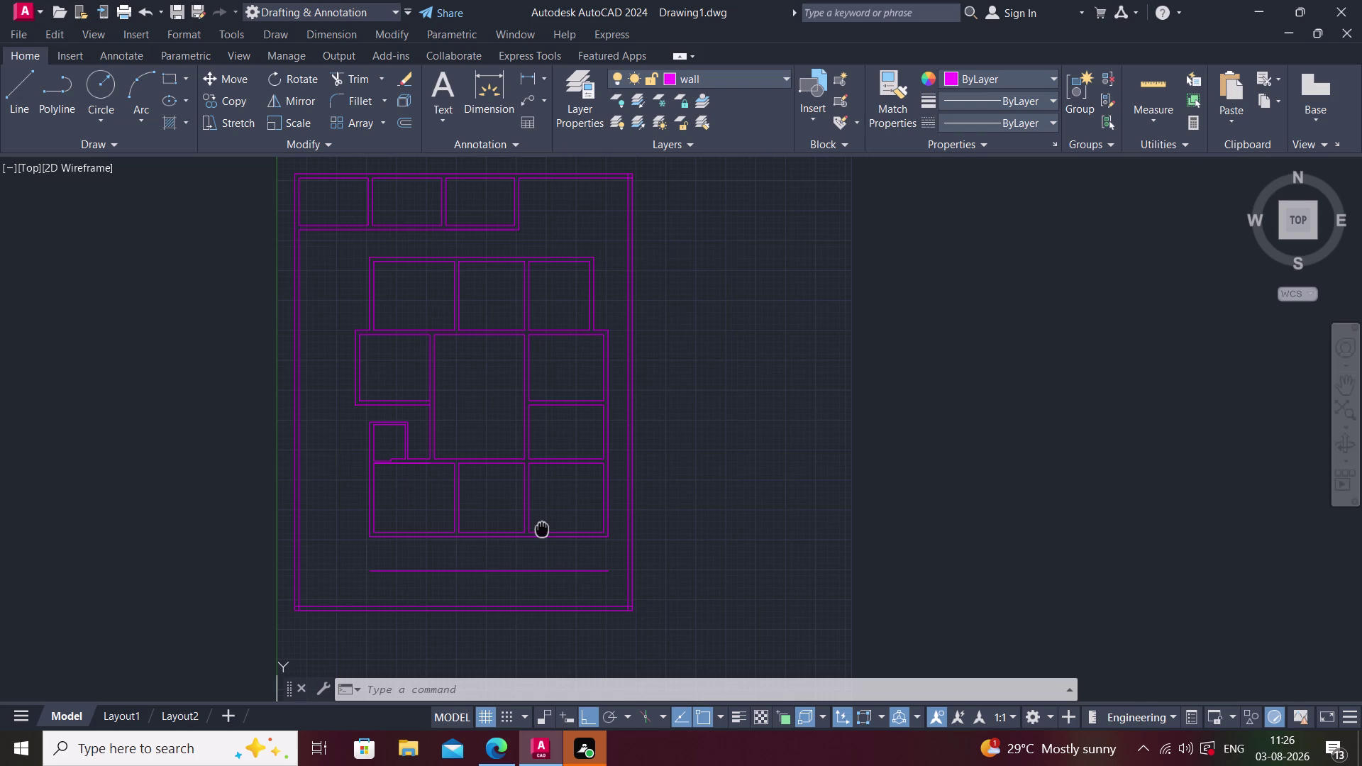
Pan and zoom across the floor plan to inspect the top rooms' walls.
middle_drag(474, 411, 493, 452)
scroll(down, 3)
scroll(up, 3)
scroll(up, 3)
middle_drag(500, 417, 461, 426)
middle_drag(468, 438, 442, 471)
middle_drag(373, 441, 416, 496)
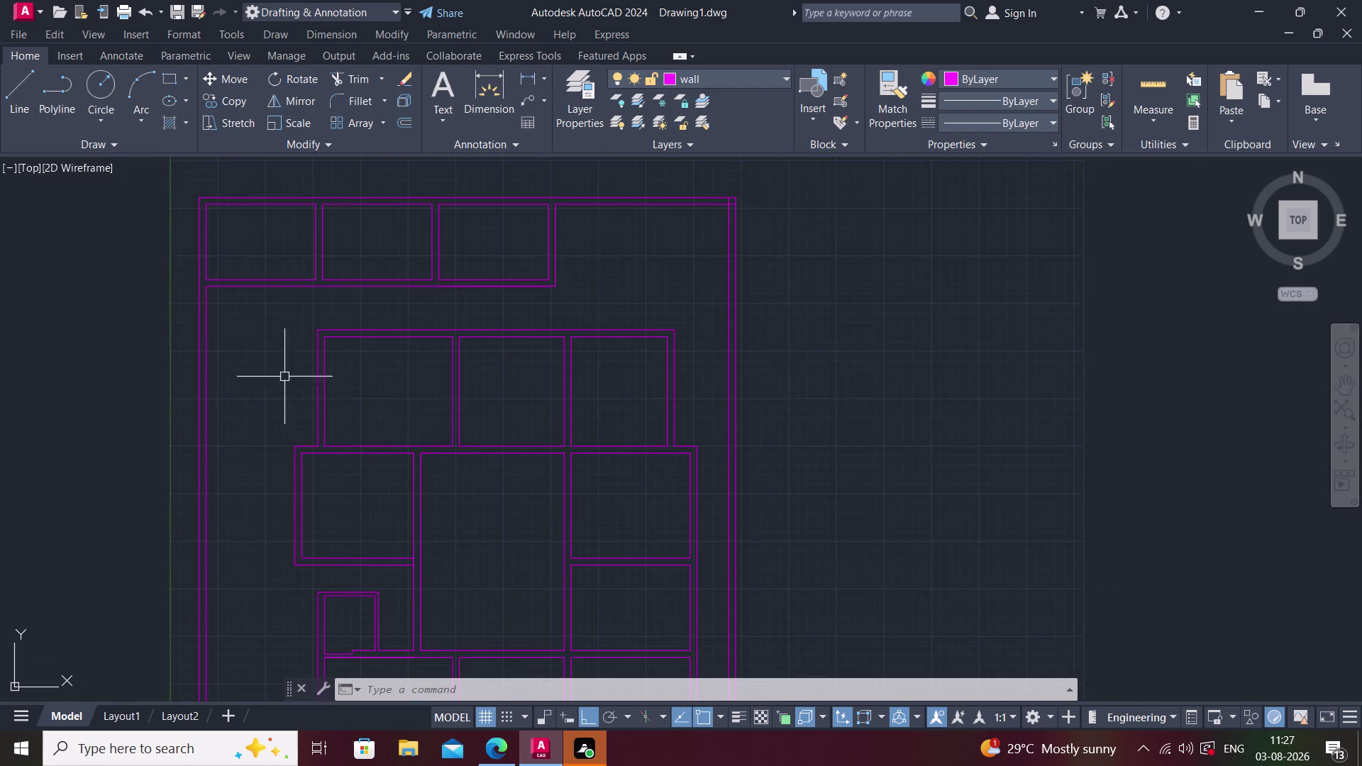
scroll(up, 3)
middle_drag(349, 317, 329, 440)
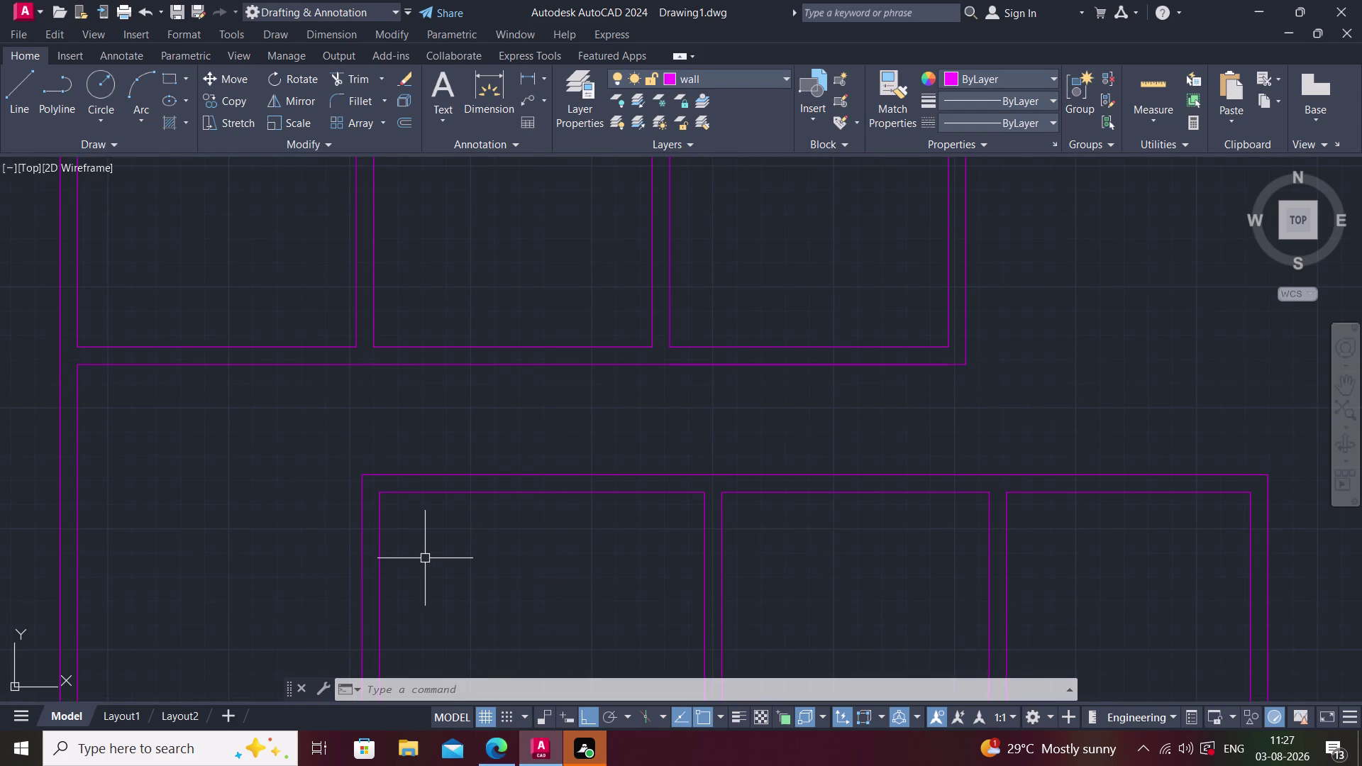
middle_drag(492, 514, 454, 553)
scroll(down, 3)
middle_drag(477, 526, 449, 480)
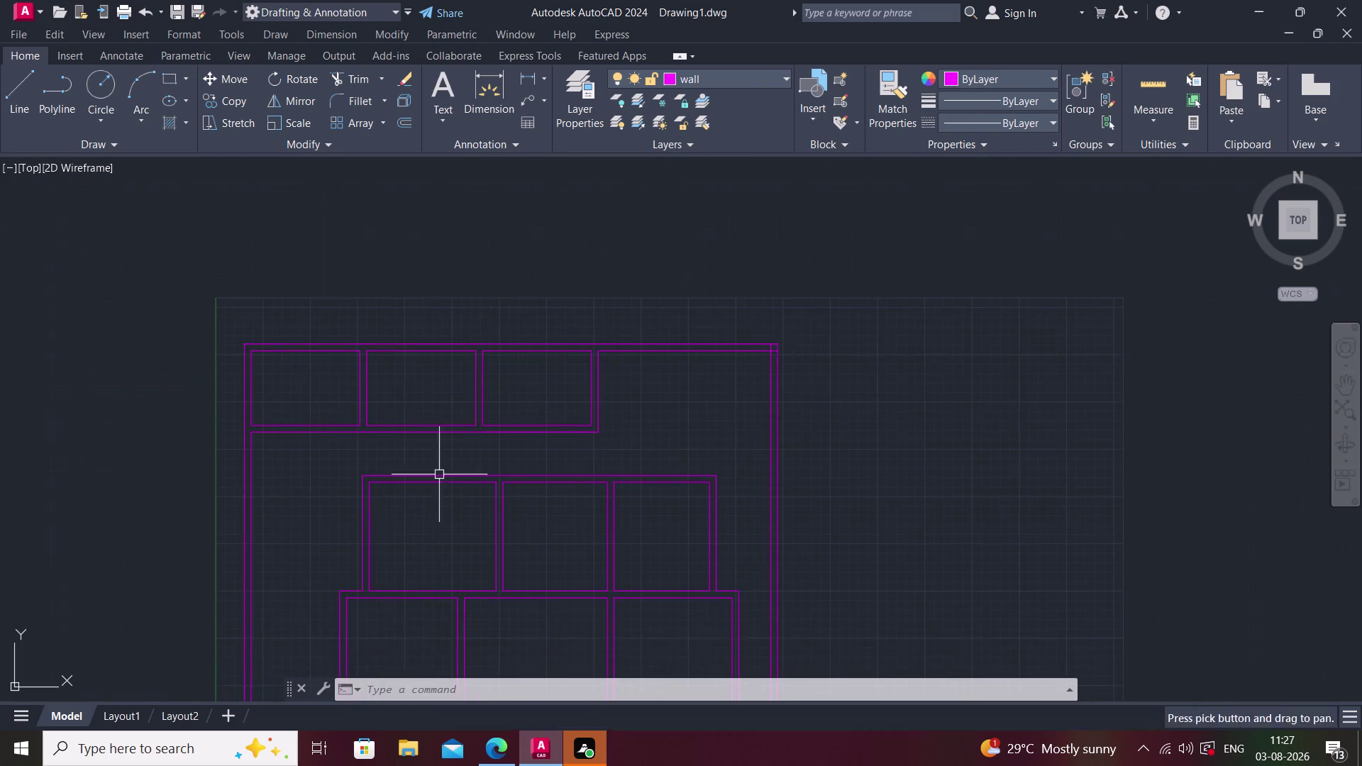
middle_drag(348, 540, 342, 489)
middle_drag(444, 521, 426, 497)
middle_drag(512, 573, 486, 496)
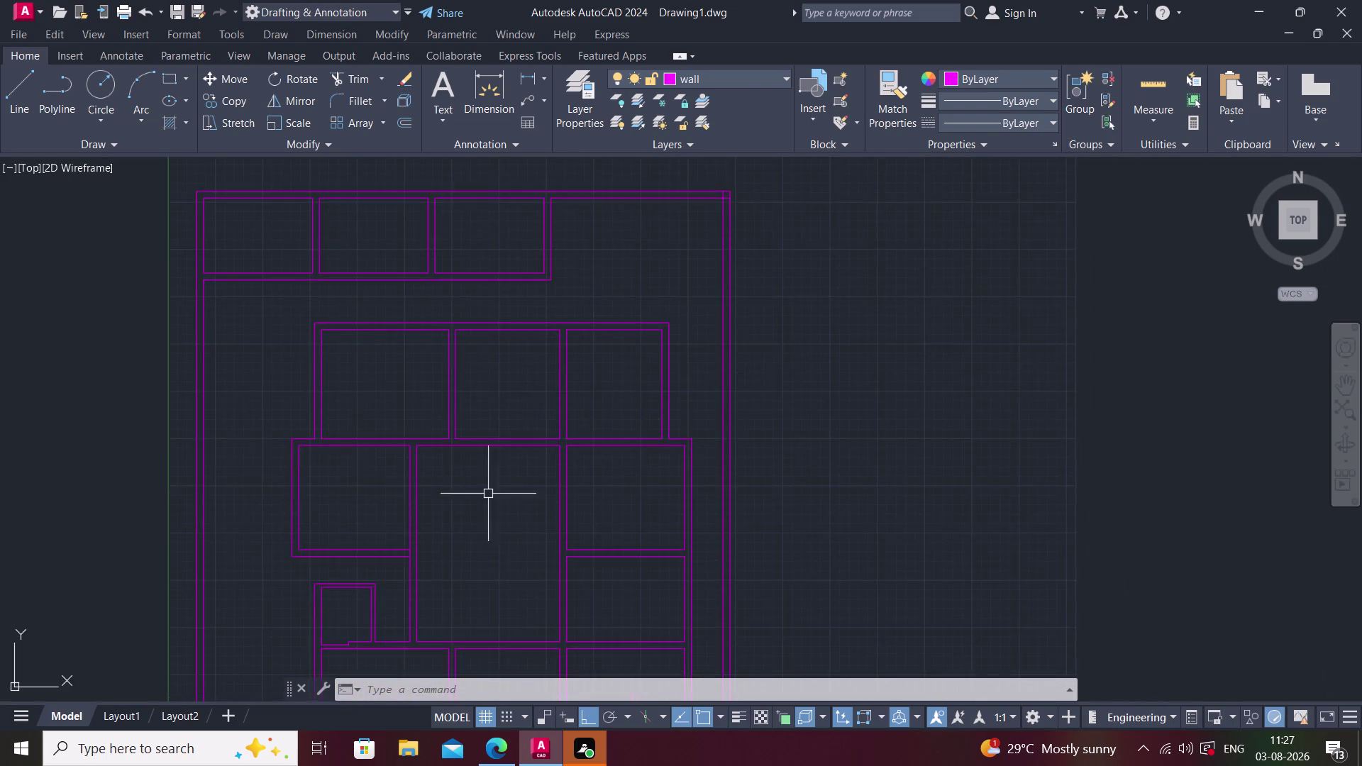
middle_drag(746, 352, 662, 472)
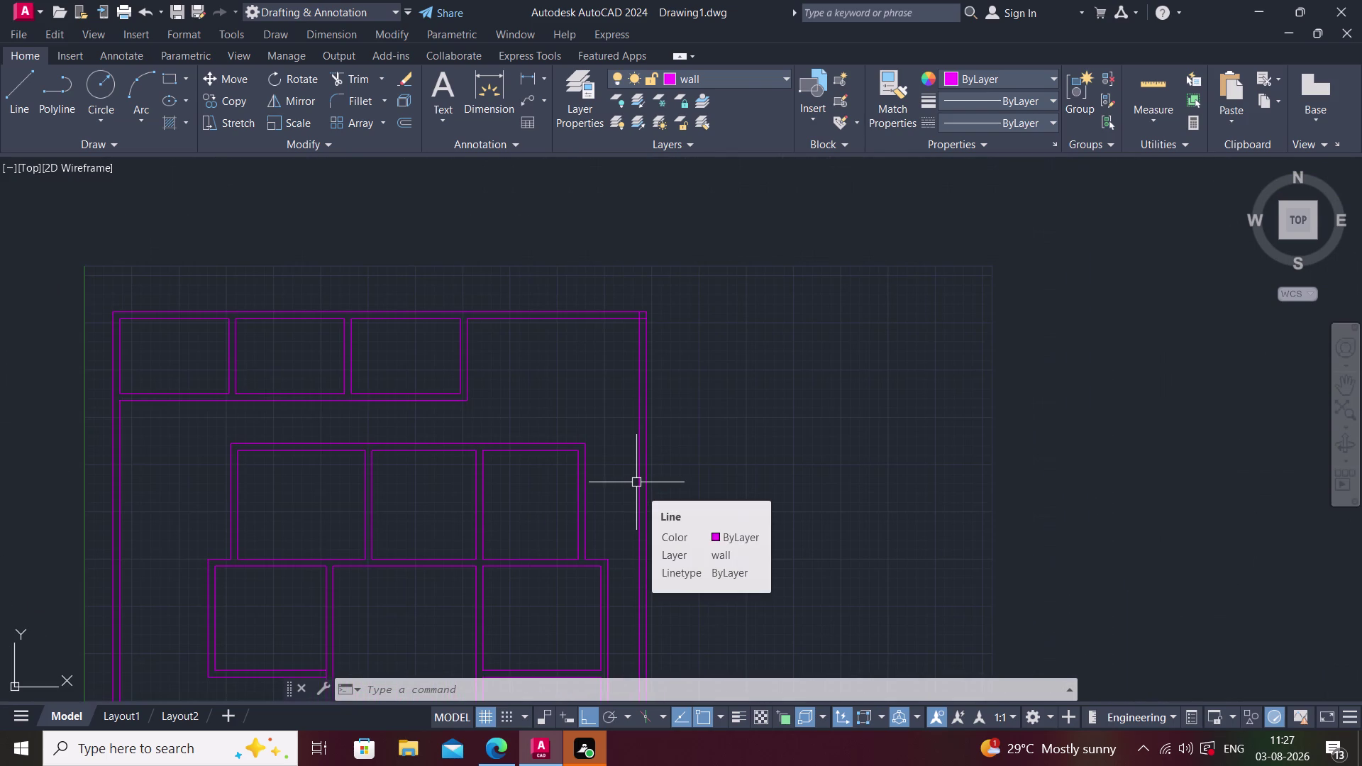
middle_drag(600, 419, 717, 403)
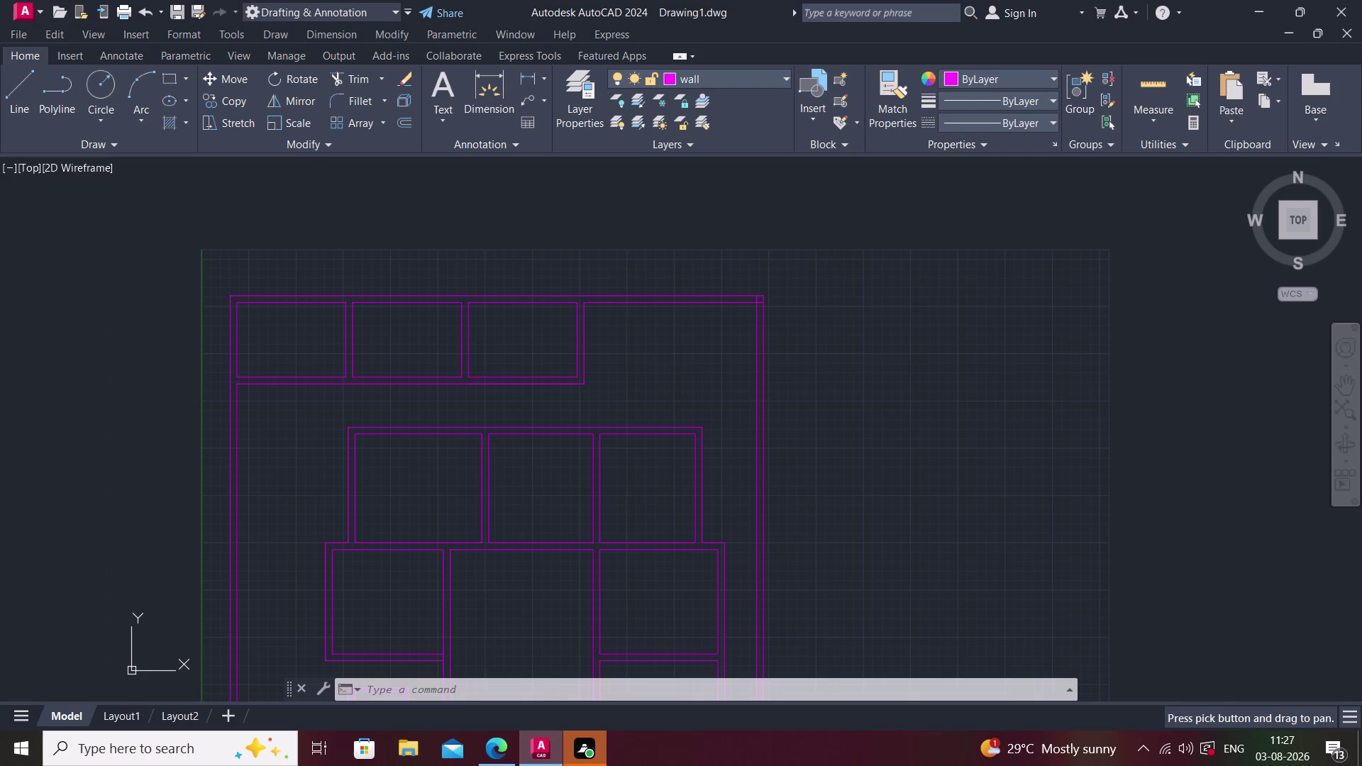
Trim the overhanging lines at the outer wall's inner top-right corner.
key(r)
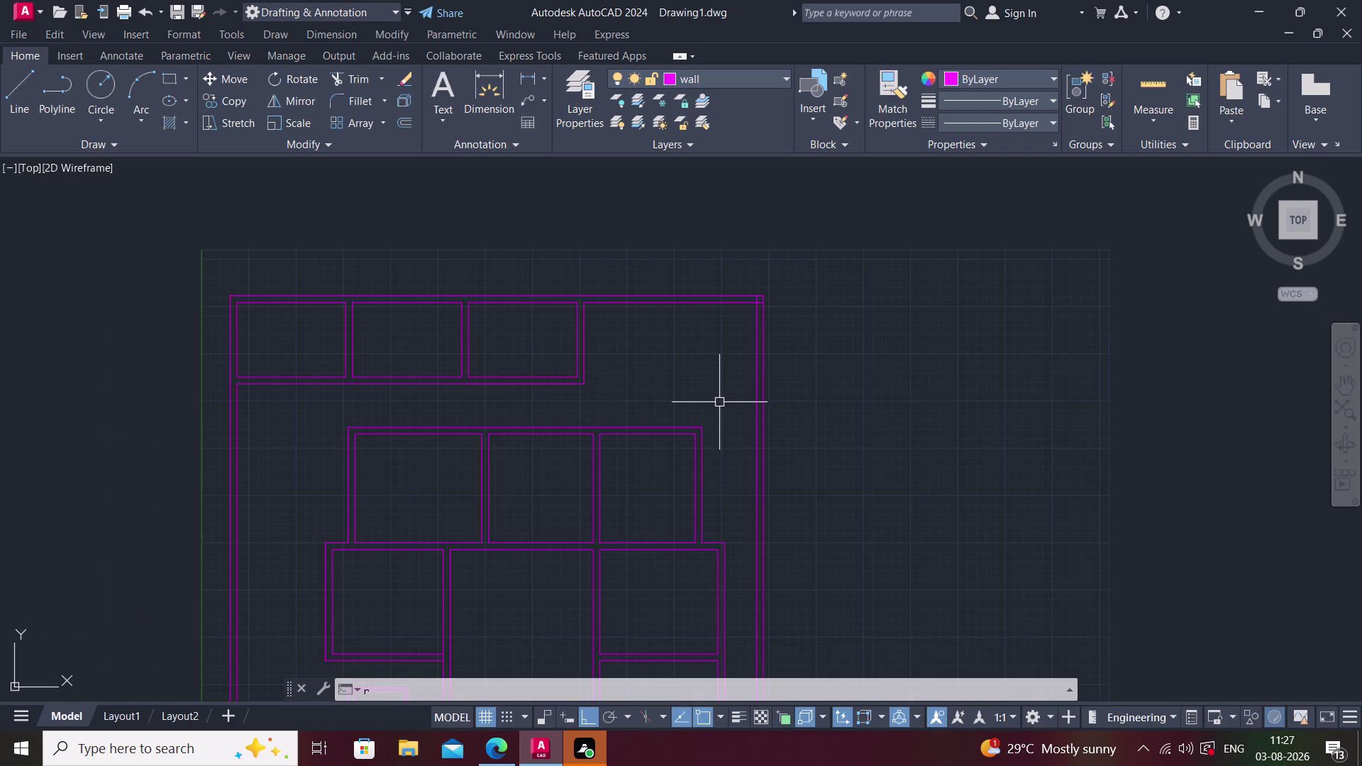
key(Escape)
text(tr)
key(space)
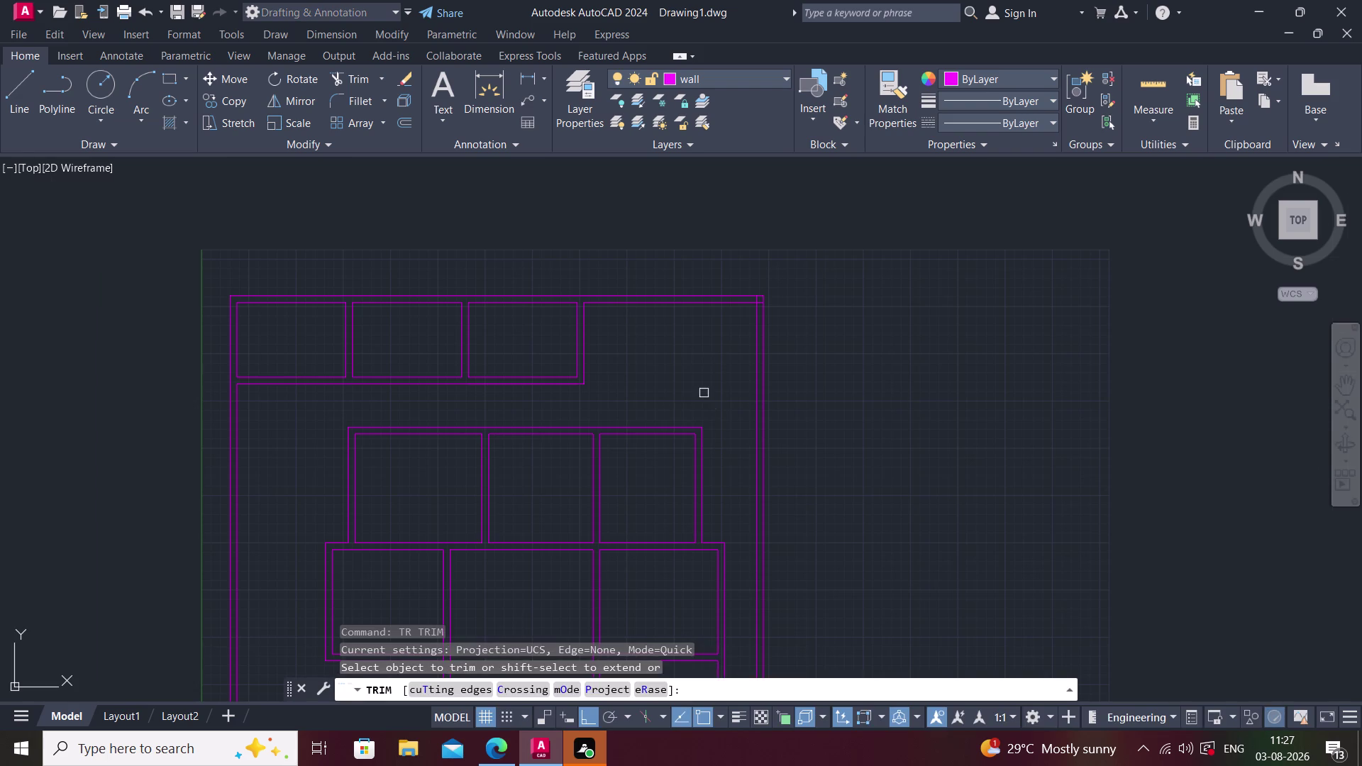
scroll(up, 3)
middle_drag(850, 237, 746, 419)
scroll(up, 3)
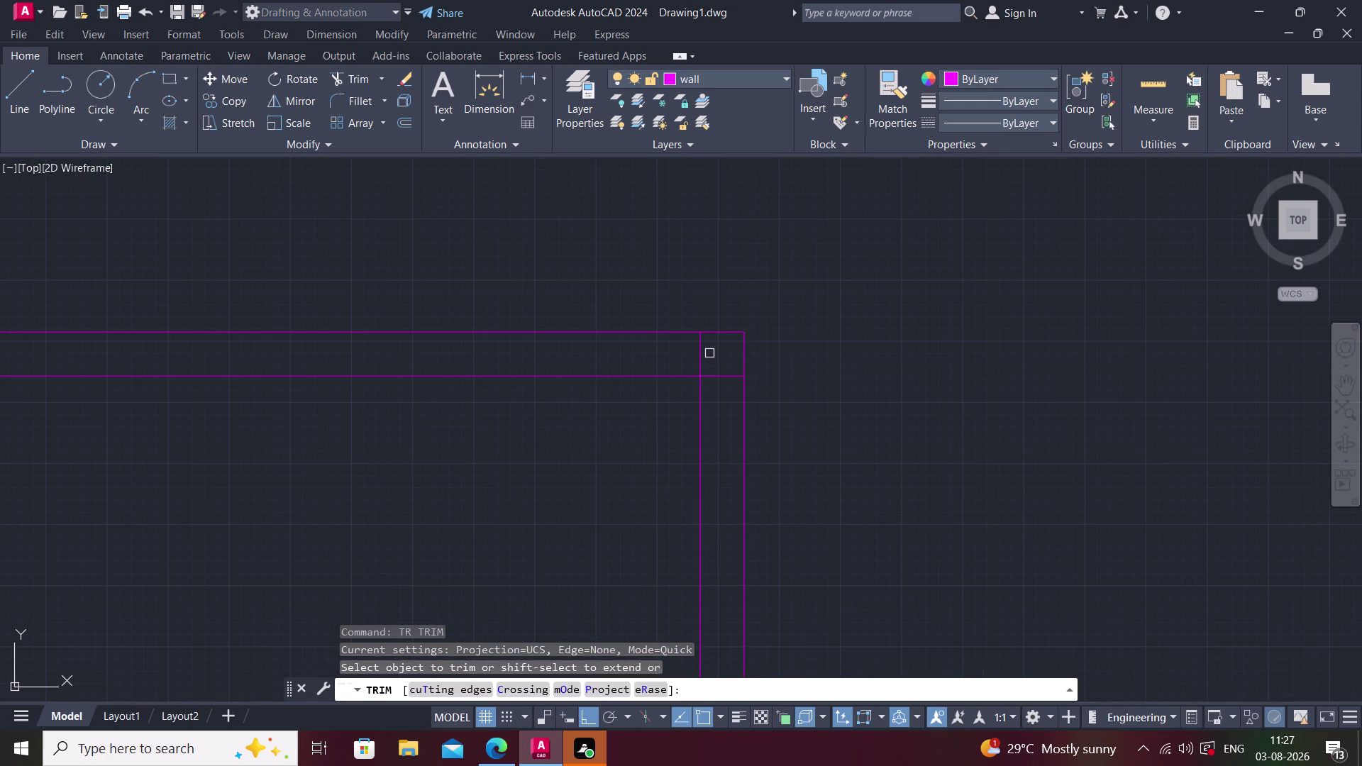
click(698, 350)
click(722, 383)
click(725, 366)
key(Escape)
middle_click(724, 366)
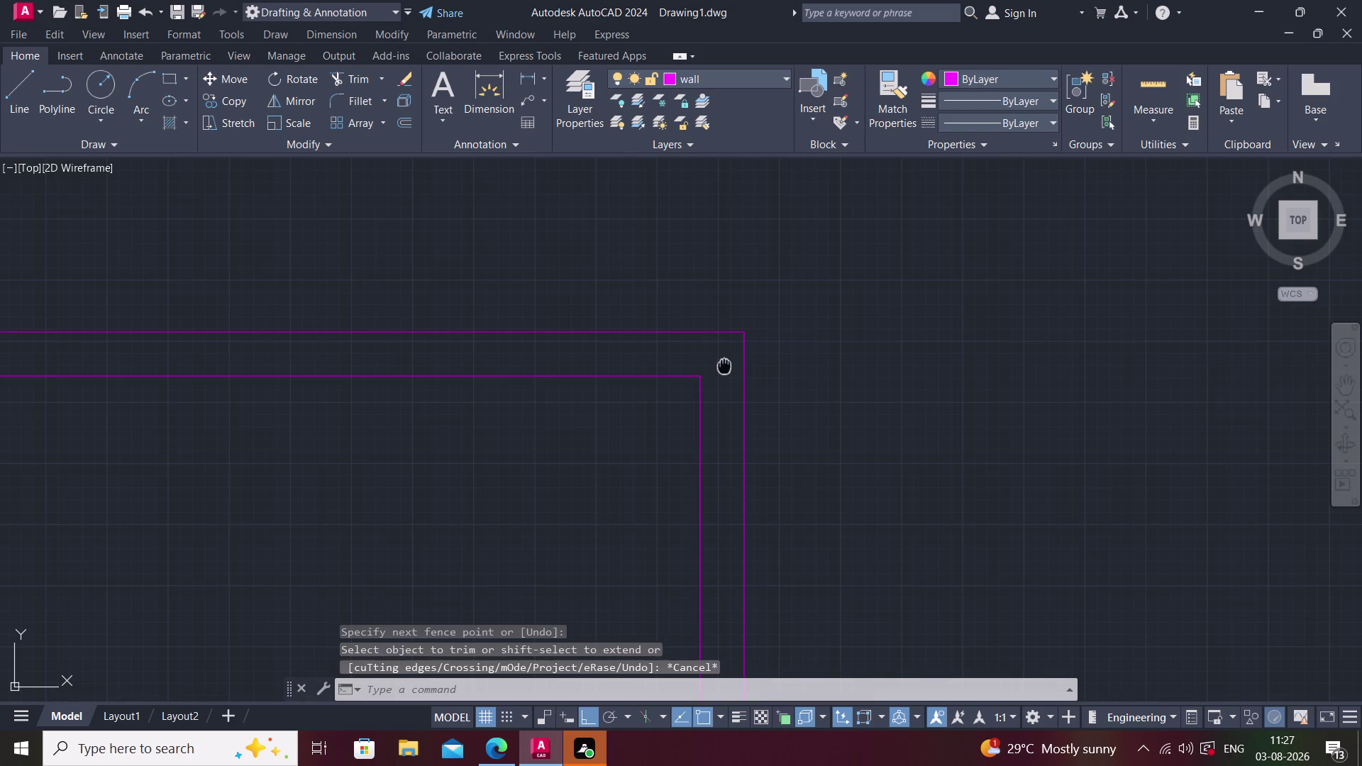
scroll(down, 3)
scroll(down, 3)
middle_drag(702, 393, 723, 382)
middle_drag(665, 408, 688, 334)
middle_drag(608, 432, 619, 420)
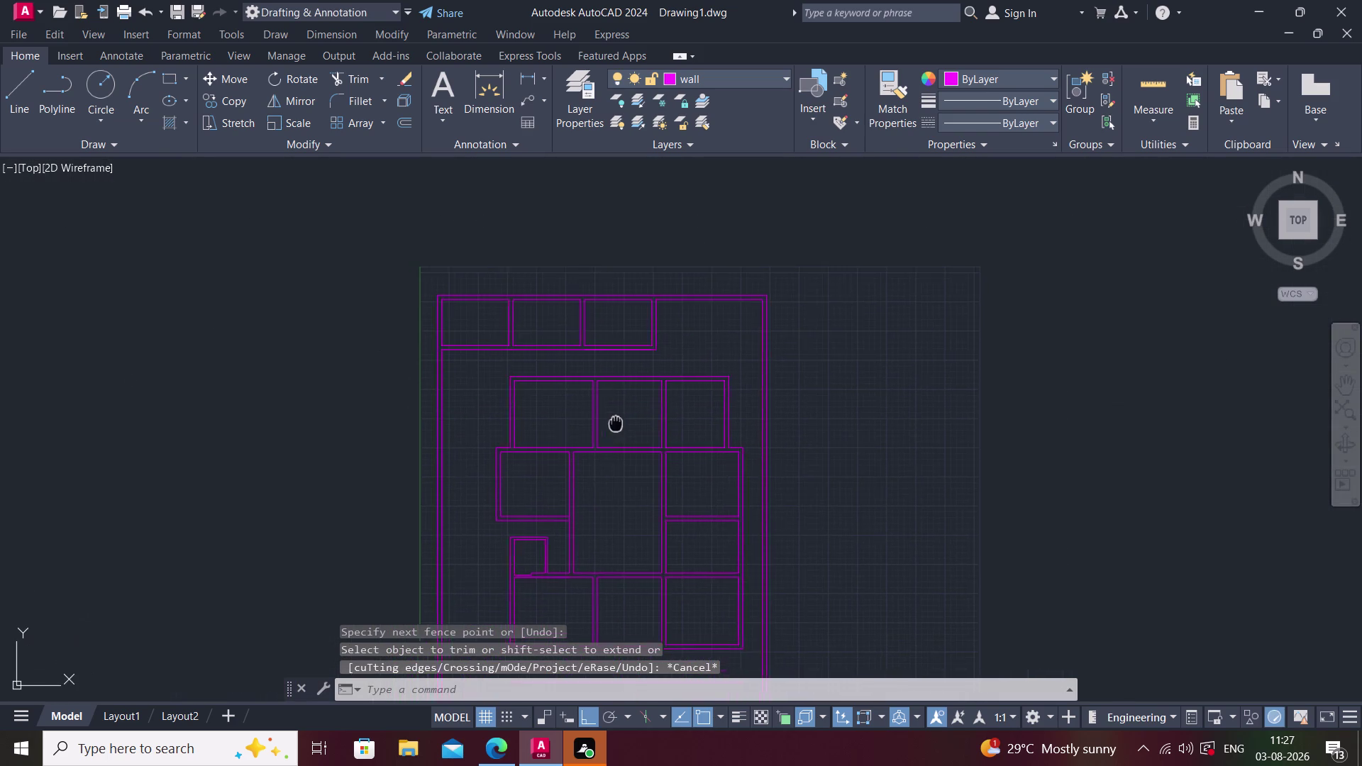
middle_drag(619, 419, 626, 410)
key(Escape)
Drop an unfinished line and make window the current layer.
middle_drag(893, 380, 812, 381)
scroll(down, 3)
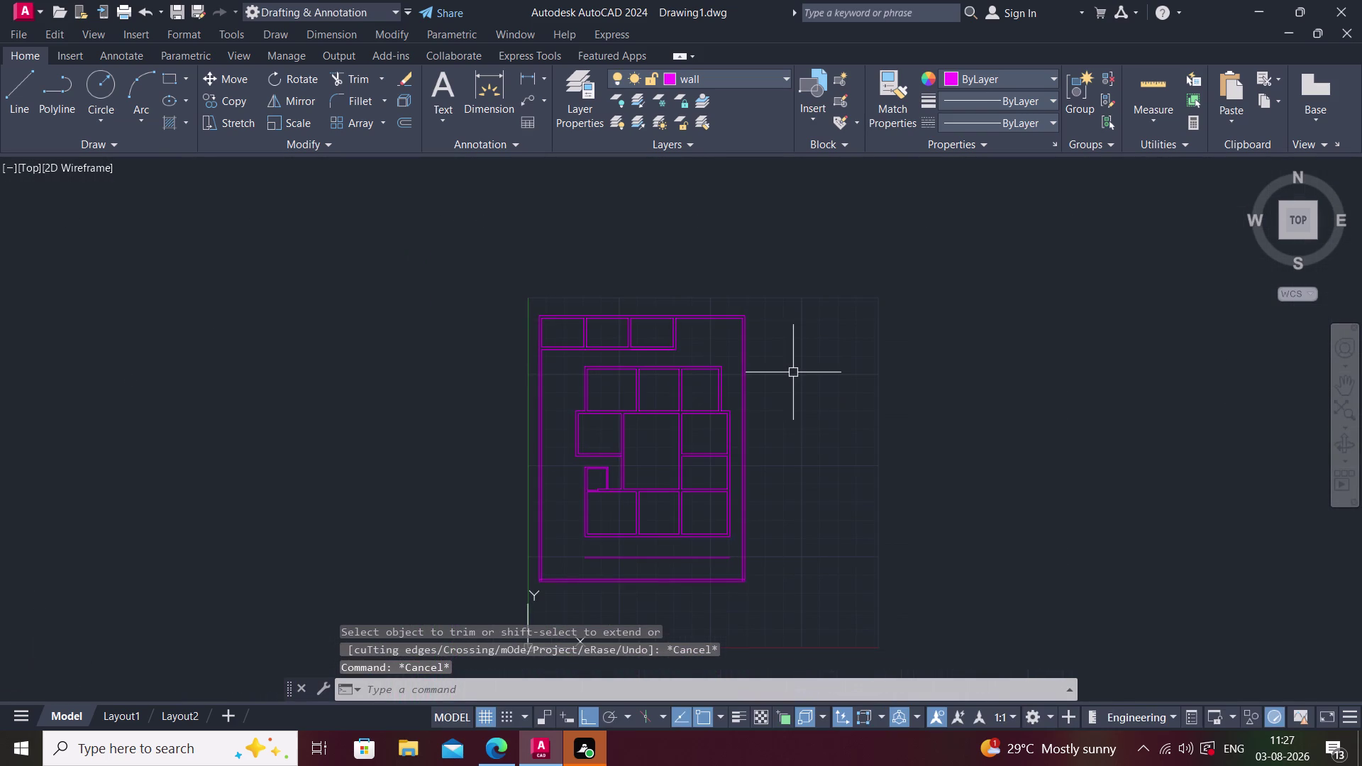
text(l)
key(space)
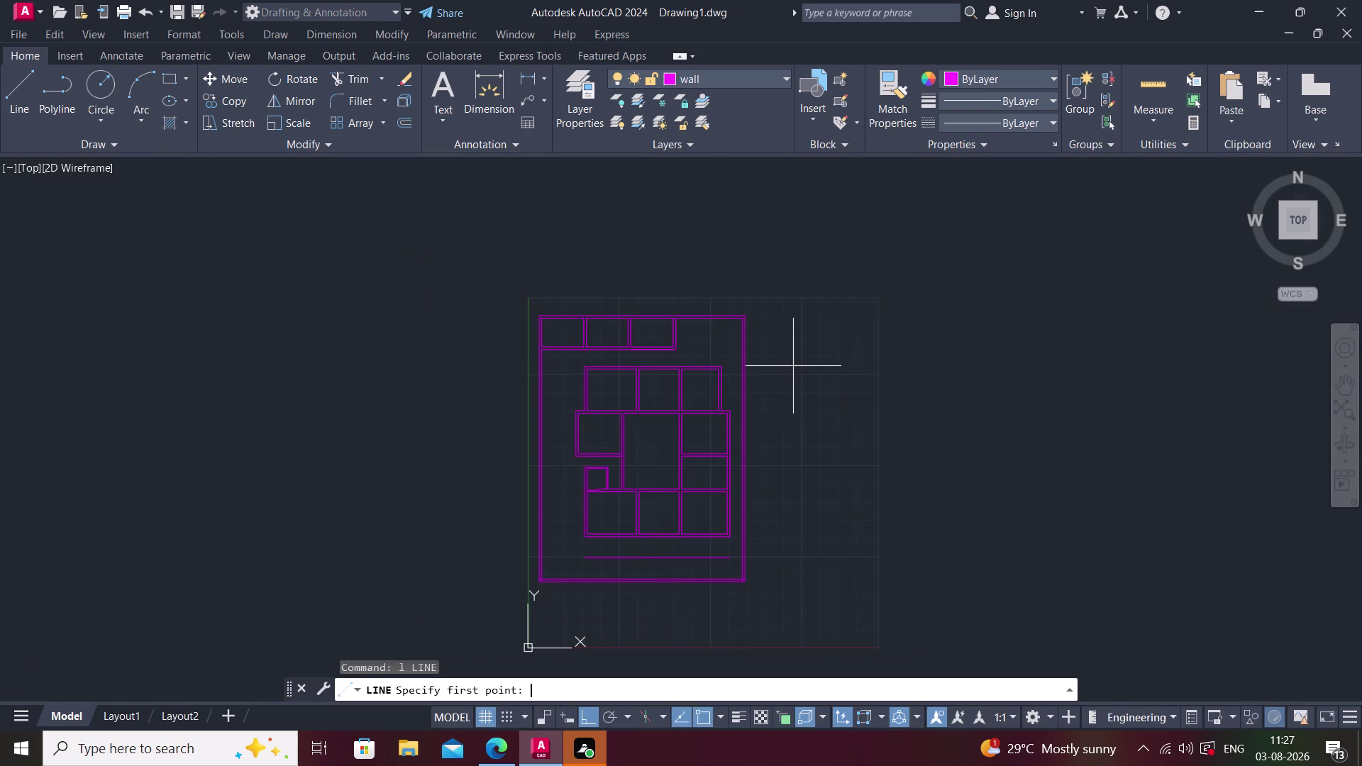
scroll(up, 3)
click(811, 308)
middle_drag(982, 325, 941, 332)
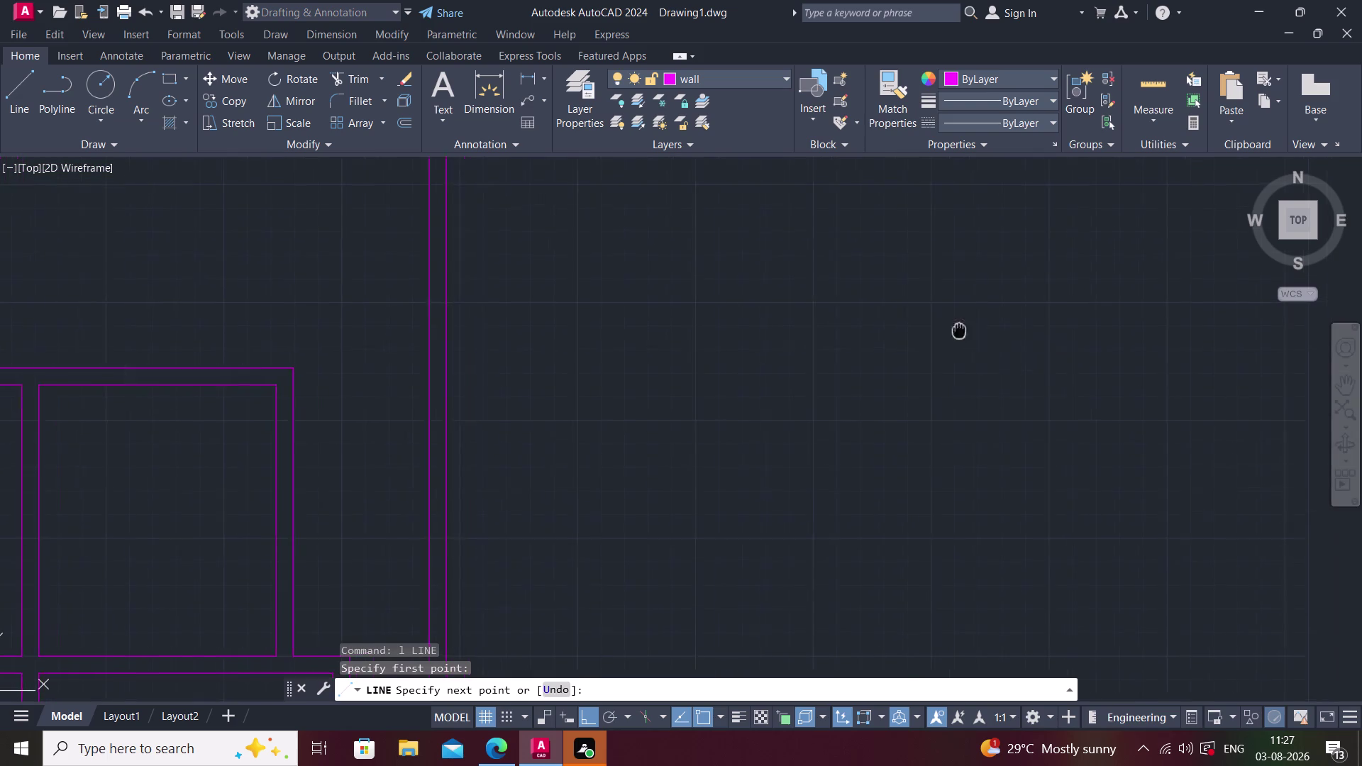
middle_drag(942, 332, 828, 346)
key(Escape)
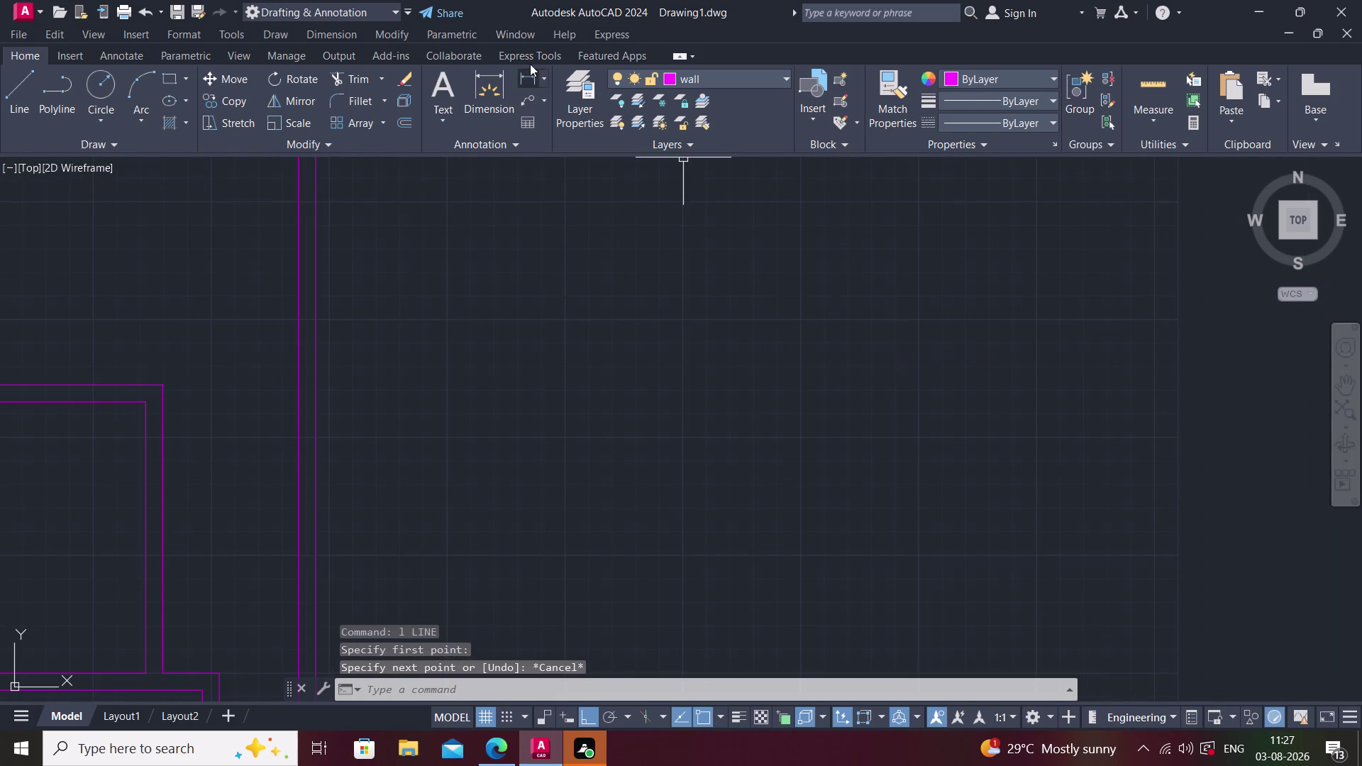
click(771, 71)
click(700, 288)
click(678, 283)
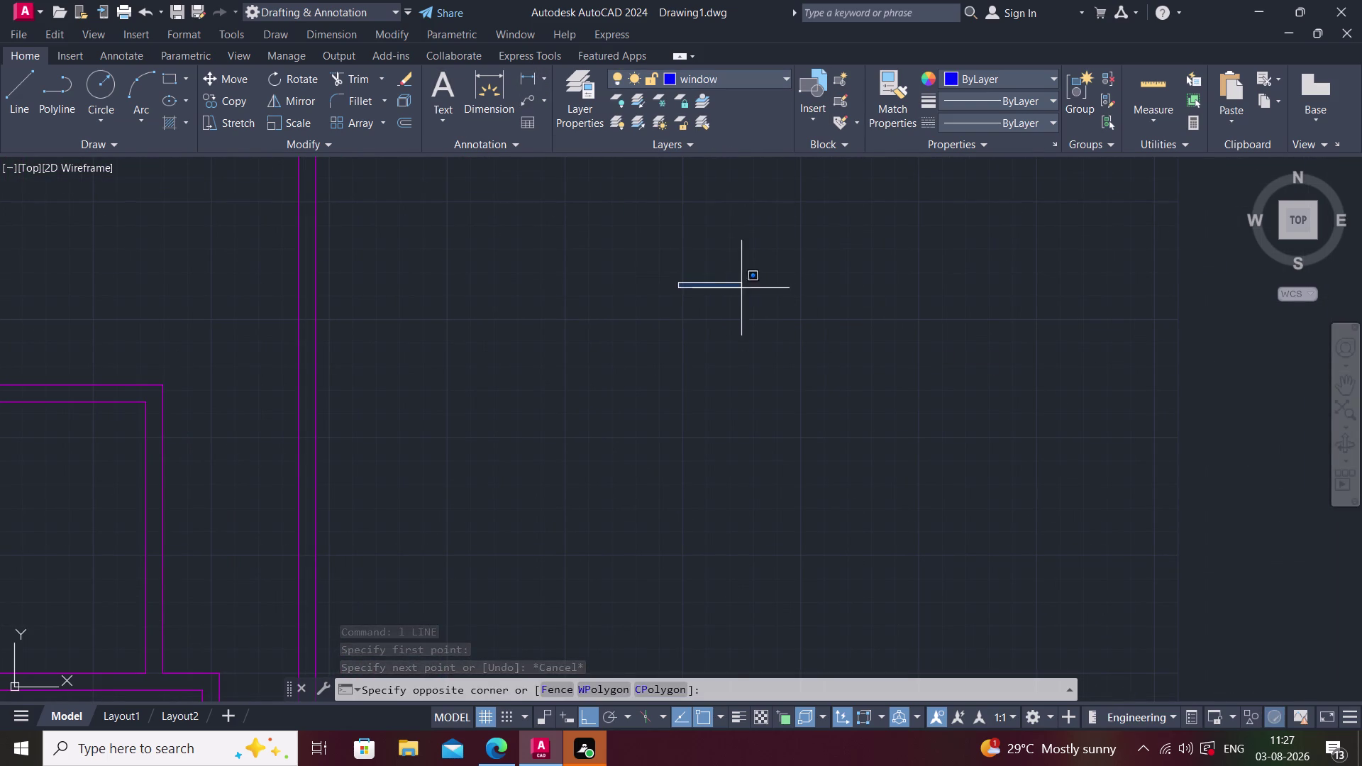
click(819, 286)
key(Escape)
Draw a 2'6" line on the window layer.
text(l)
key(space)
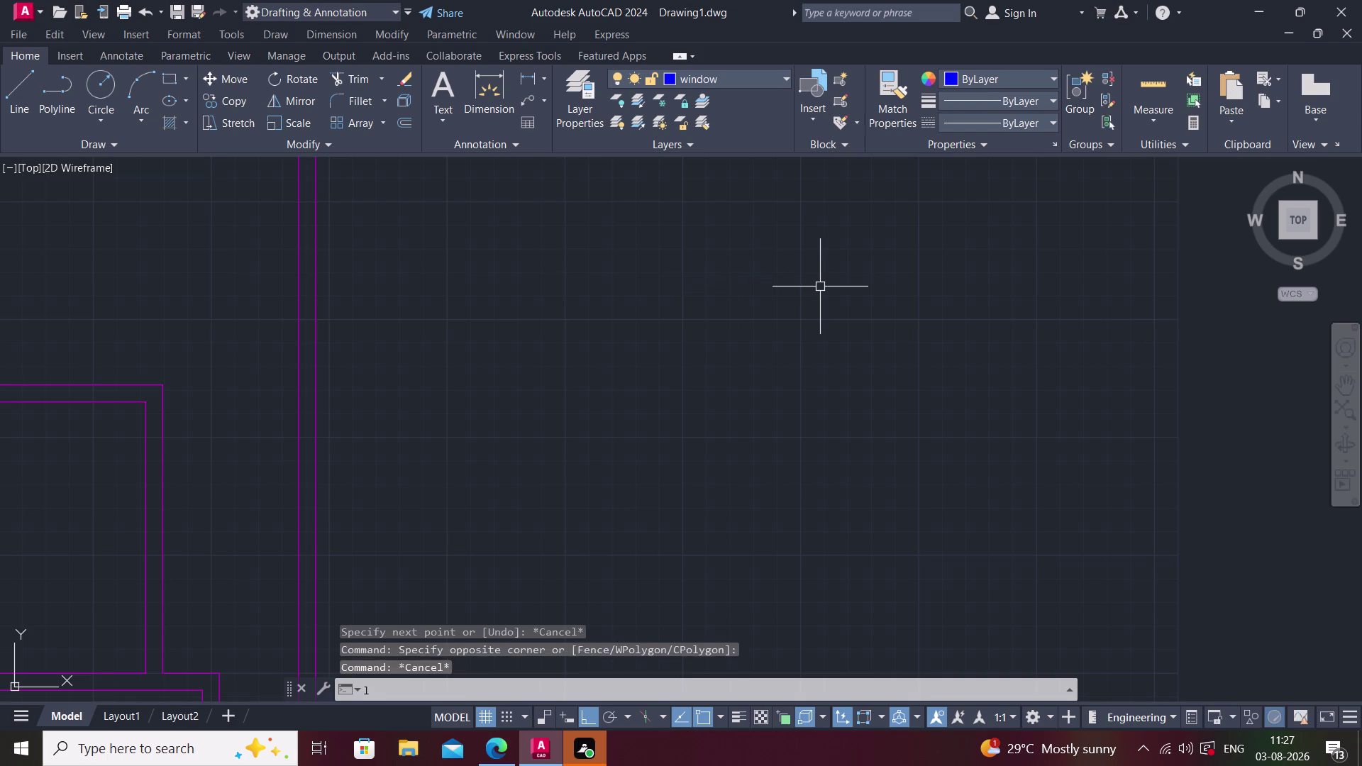
click(726, 267)
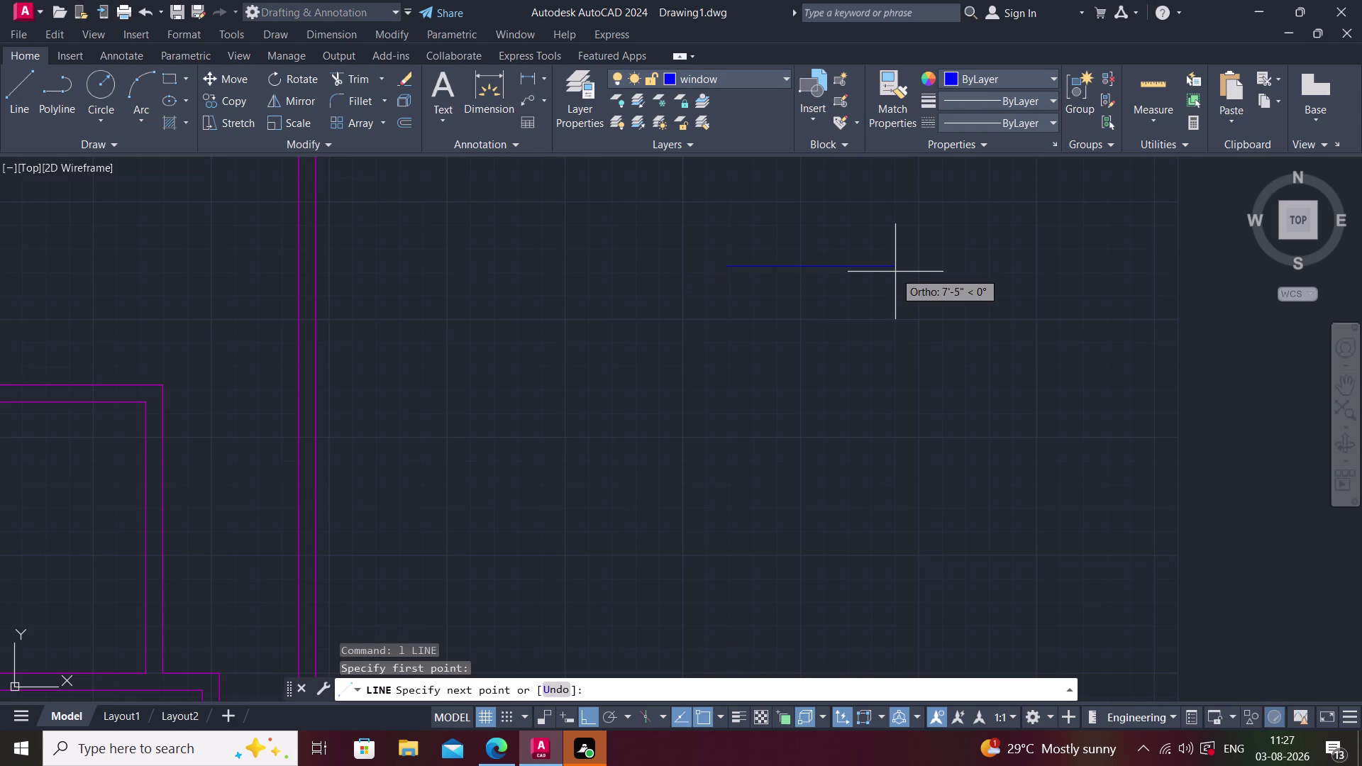
text(2'6")
key(Return)
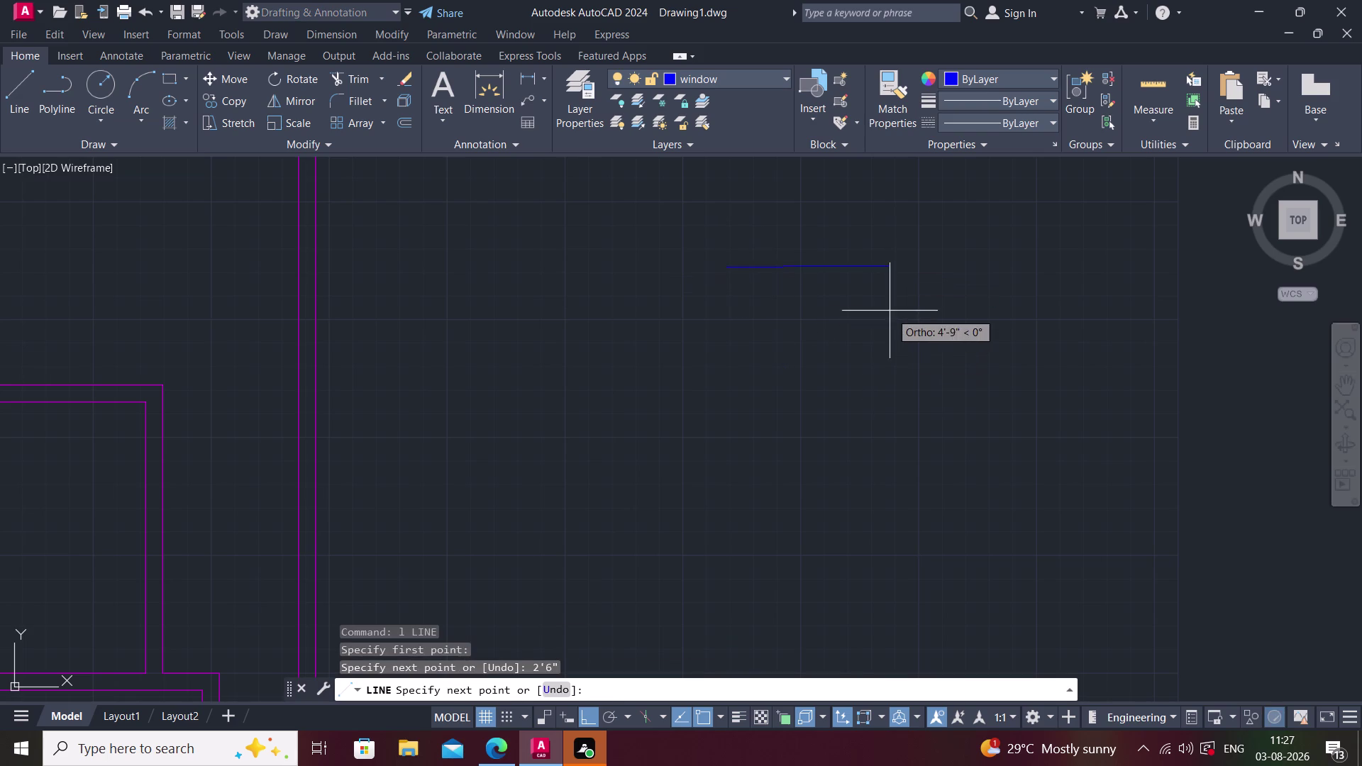
key(Escape)
middle_drag(792, 326, 771, 356)
scroll(up, 3)
click(727, 77)
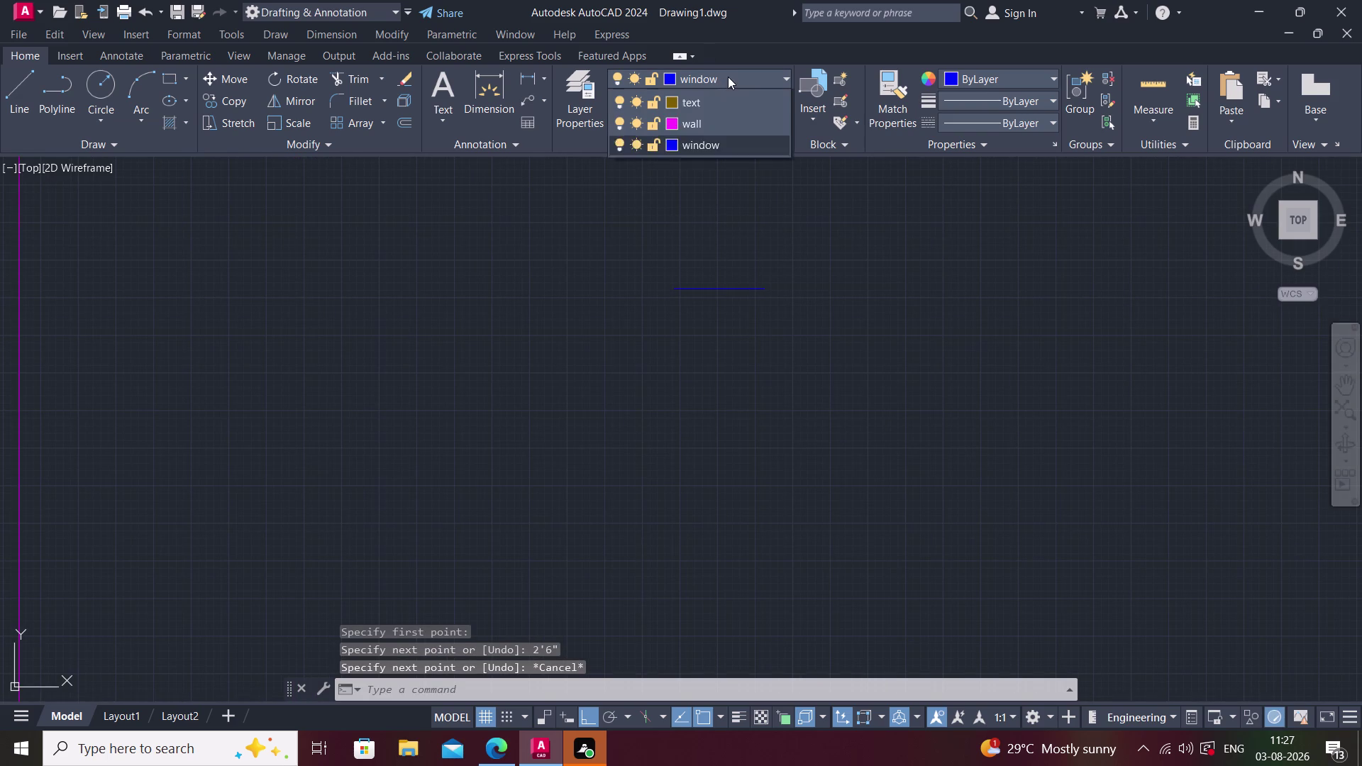
Recolour the window layer from blue to cyan, ACI colour 130.
click(670, 292)
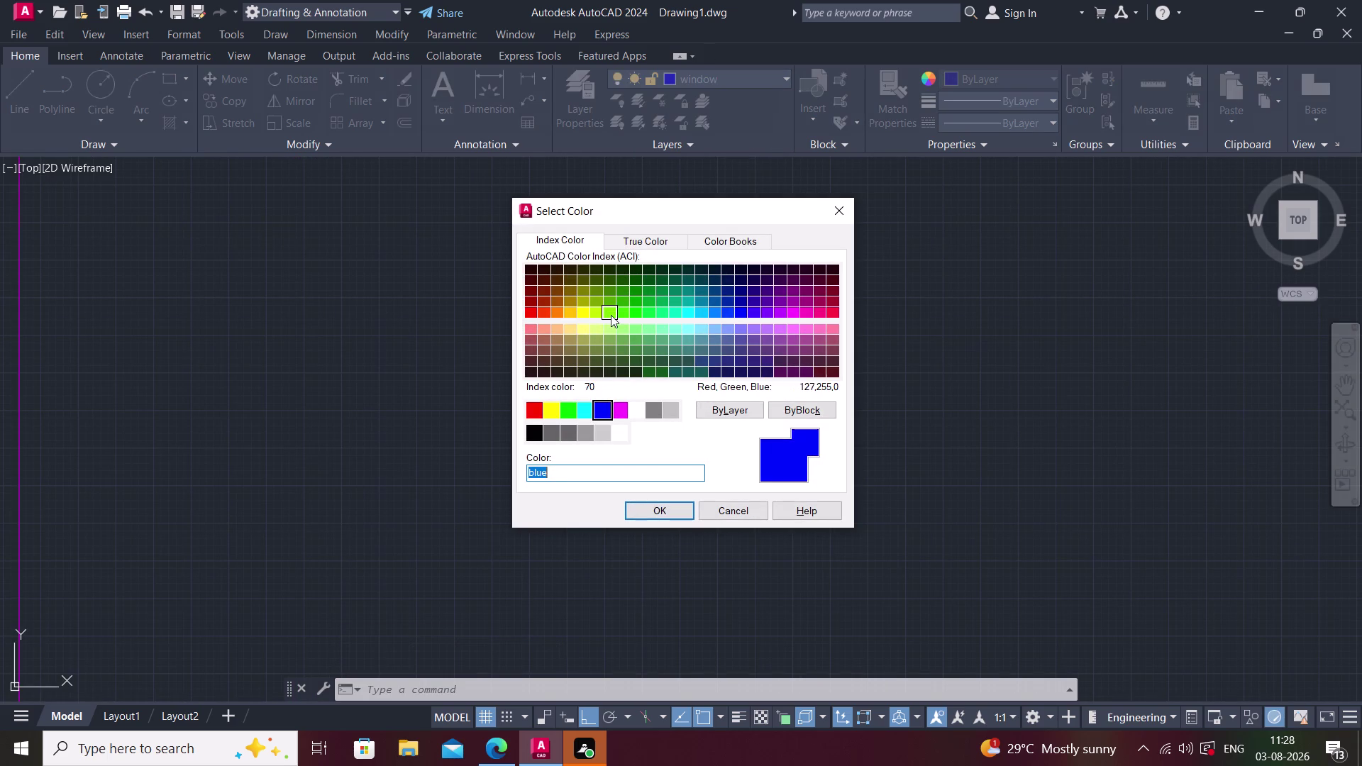
click(673, 309)
click(650, 309)
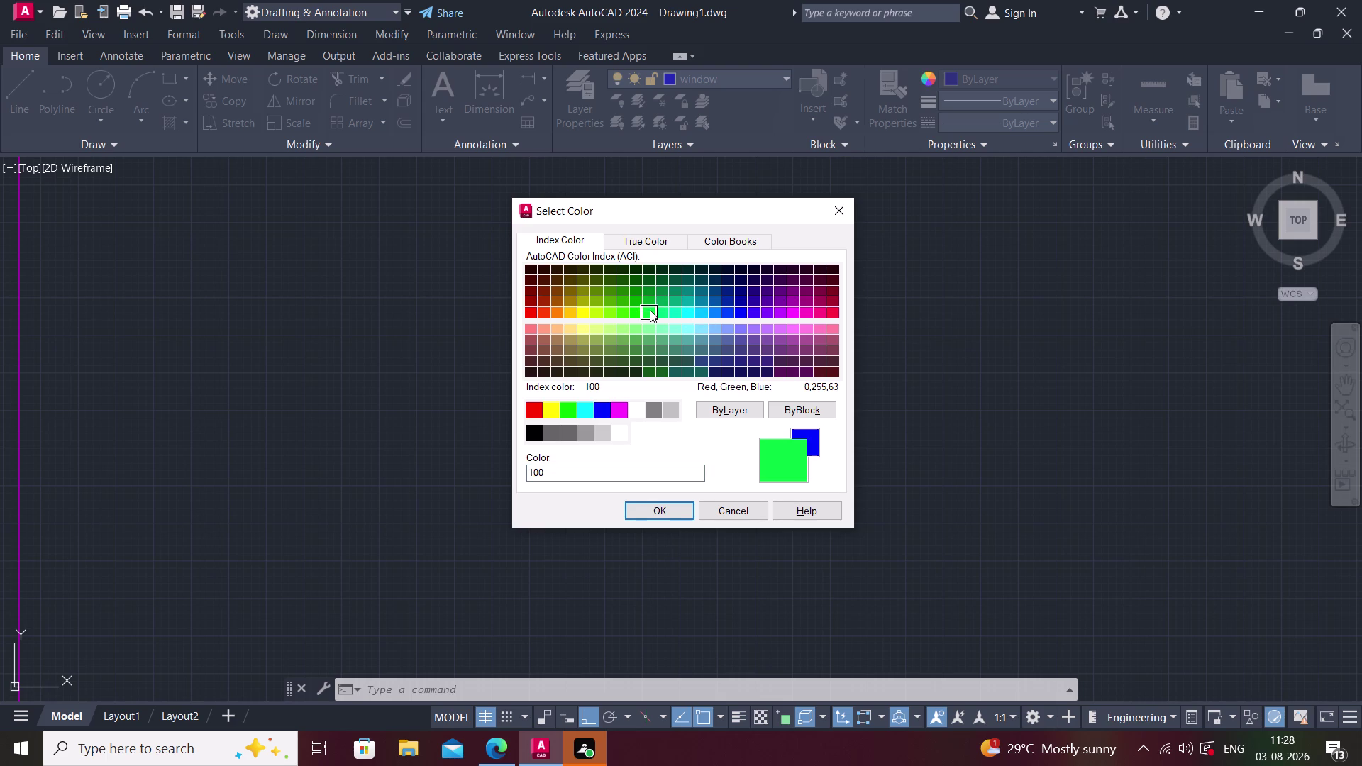
click(672, 316)
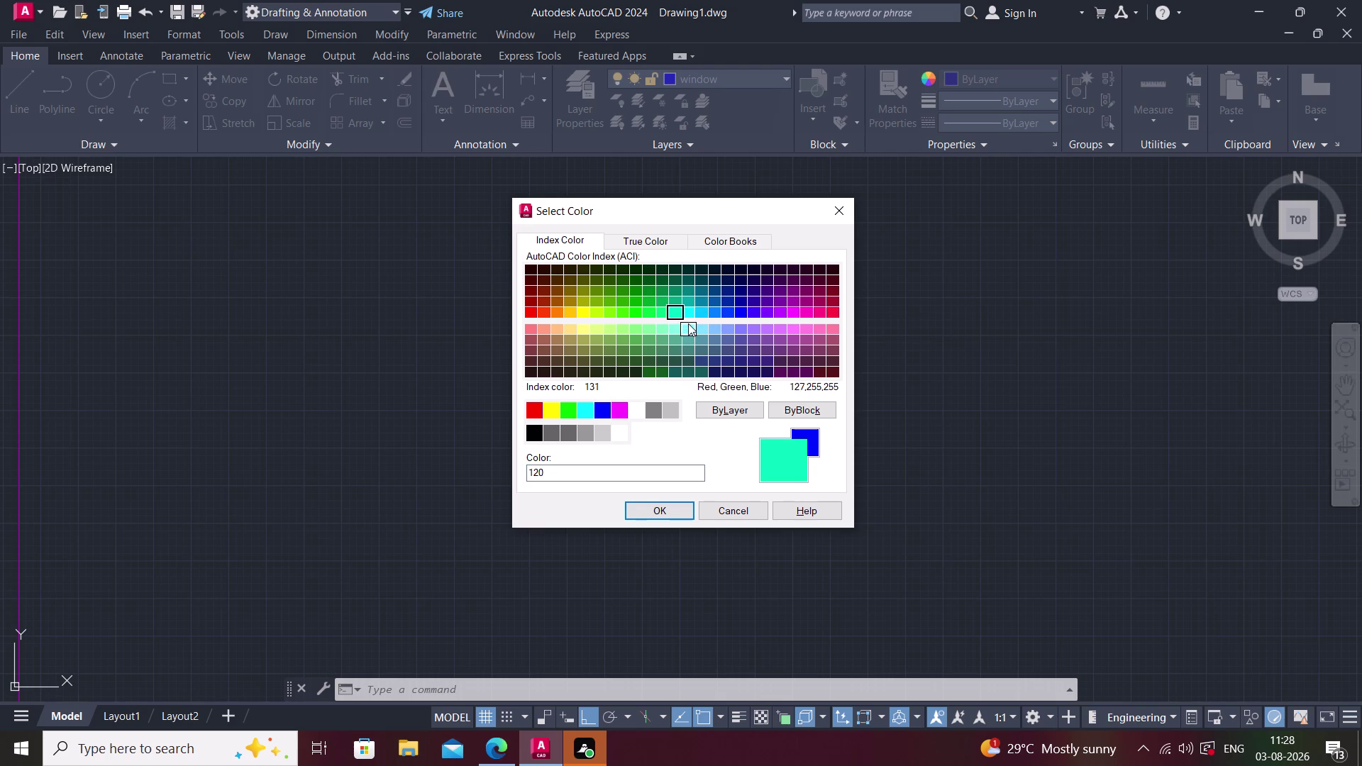
click(688, 315)
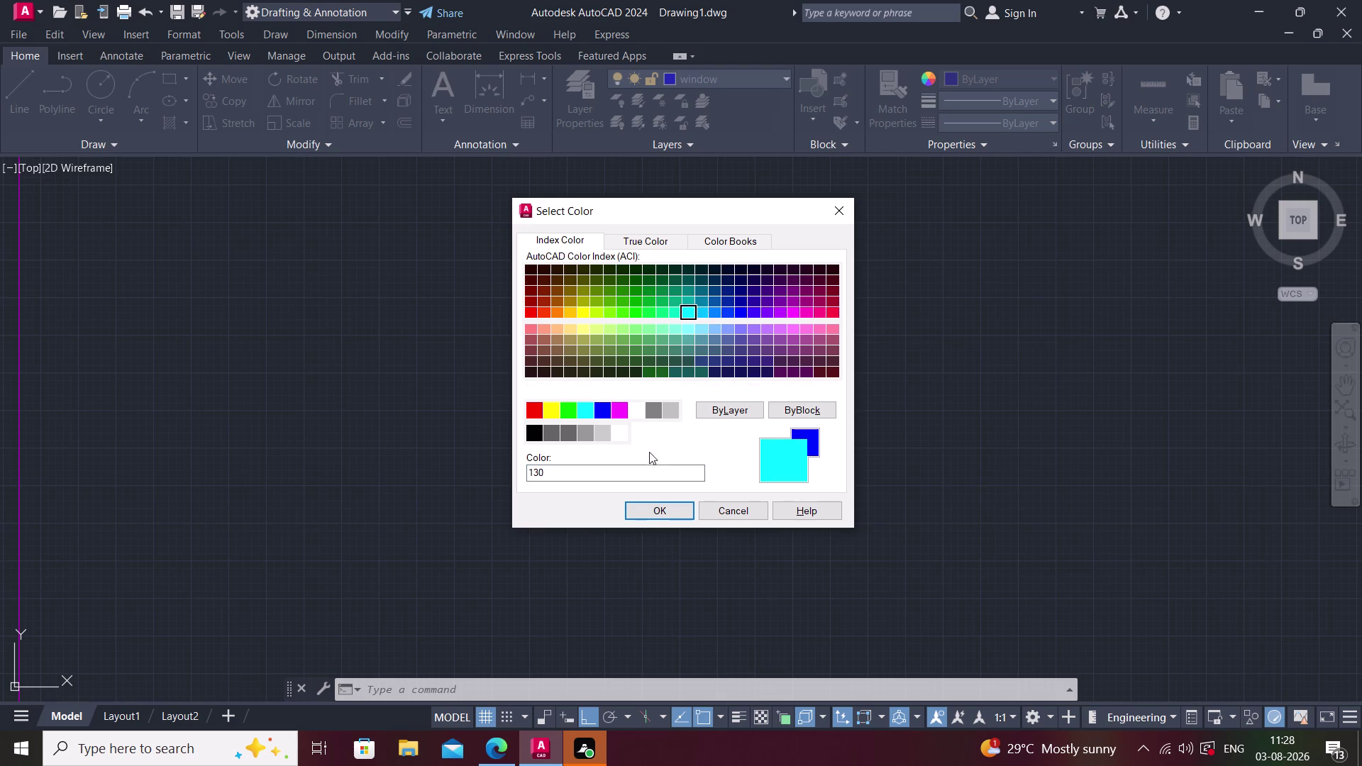
click(658, 522)
click(657, 514)
middle_drag(696, 453, 671, 476)
text(l)
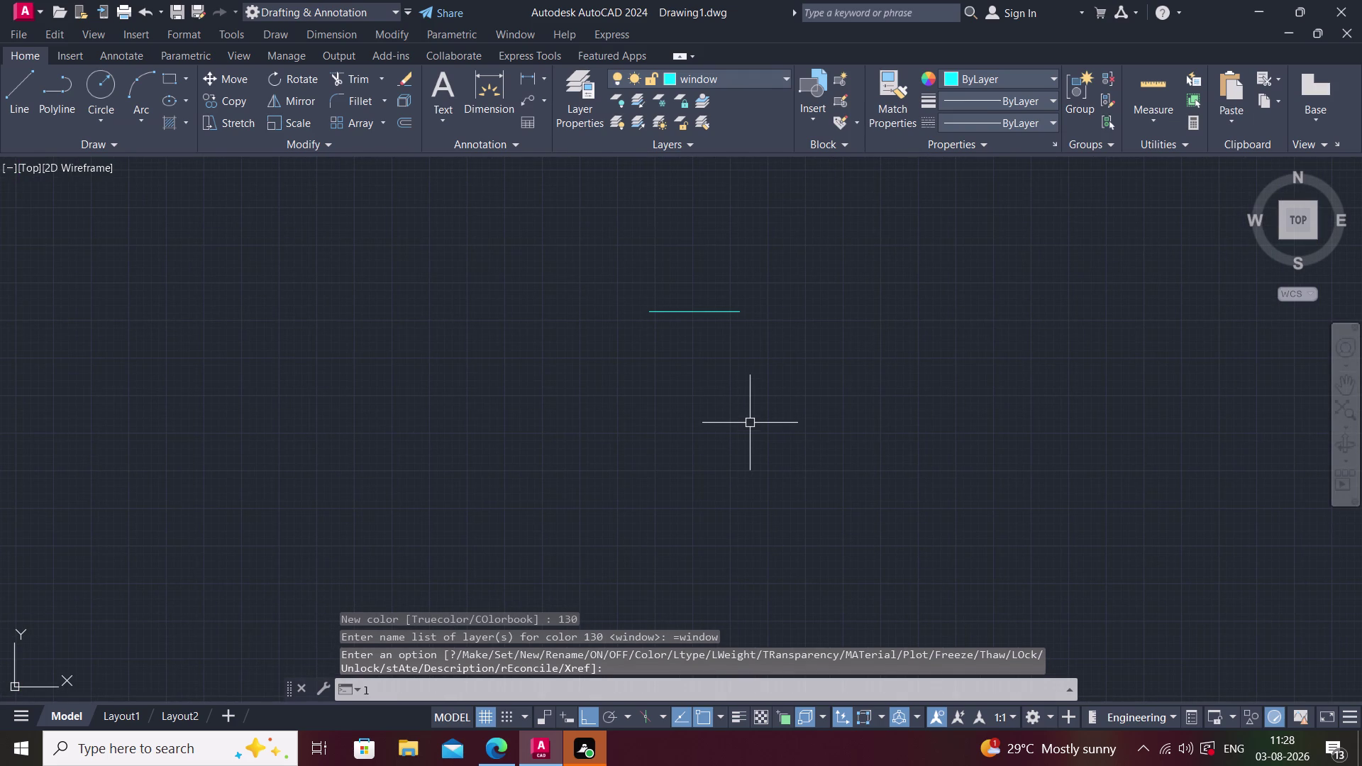
key(space)
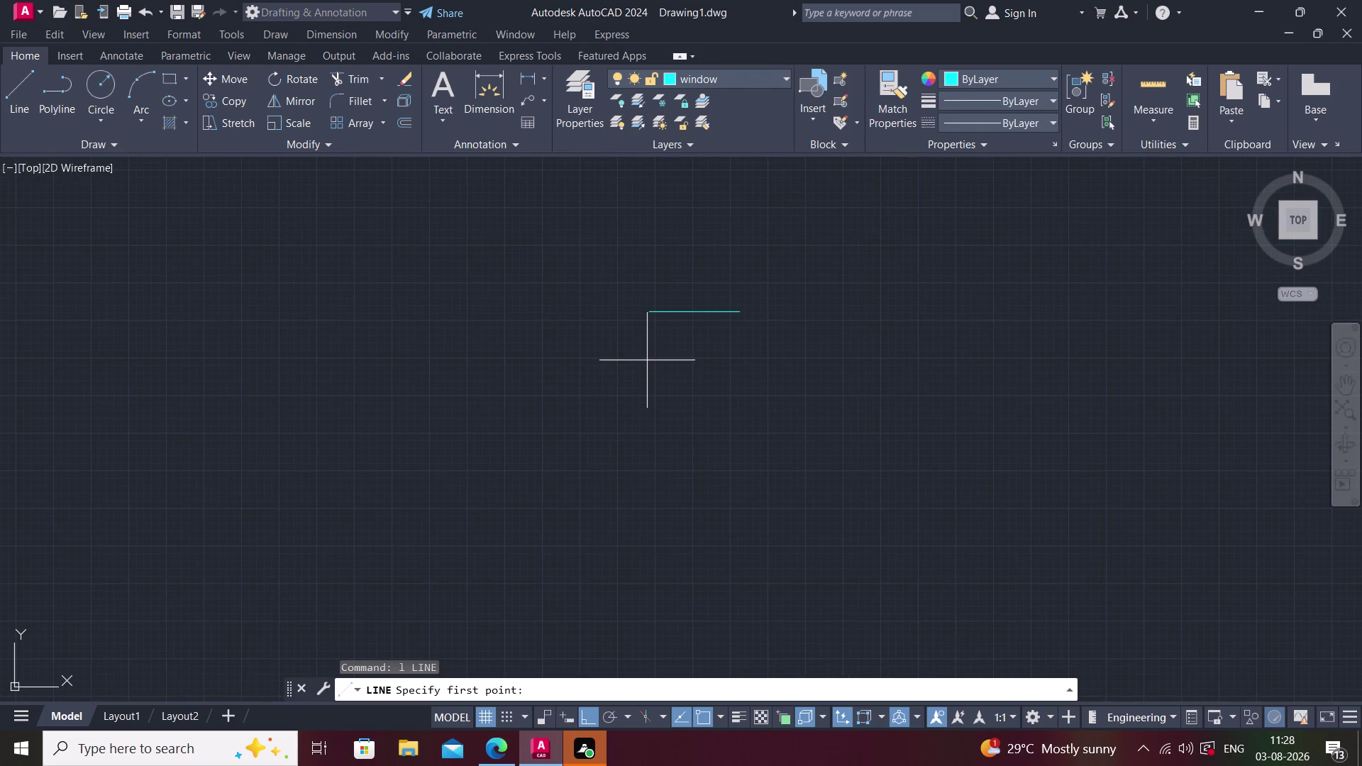
Draw two more window lines, 3' and 3'6" long.
click(647, 373)
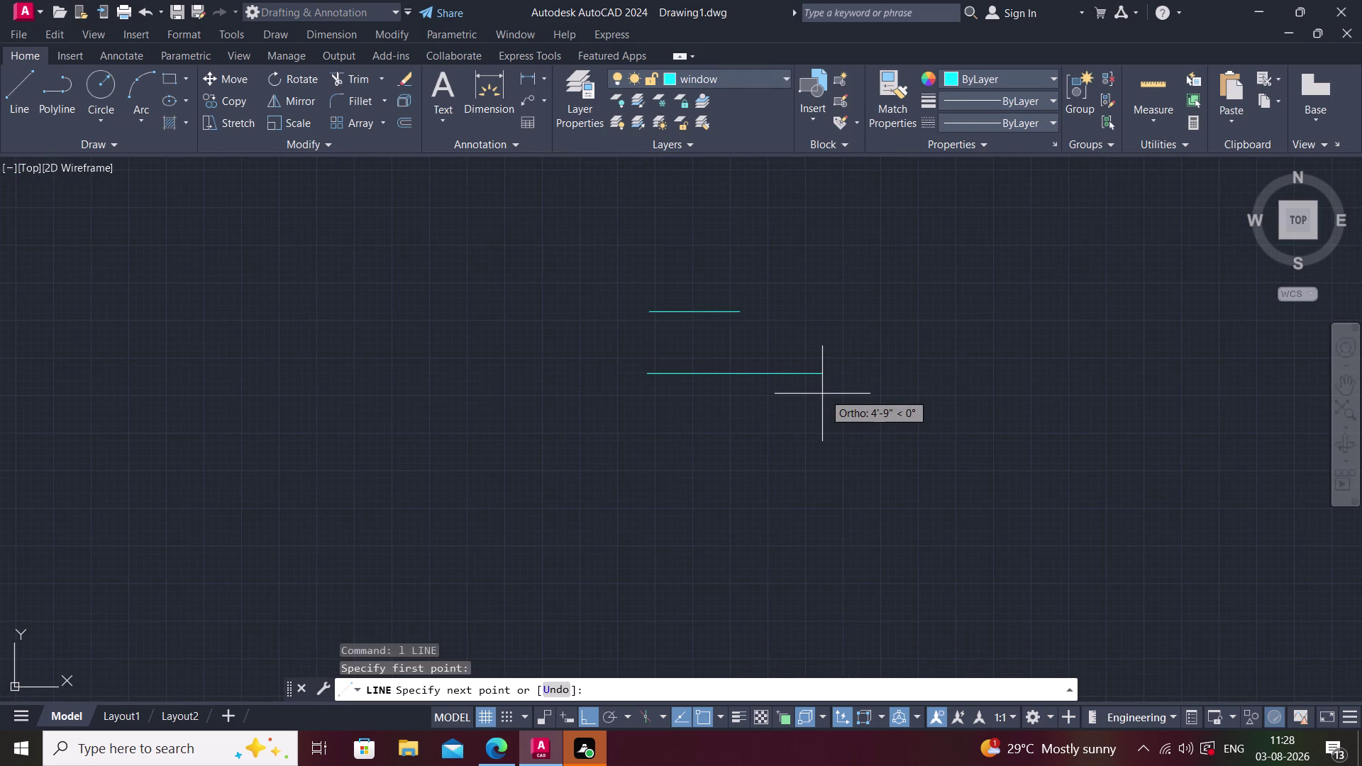
text(3')
key(Return)
key(space)
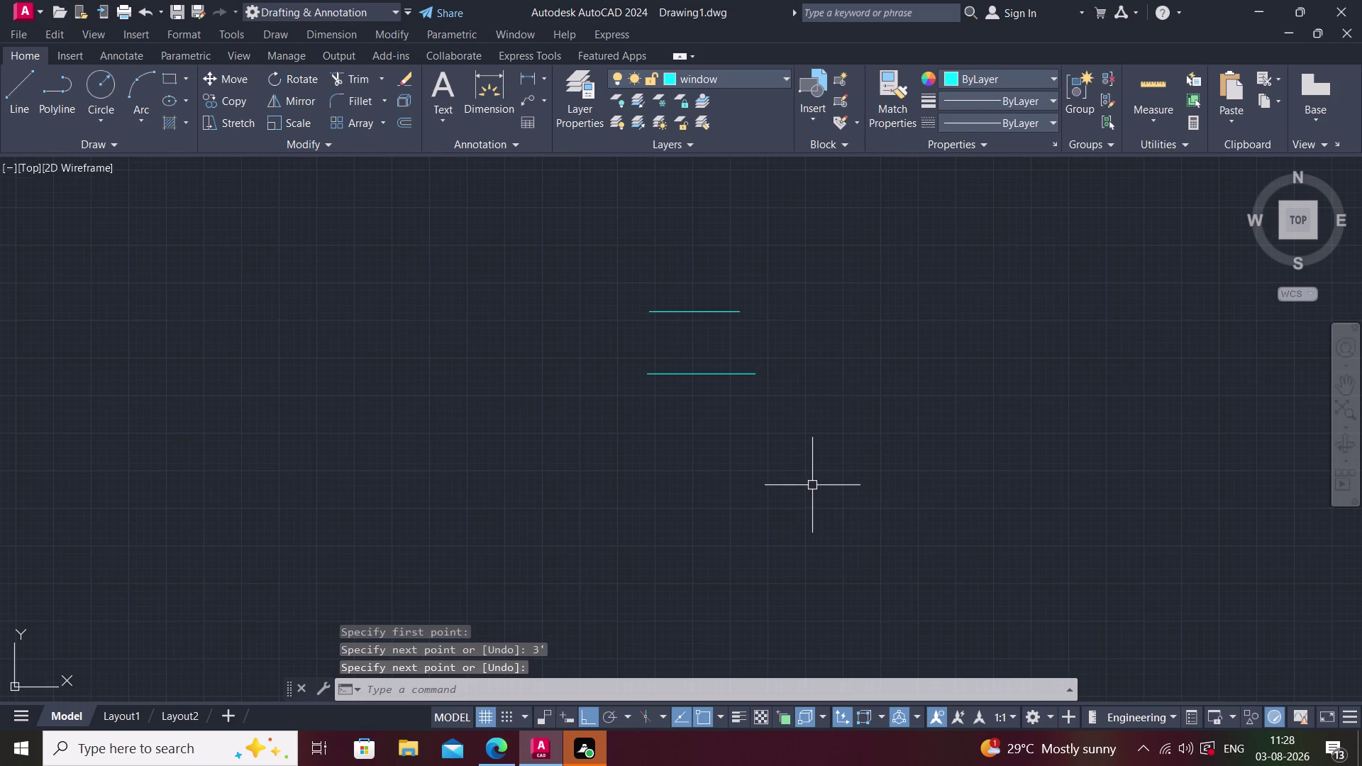
text(l)
key(space)
click(653, 421)
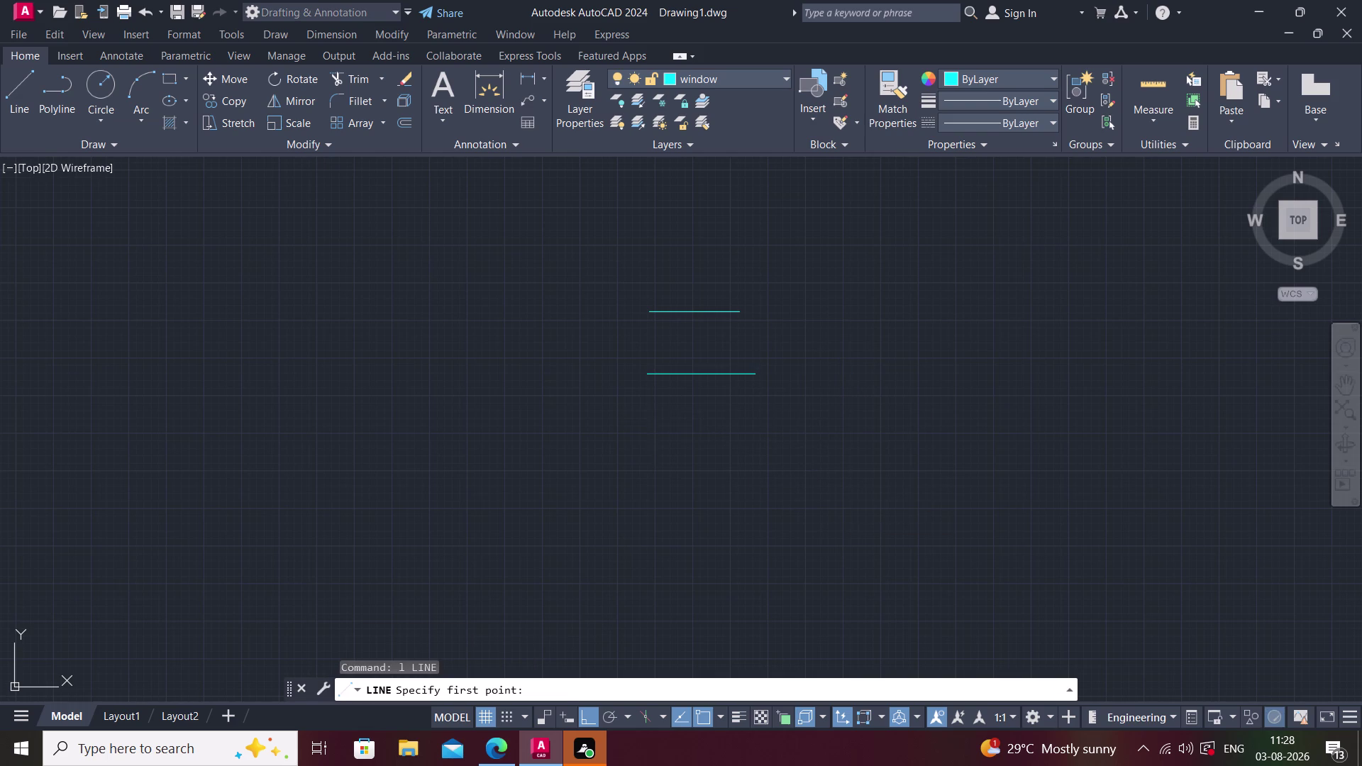
text(3'6)
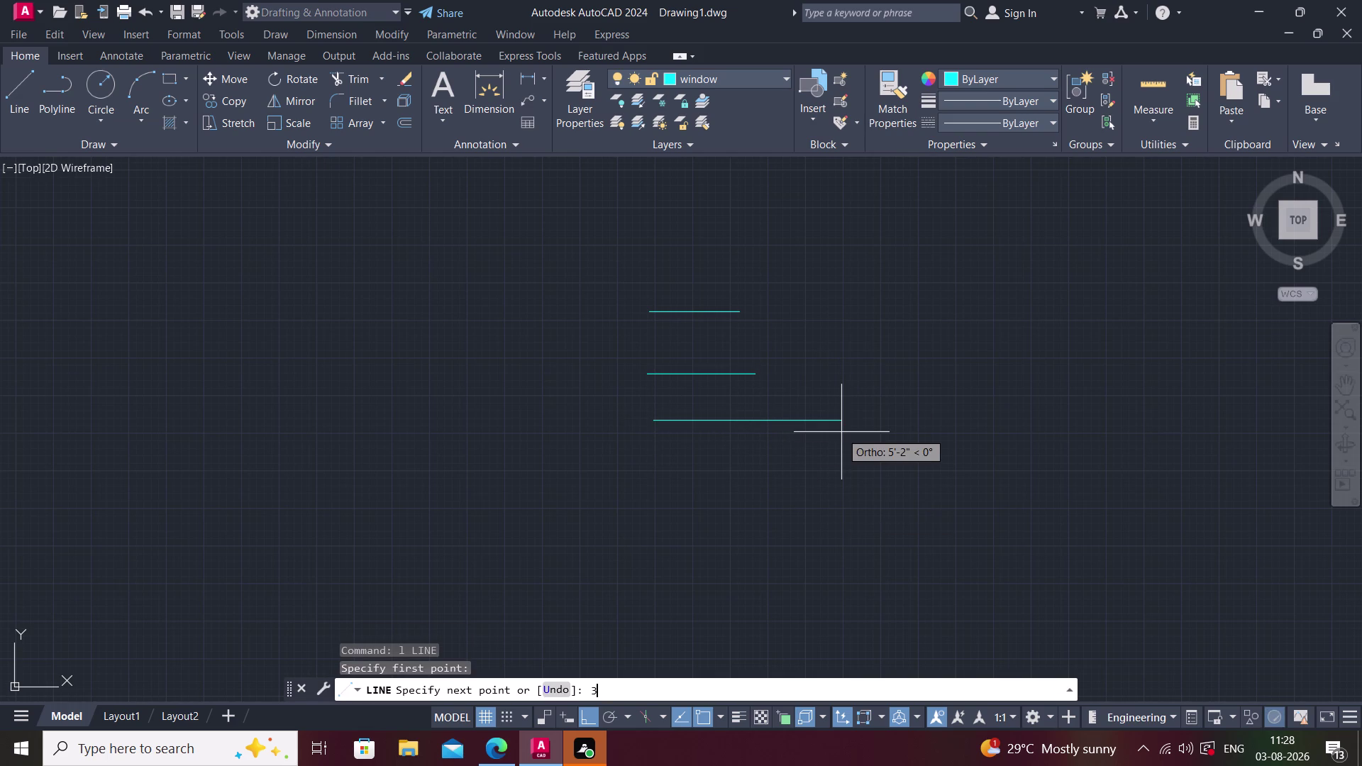
text(")
key(Return)
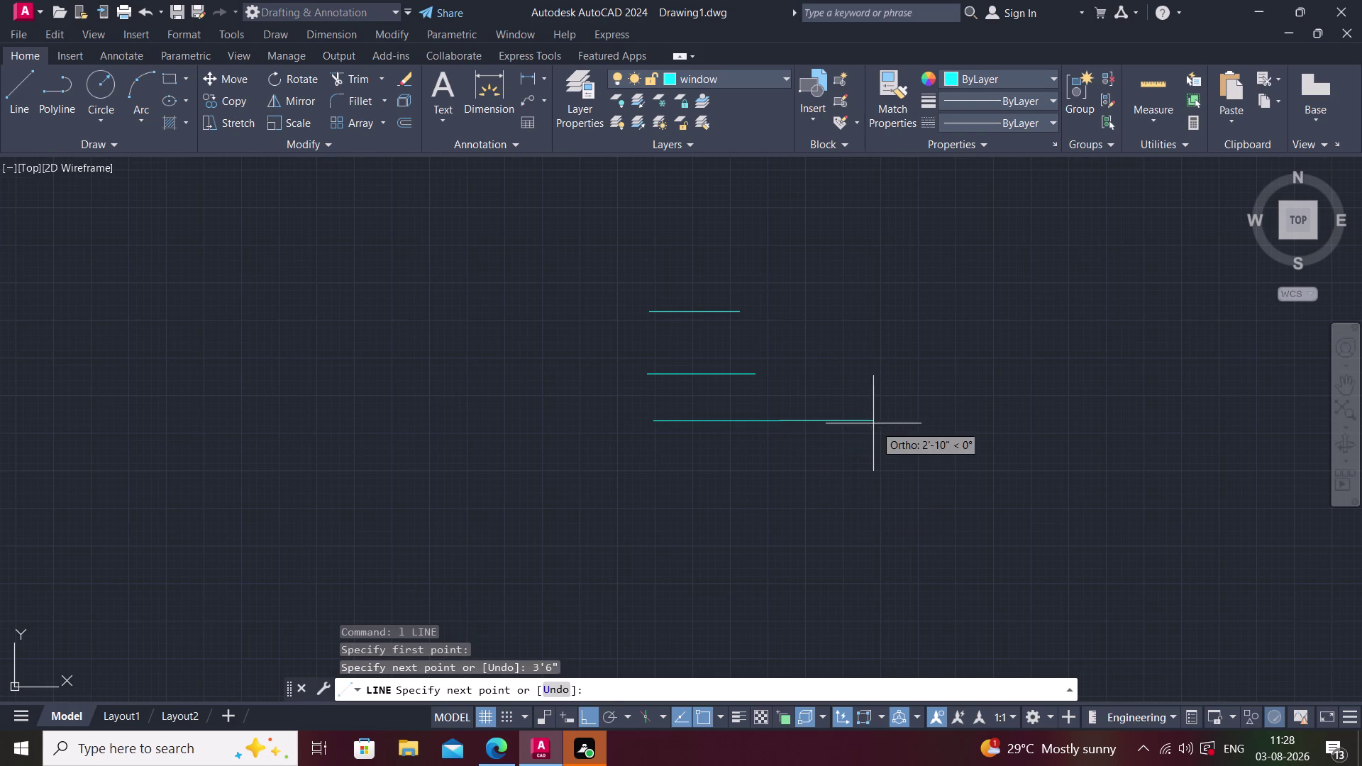
key(Escape)
Pan to the wall junction between the upper rooms and the corridor.
middle_drag(817, 418, 862, 384)
scroll(down, 3)
middle_drag(718, 426, 767, 402)
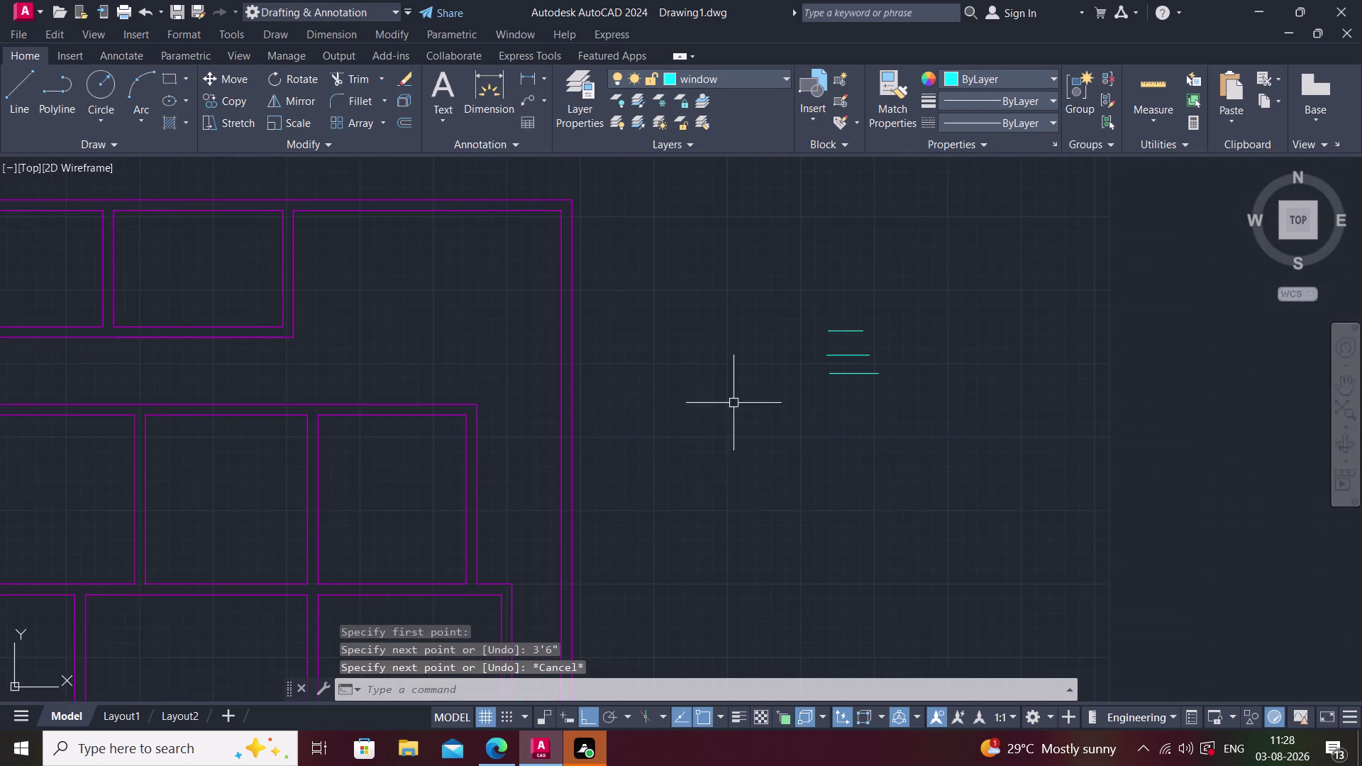
middle_drag(105, 207, 227, 284)
middle_drag(207, 448, 603, 357)
scroll(up, 3)
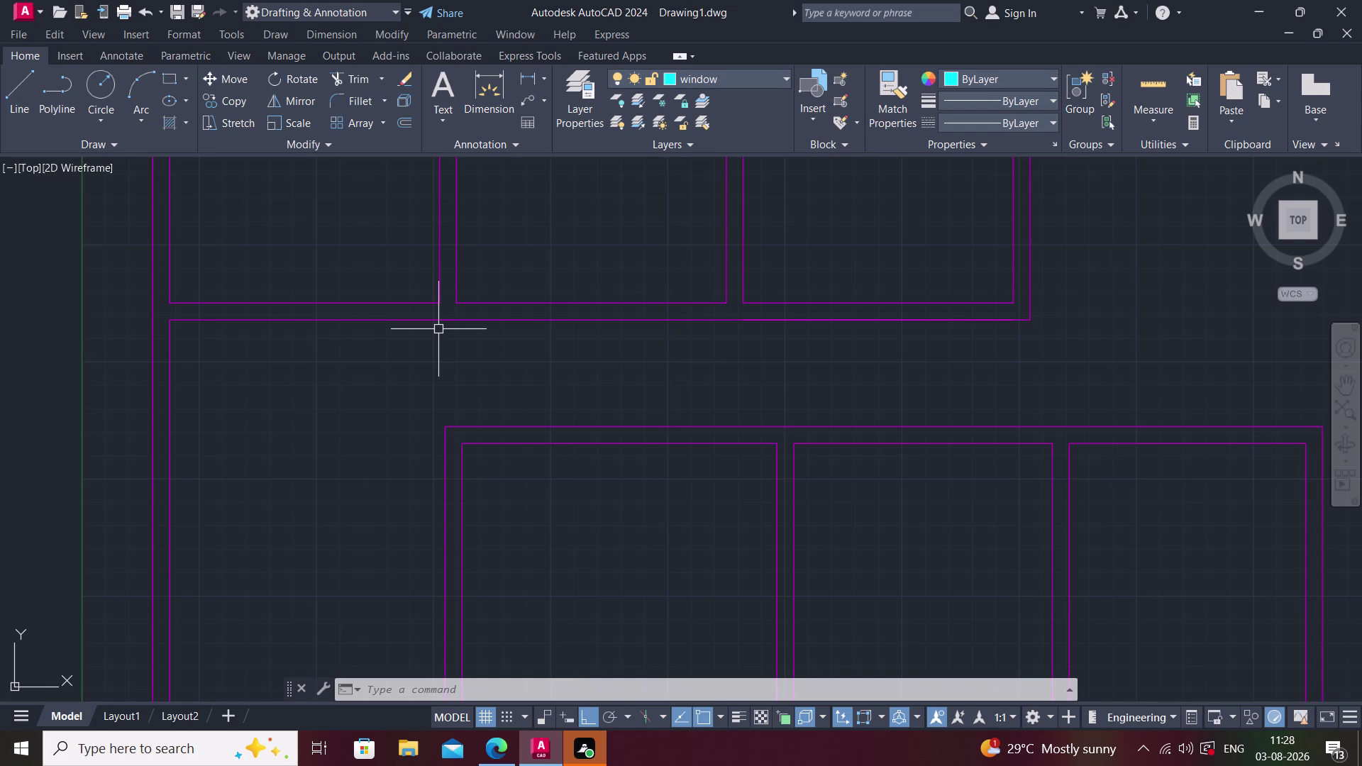
Draw a short line across the wall, tracked 6" from the room's inner corner.
text(l)
key(space)
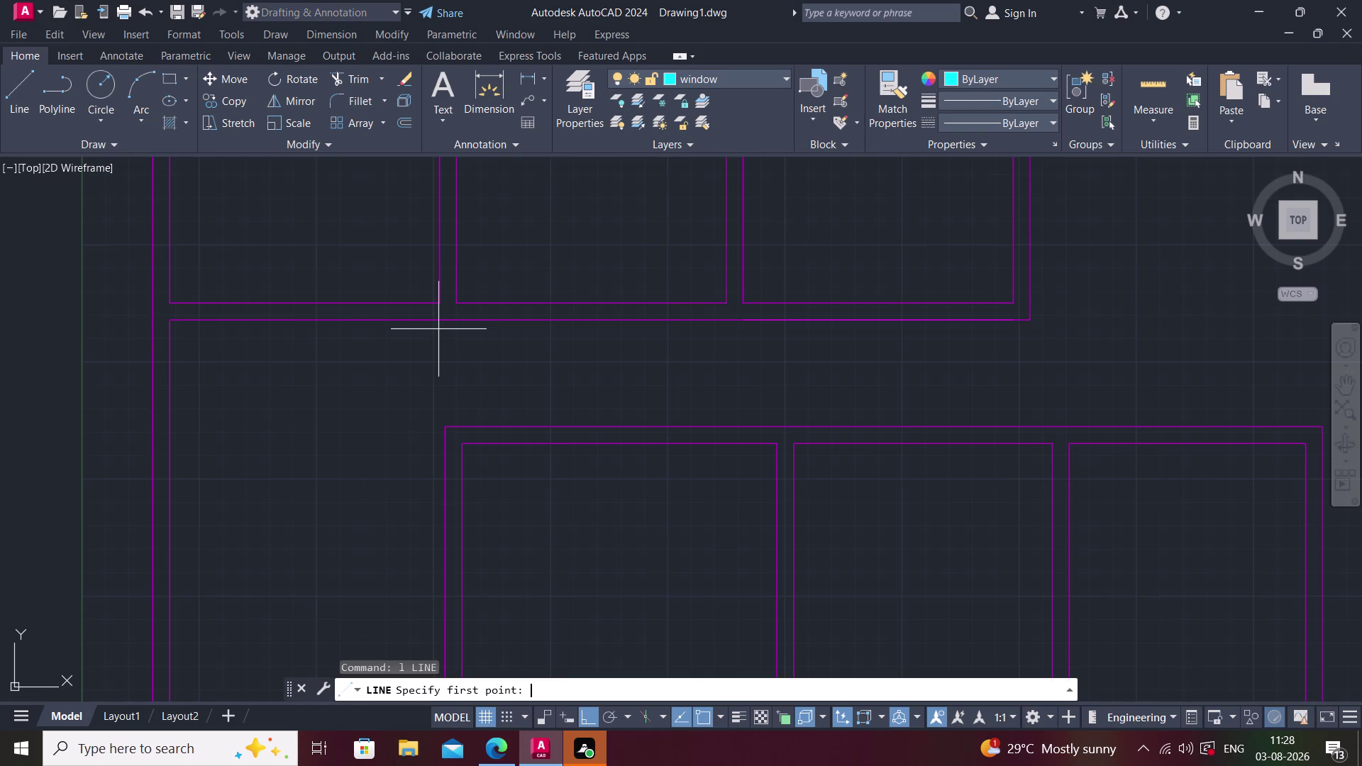
text(tk)
key(space)
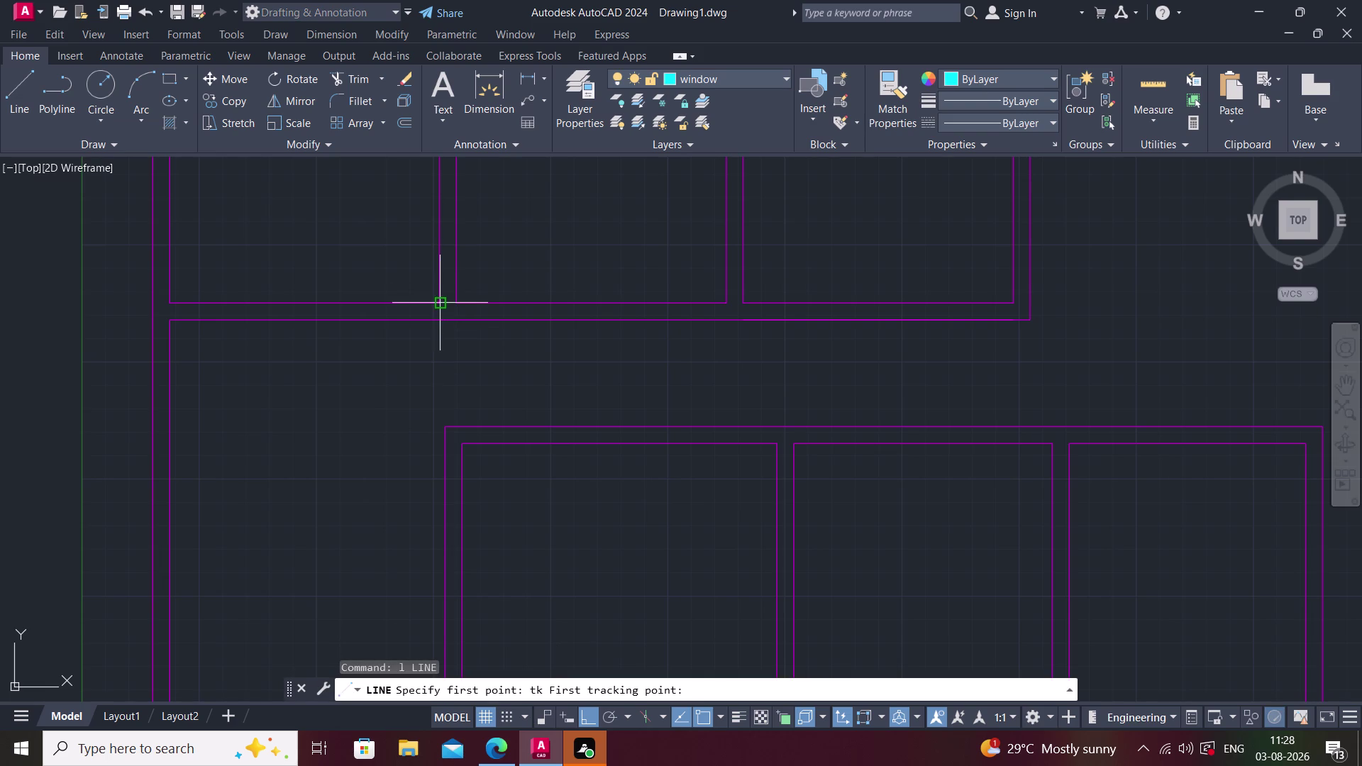
click(442, 306)
text(6)
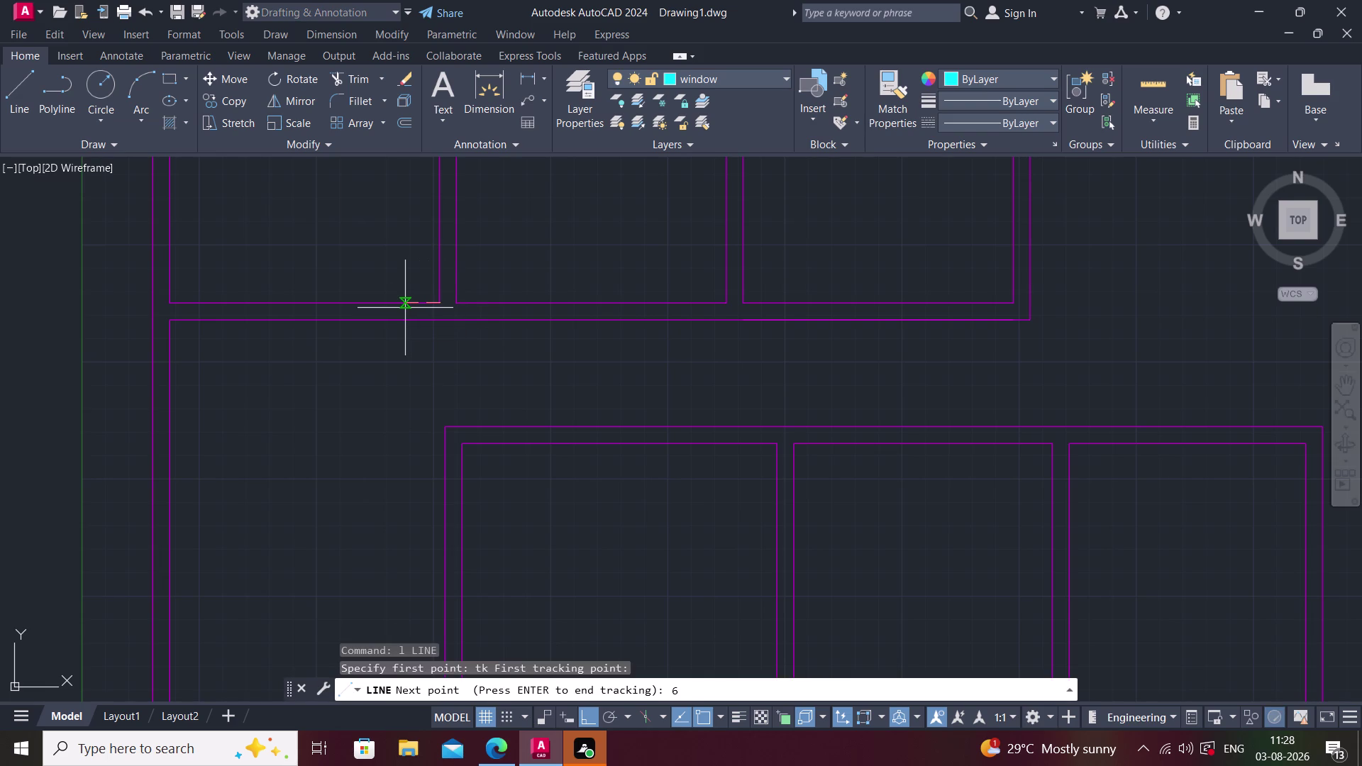
text(")
key(Return)
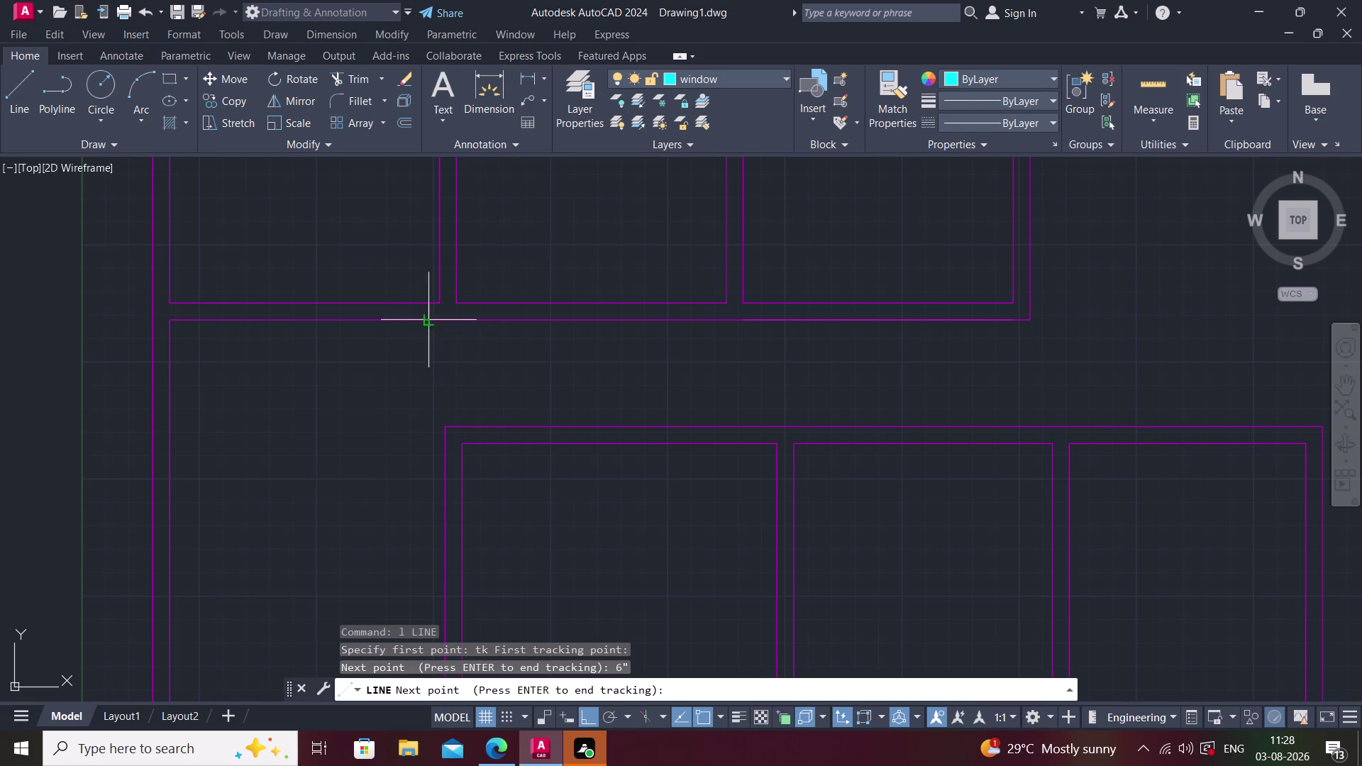
key(Return)
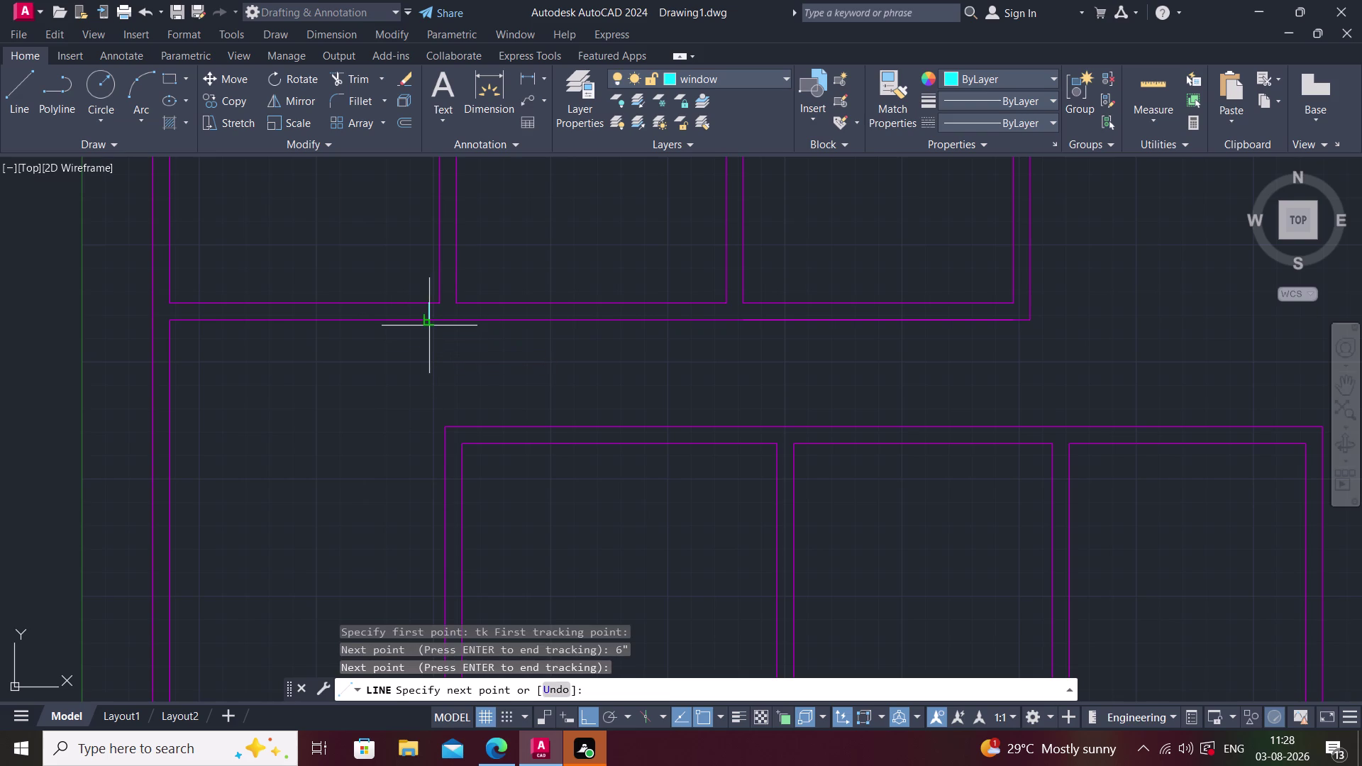
click(429, 323)
key(Escape)
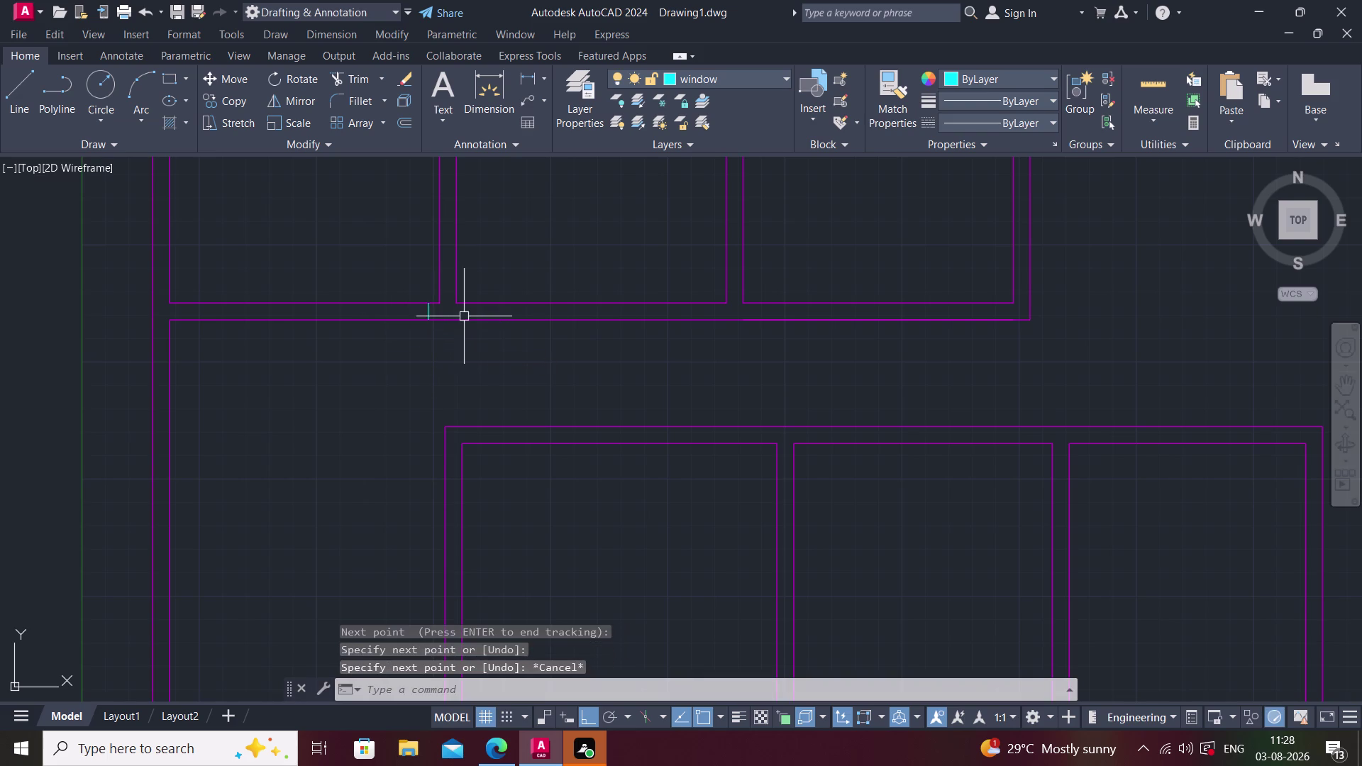
Make wall the current layer and move the short line onto it.
click(781, 79)
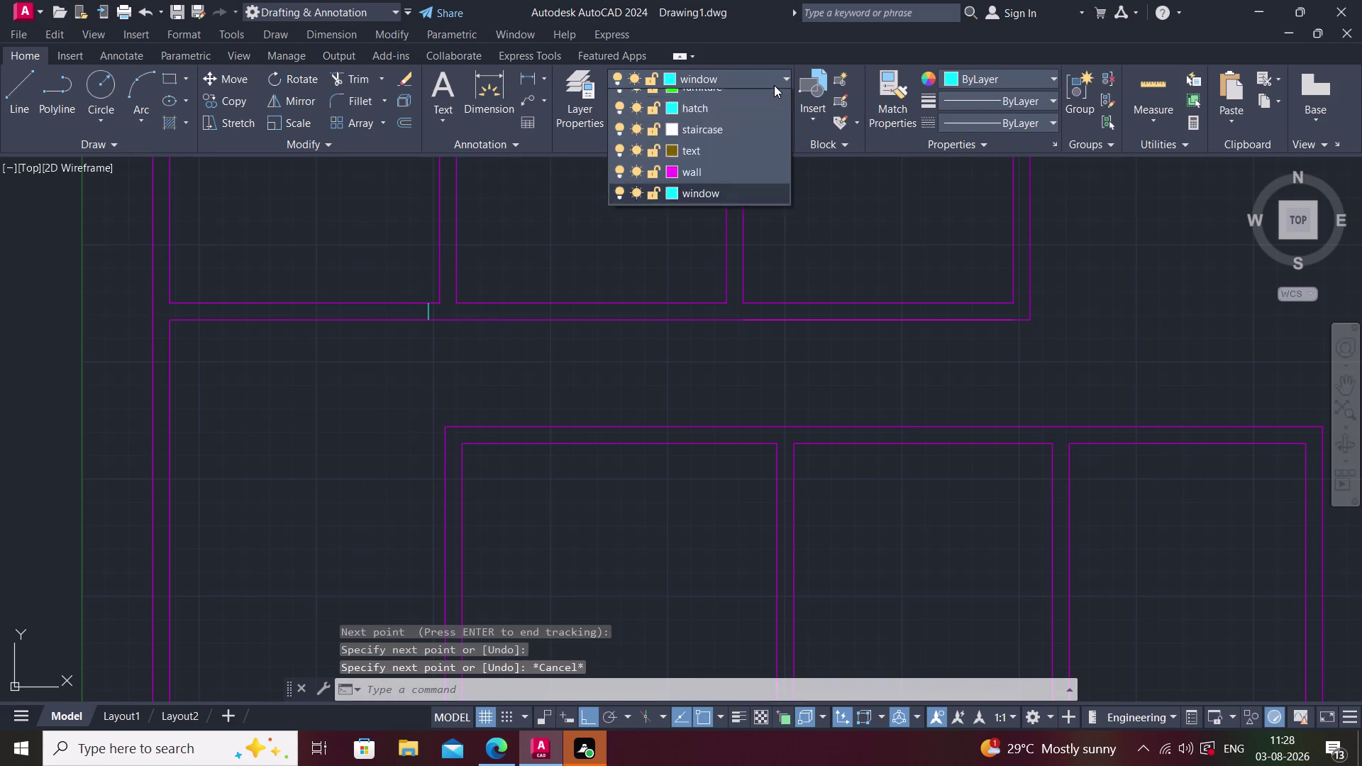
click(722, 264)
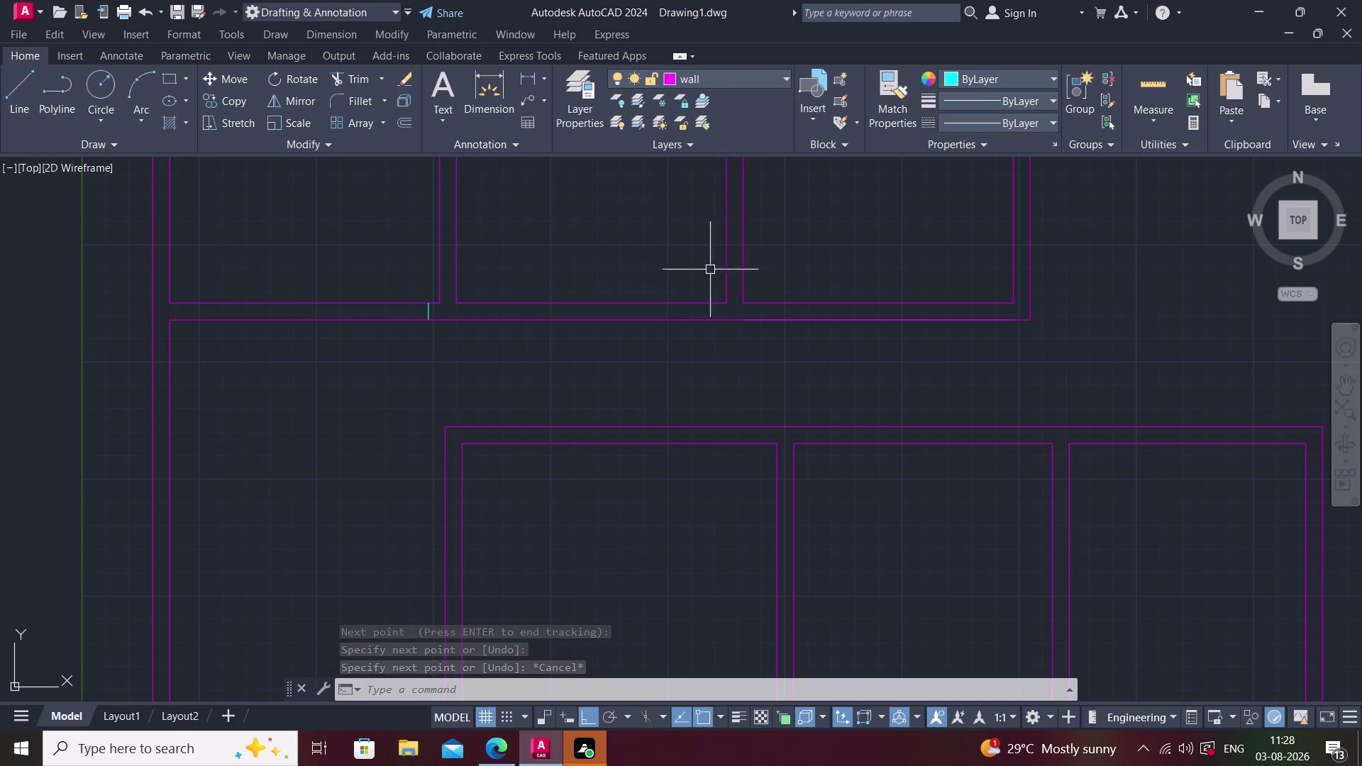
click(427, 311)
click(751, 73)
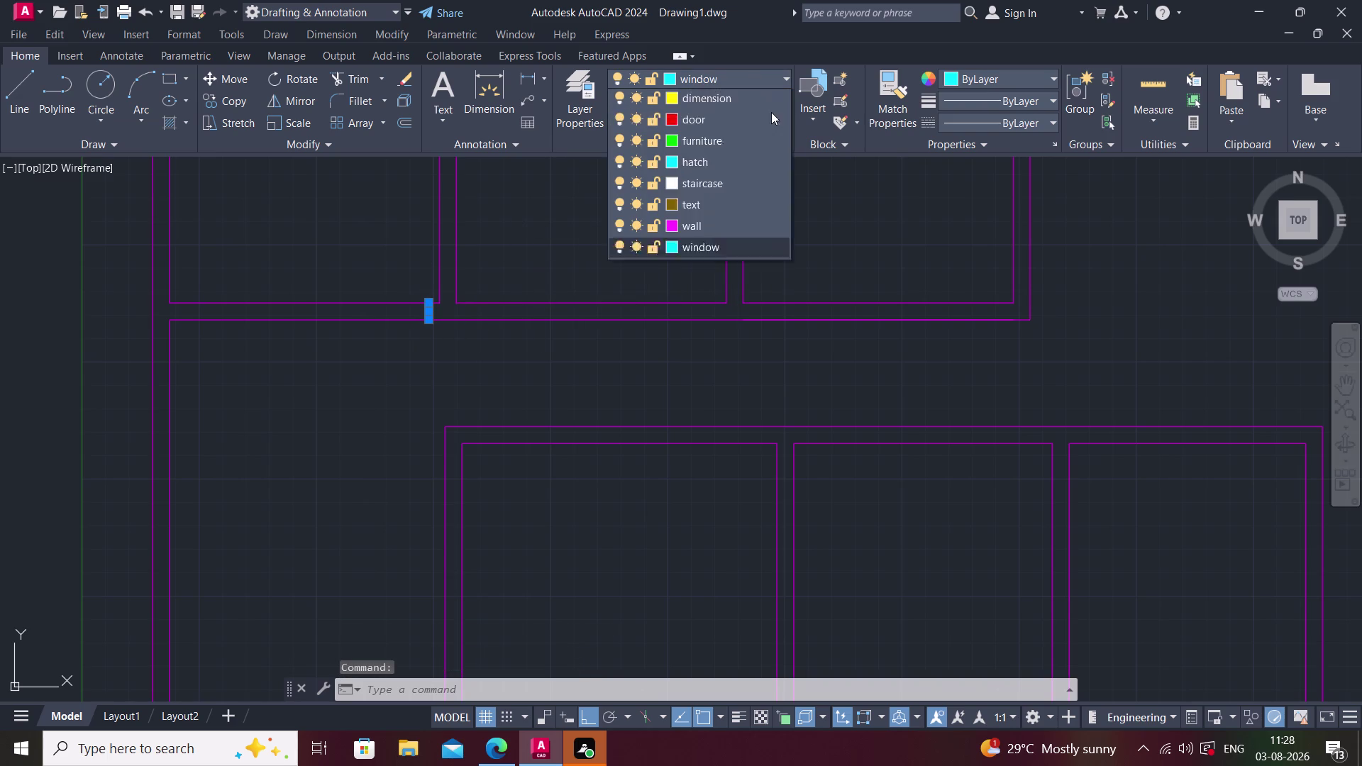
click(698, 270)
key(space)
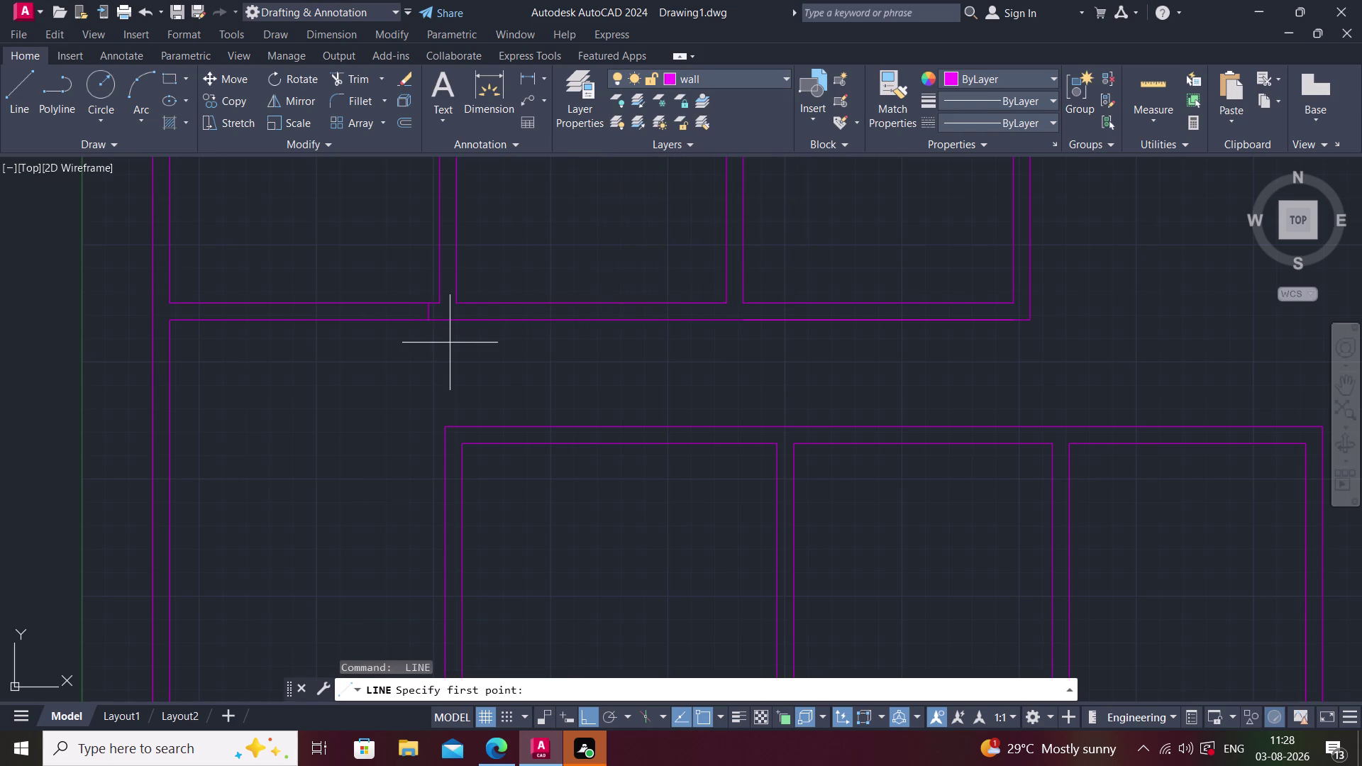
Start a 2'6" offset of the short wall line, then cancel it.
text(o)
key(space)
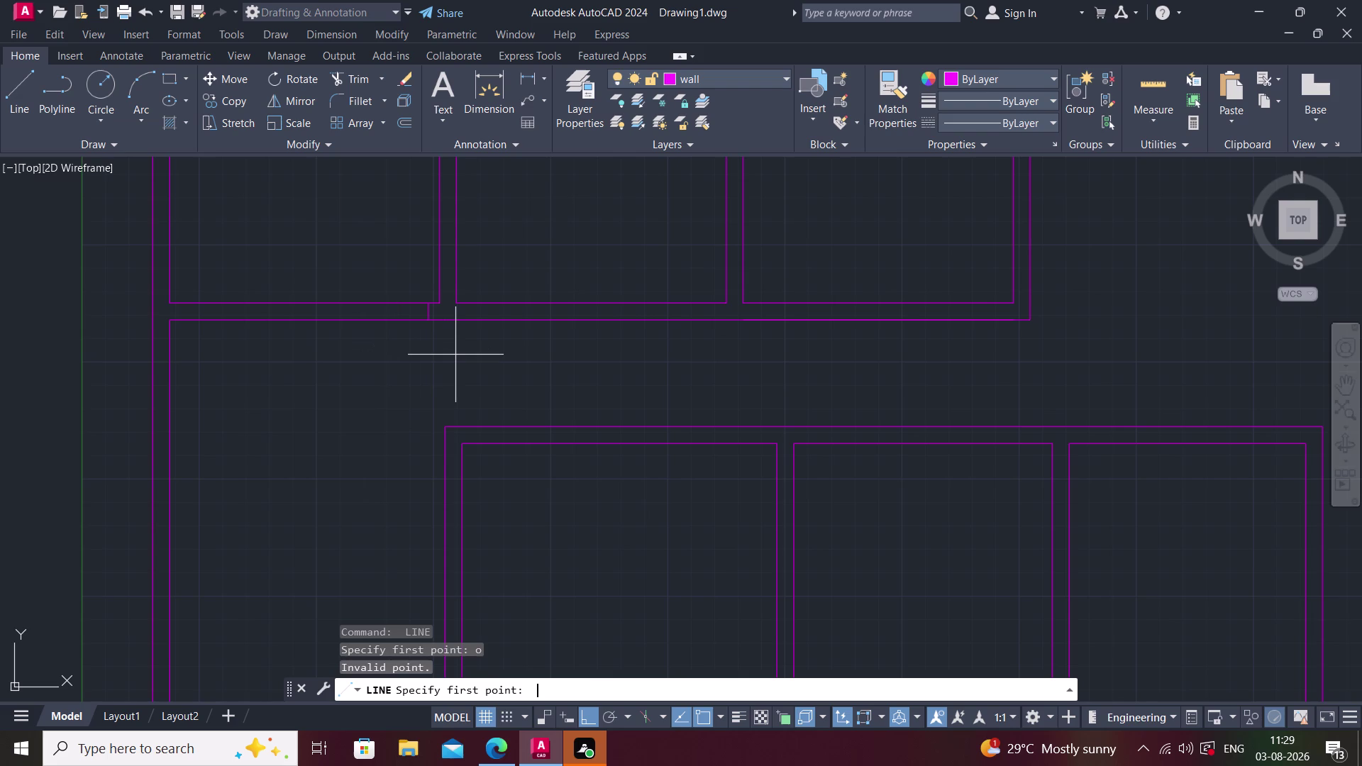
key(2)
key(Escape)
key(Escape)
key(Escape)
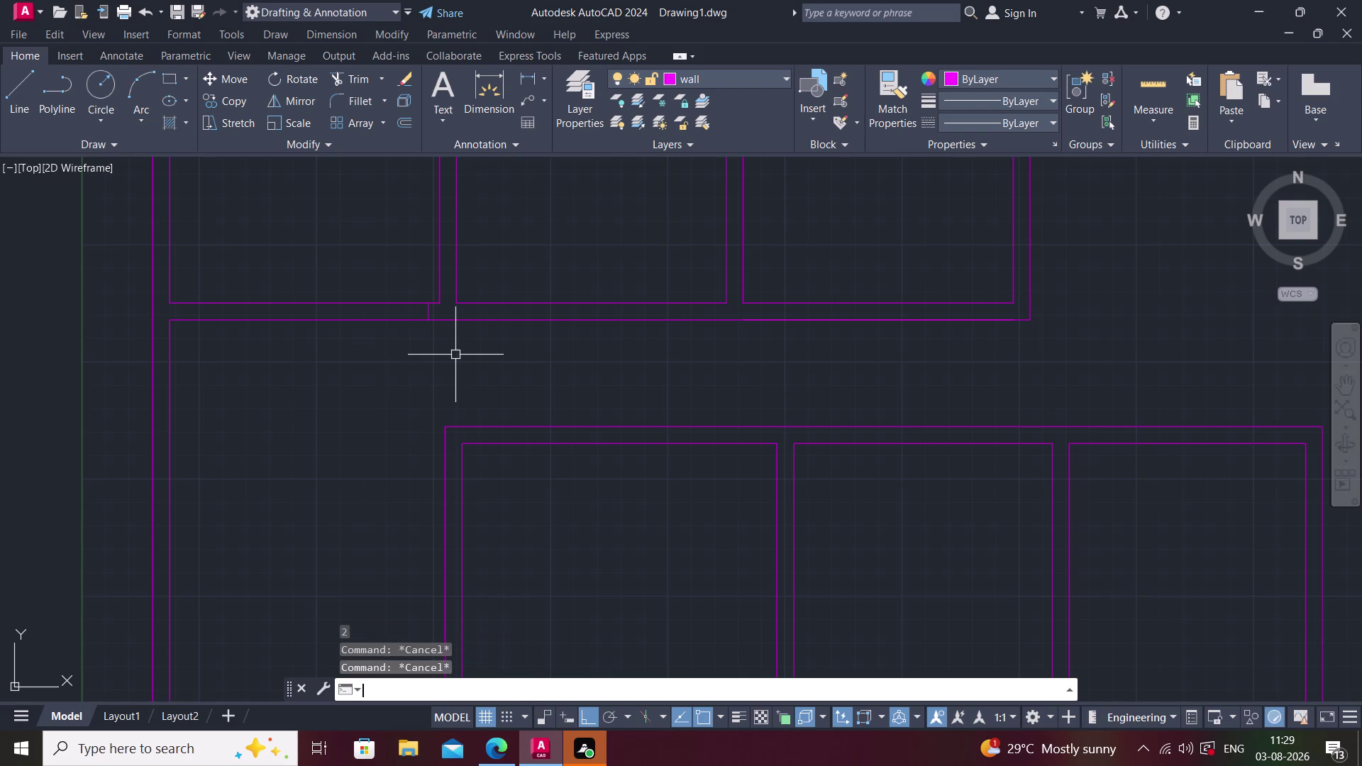
key(o)
key(Return)
text(2)
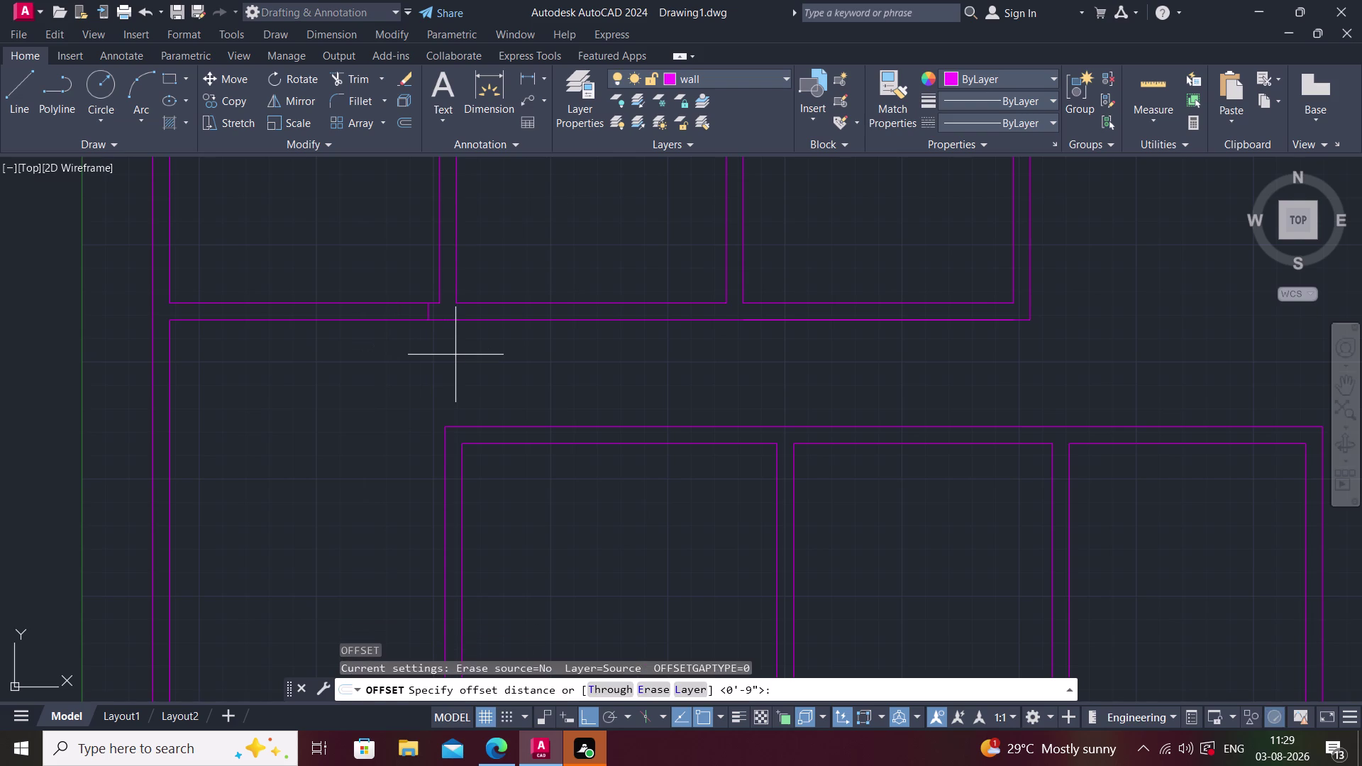
text(')
key(plus)
key(BackSpace)
text(6")
key(Return)
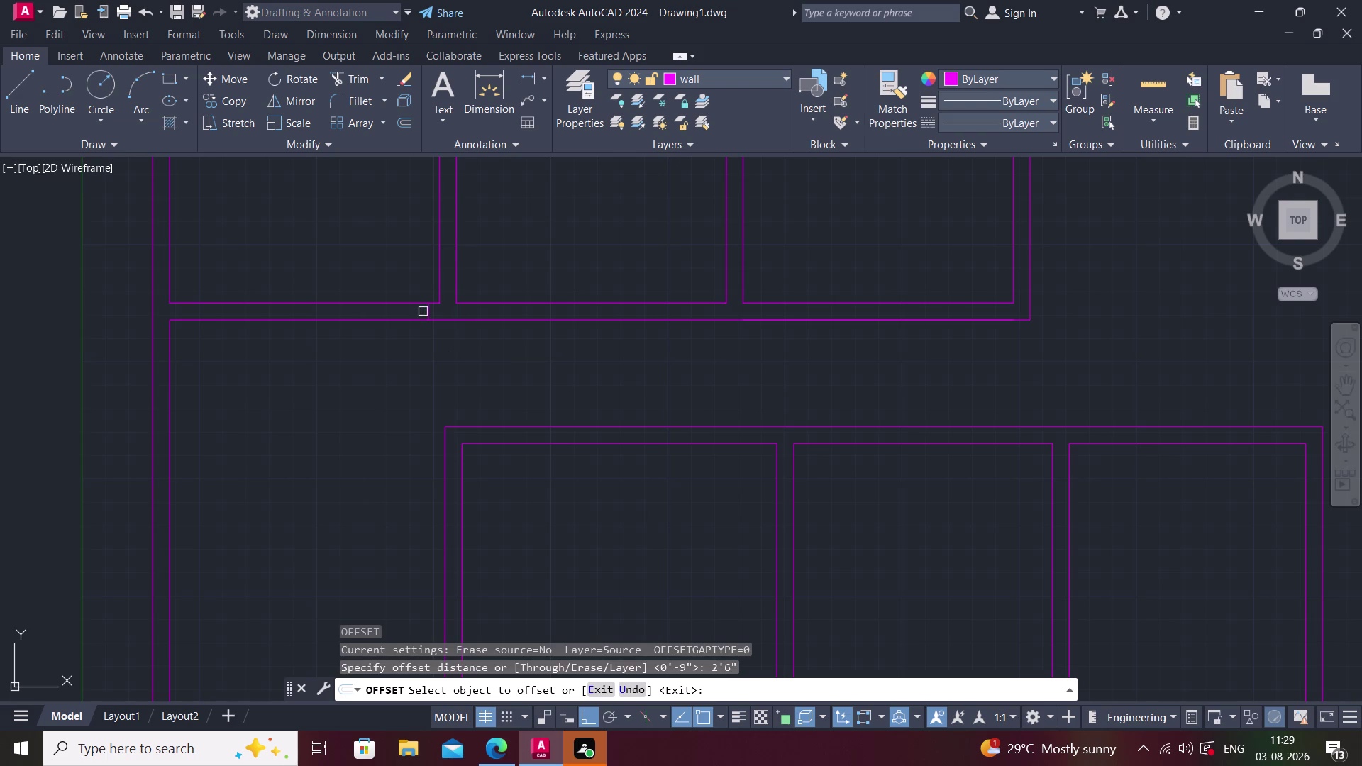
click(429, 311)
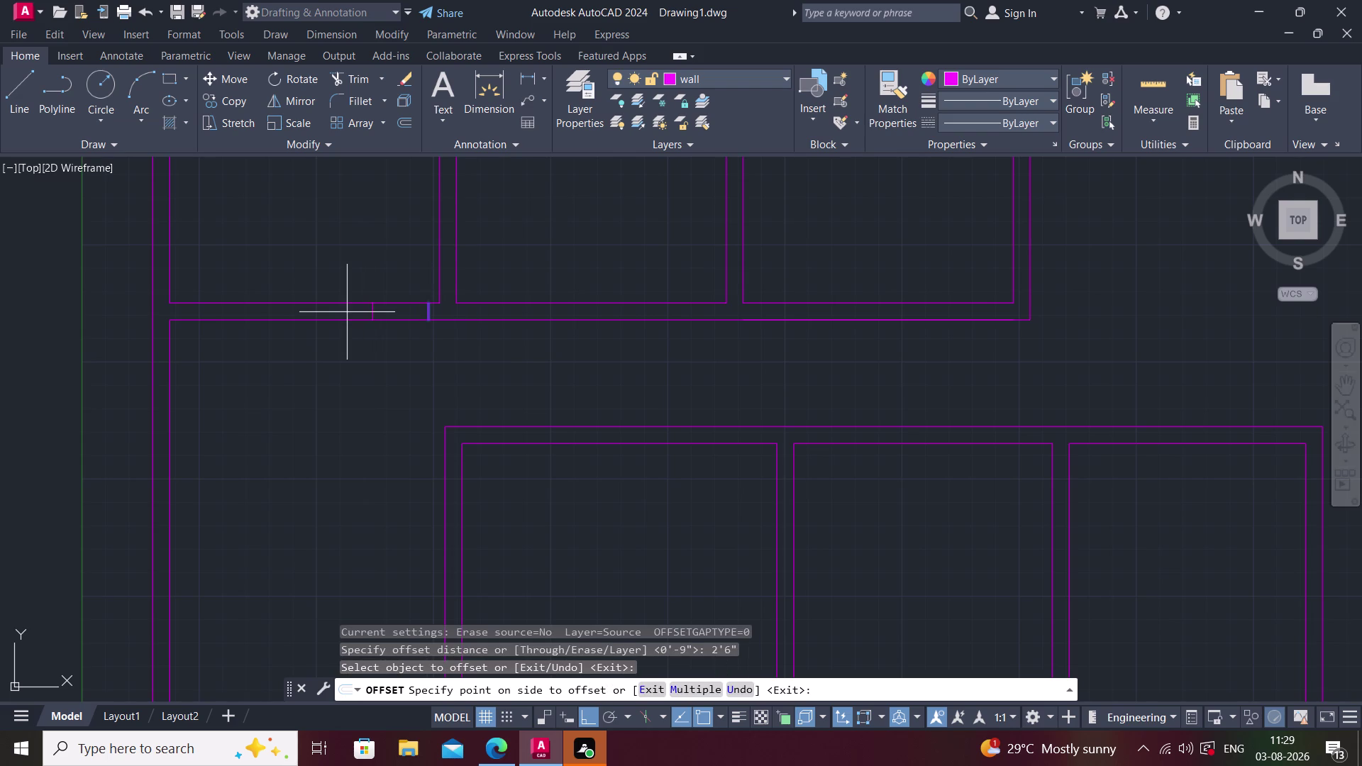
key(Escape)
key(Escape)
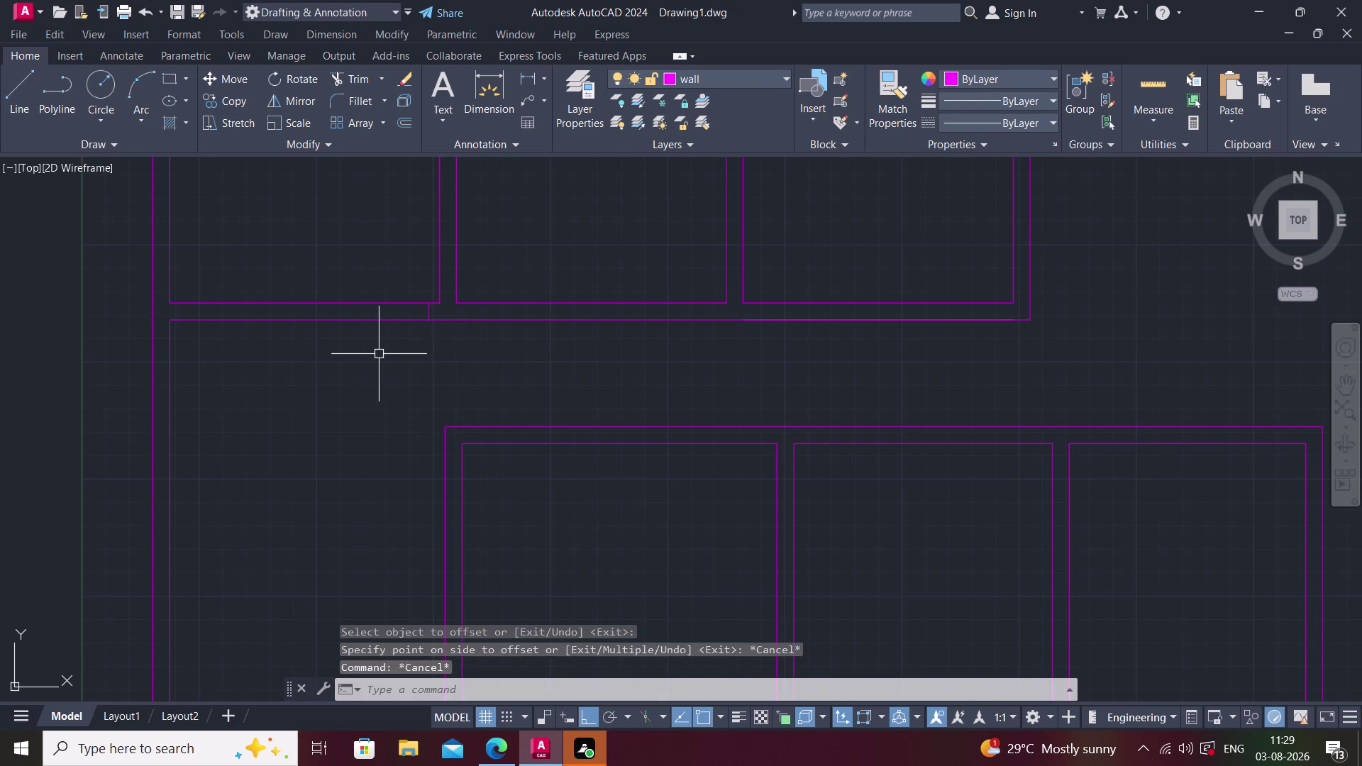
Retry the 2'6" offset on the short wall line and cancel again.
key(space)
text(2)
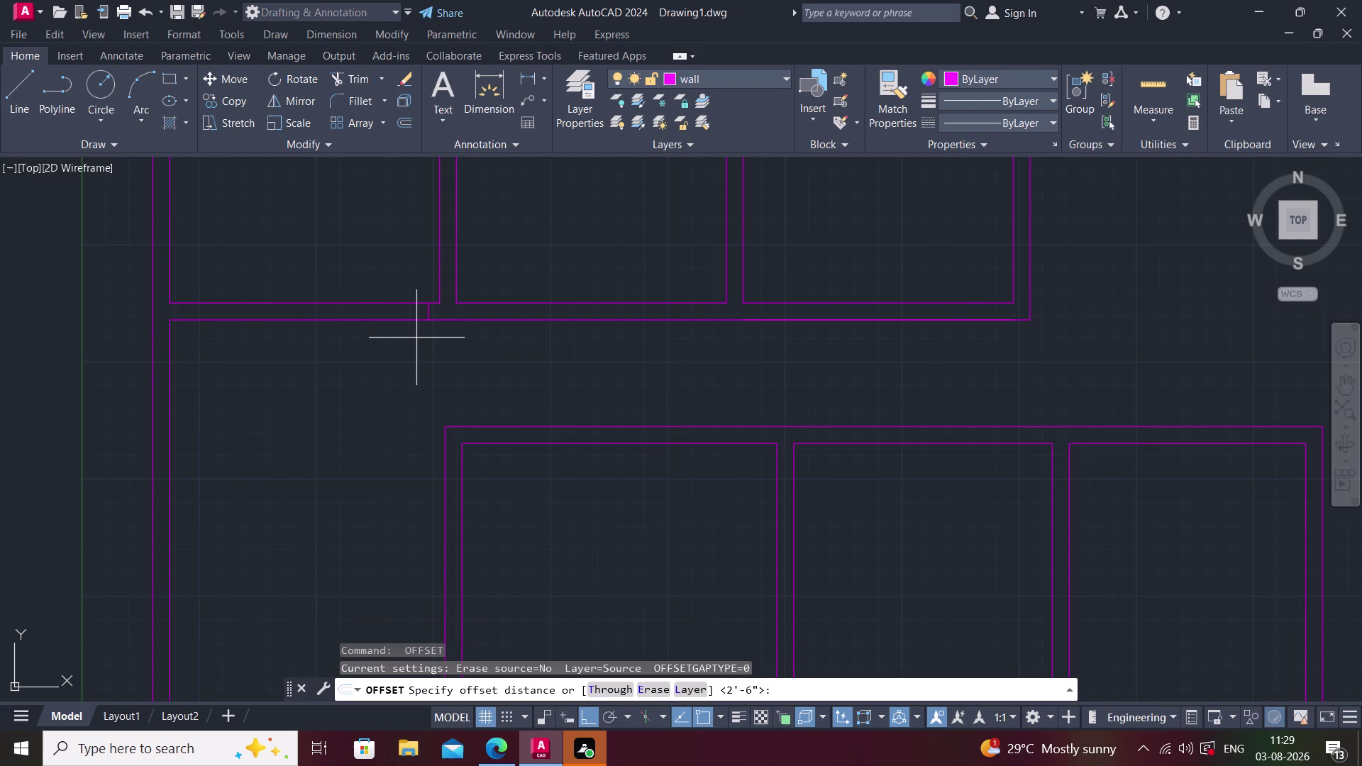
text('6")
key(Return)
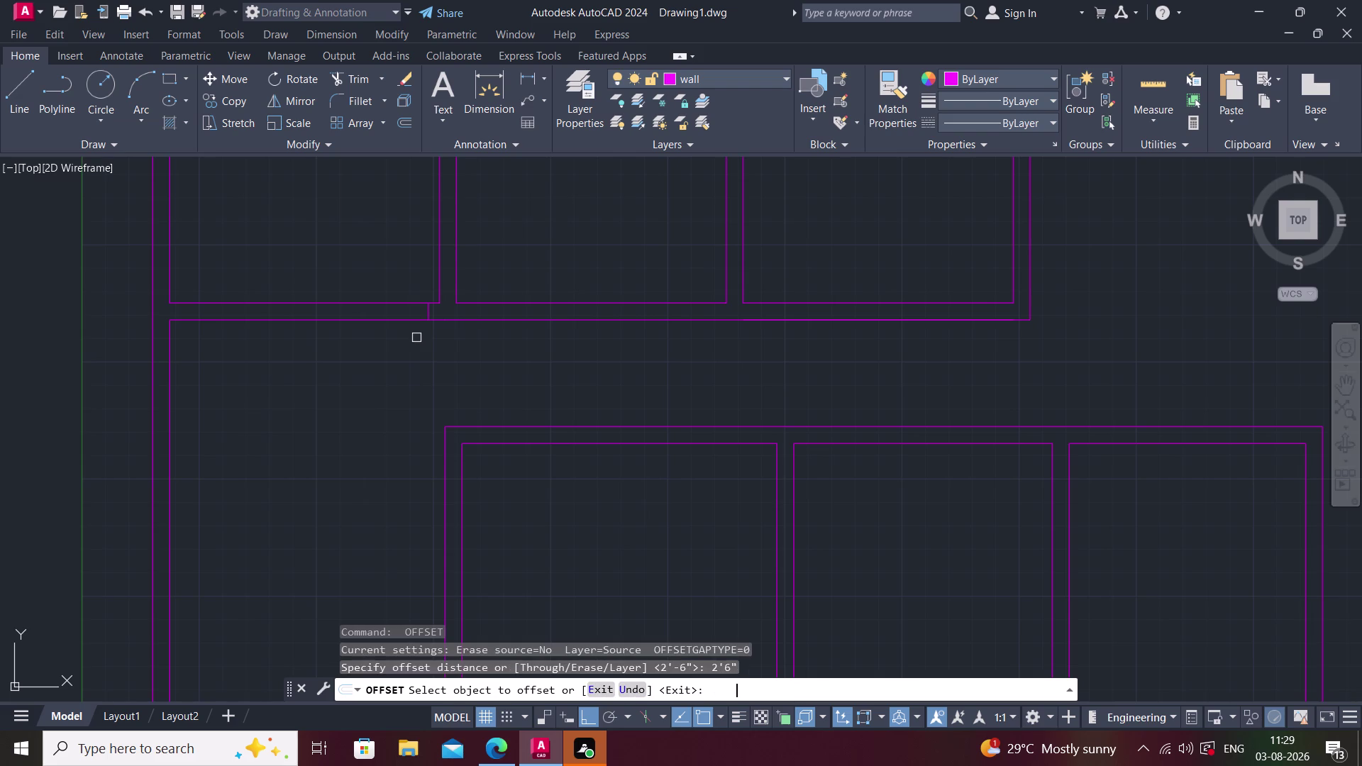
click(429, 310)
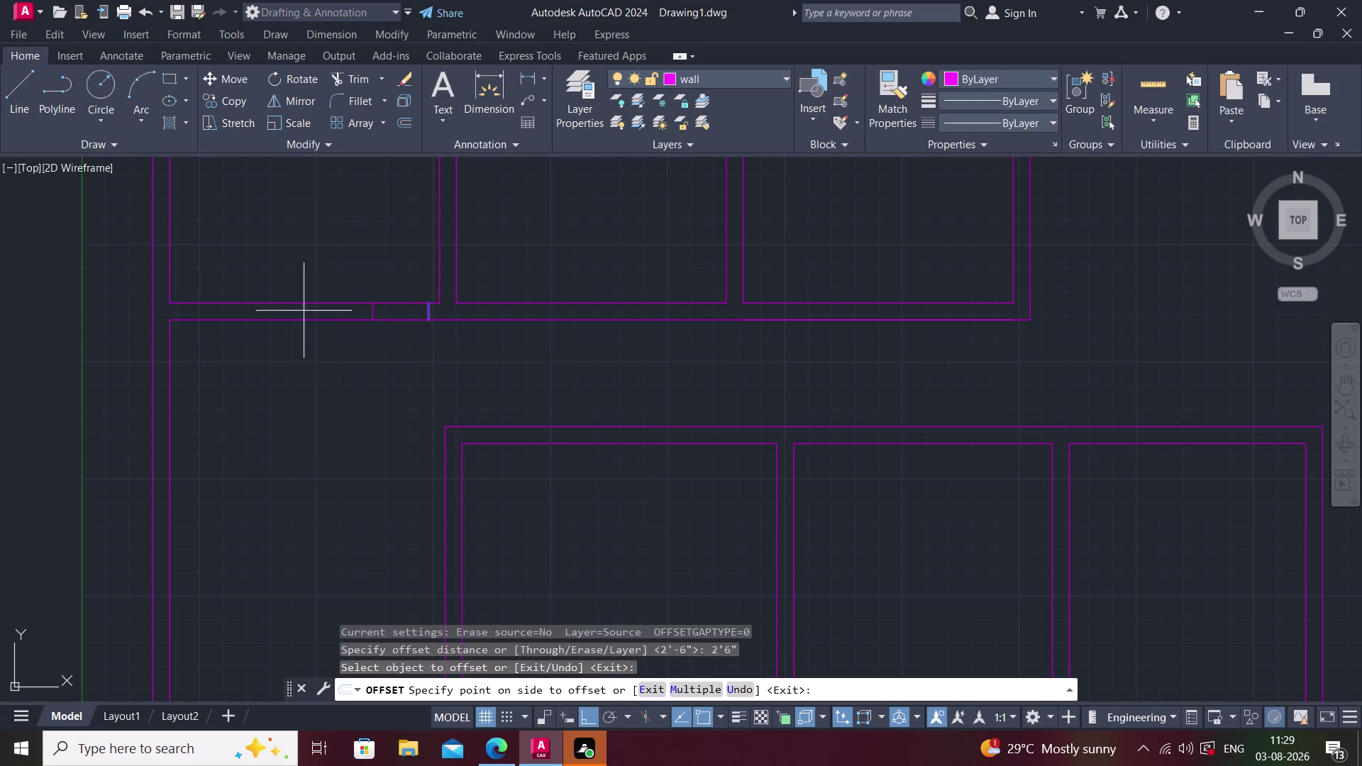
key(Escape)
middle_drag(312, 329, 347, 365)
key(Escape)
middle_drag(477, 382, 448, 395)
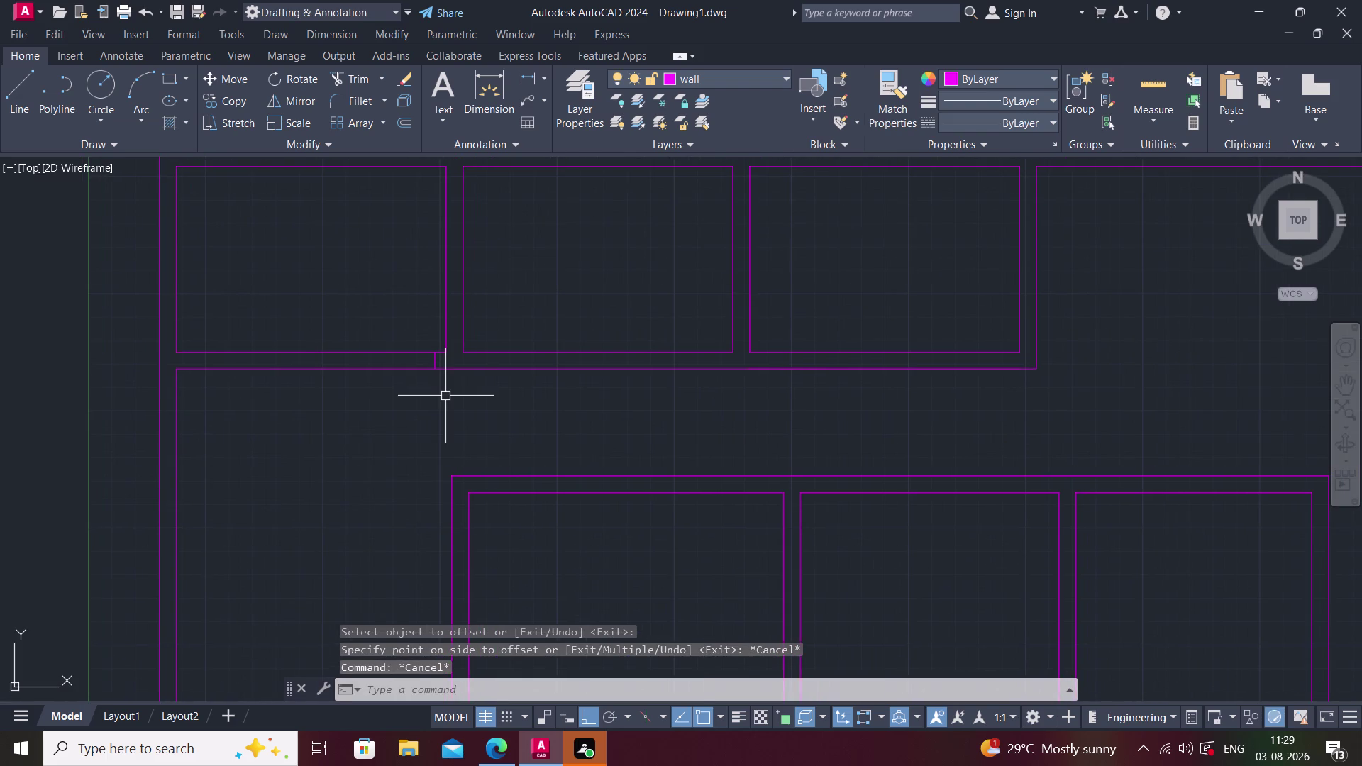
key(space)
Offset the short wall line 2'6" to its left side.
text(o)
key(space)
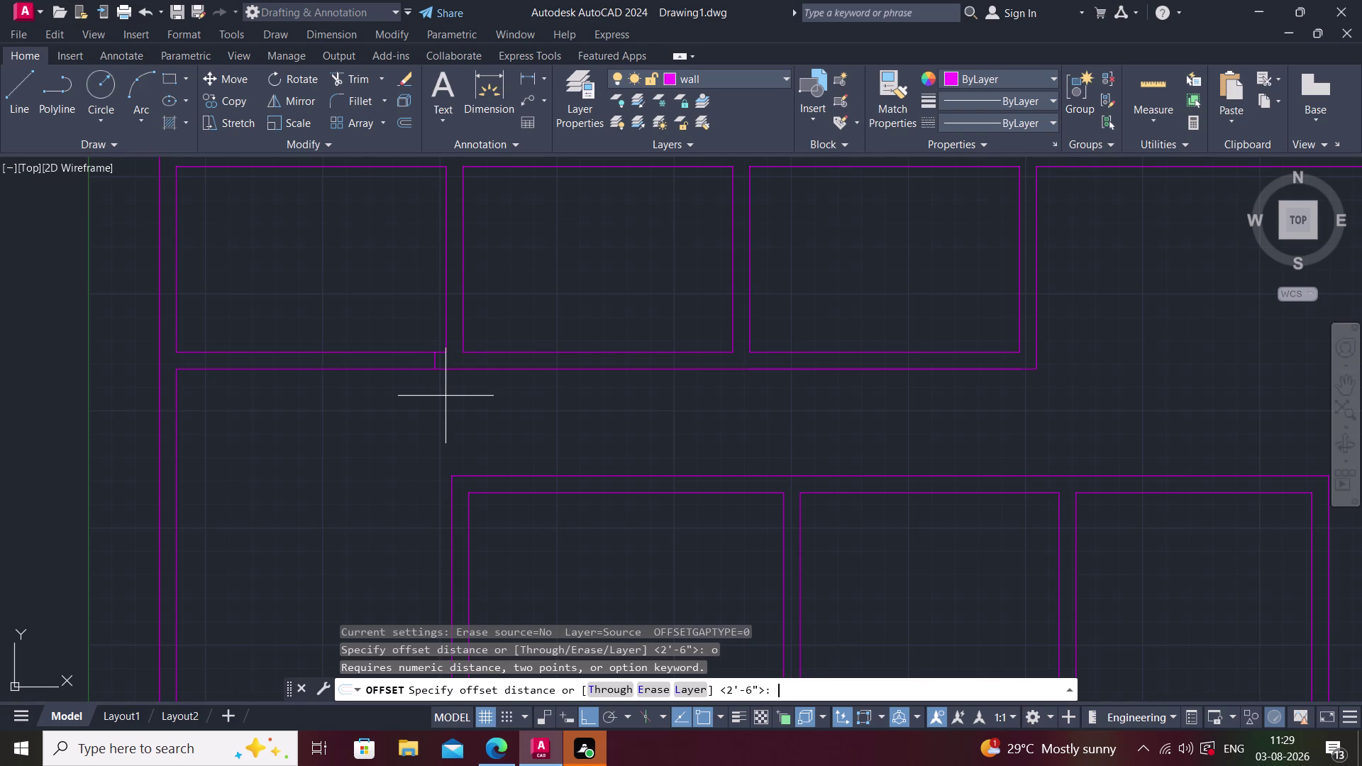
key(2)
text('6)
text(")
key(Return)
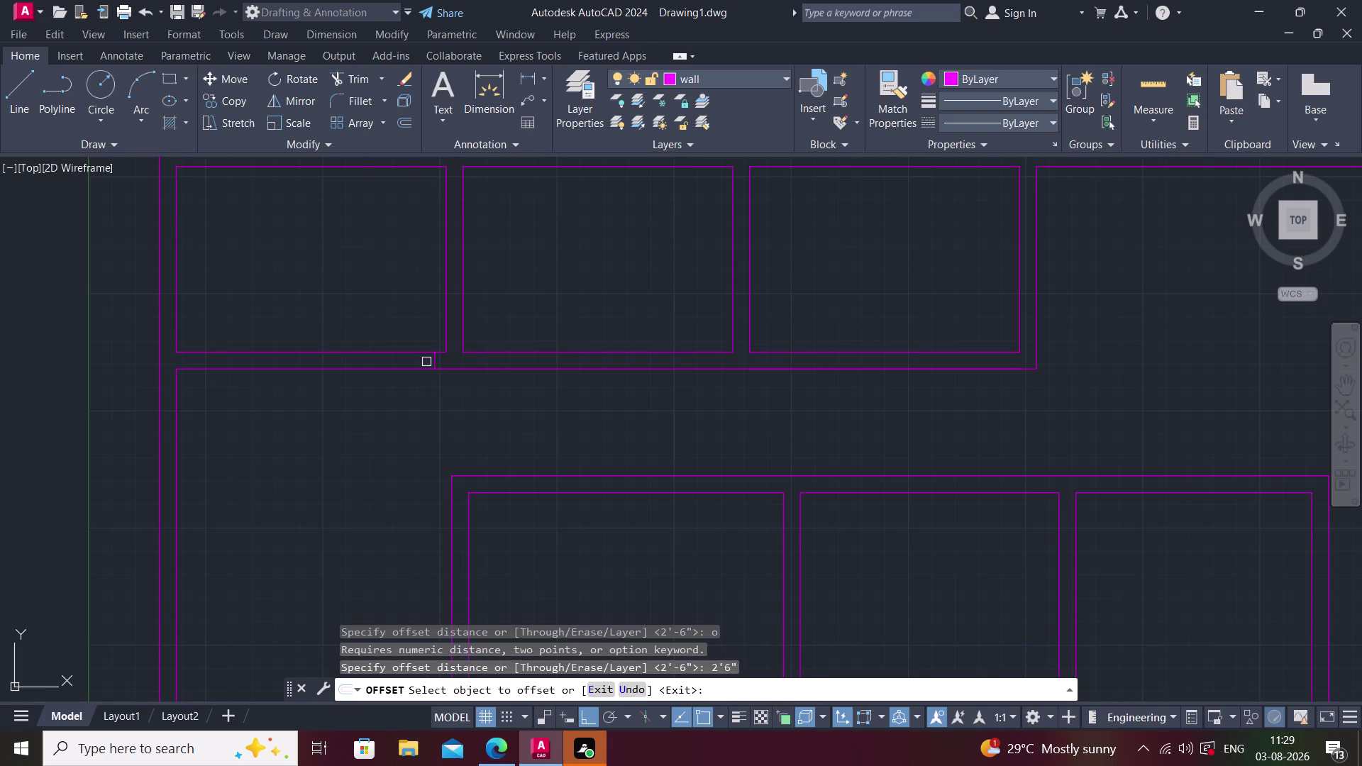
click(433, 361)
click(315, 380)
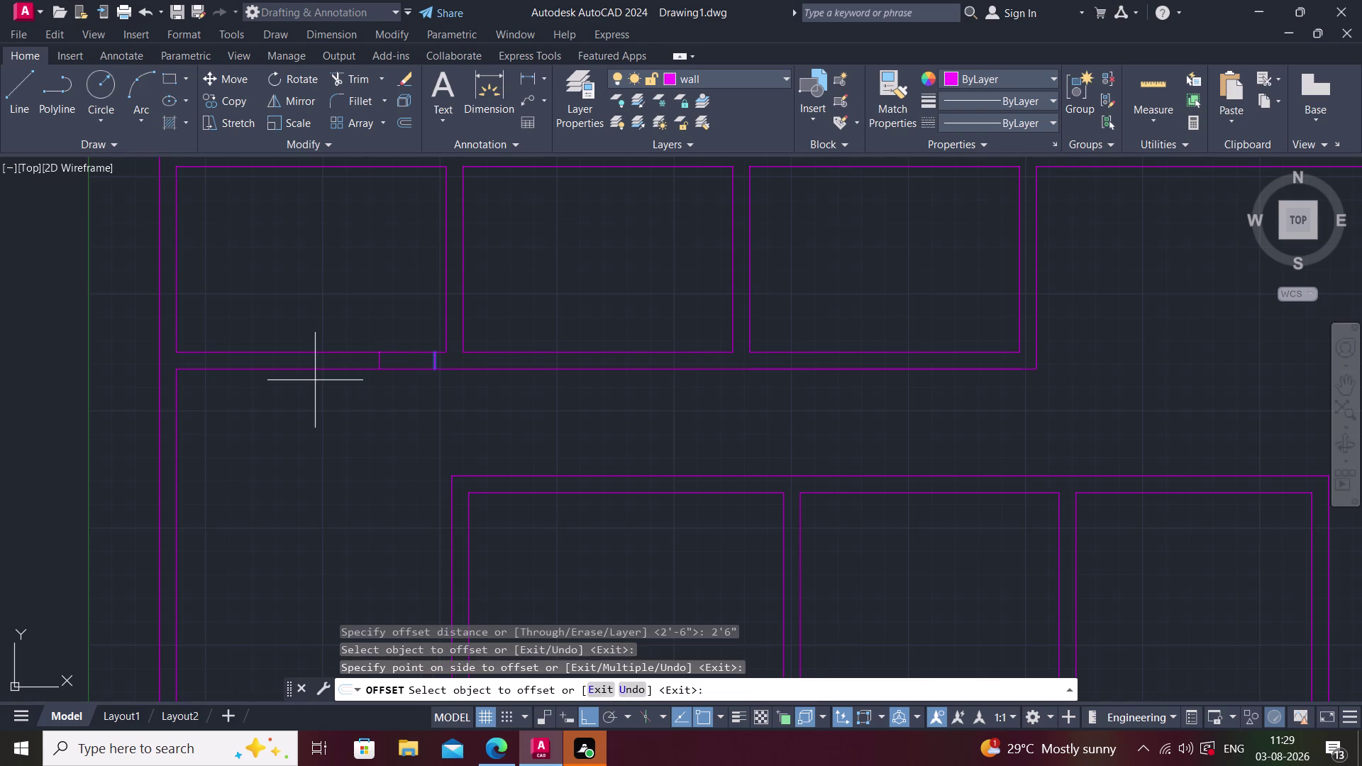
middle_drag(395, 376, 375, 434)
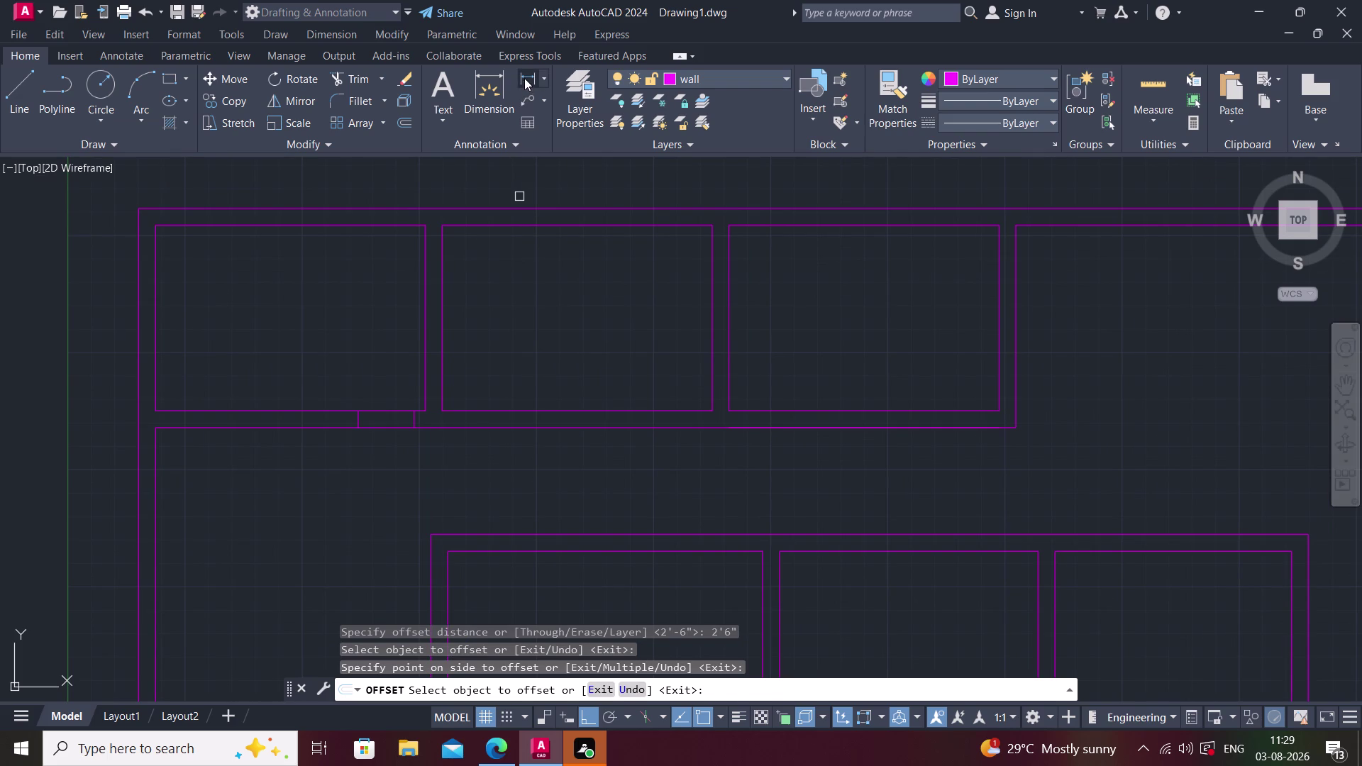
Measure the gap between the two short wall lines with a 2'-6" linear dimension.
click(524, 78)
click(409, 421)
click(361, 418)
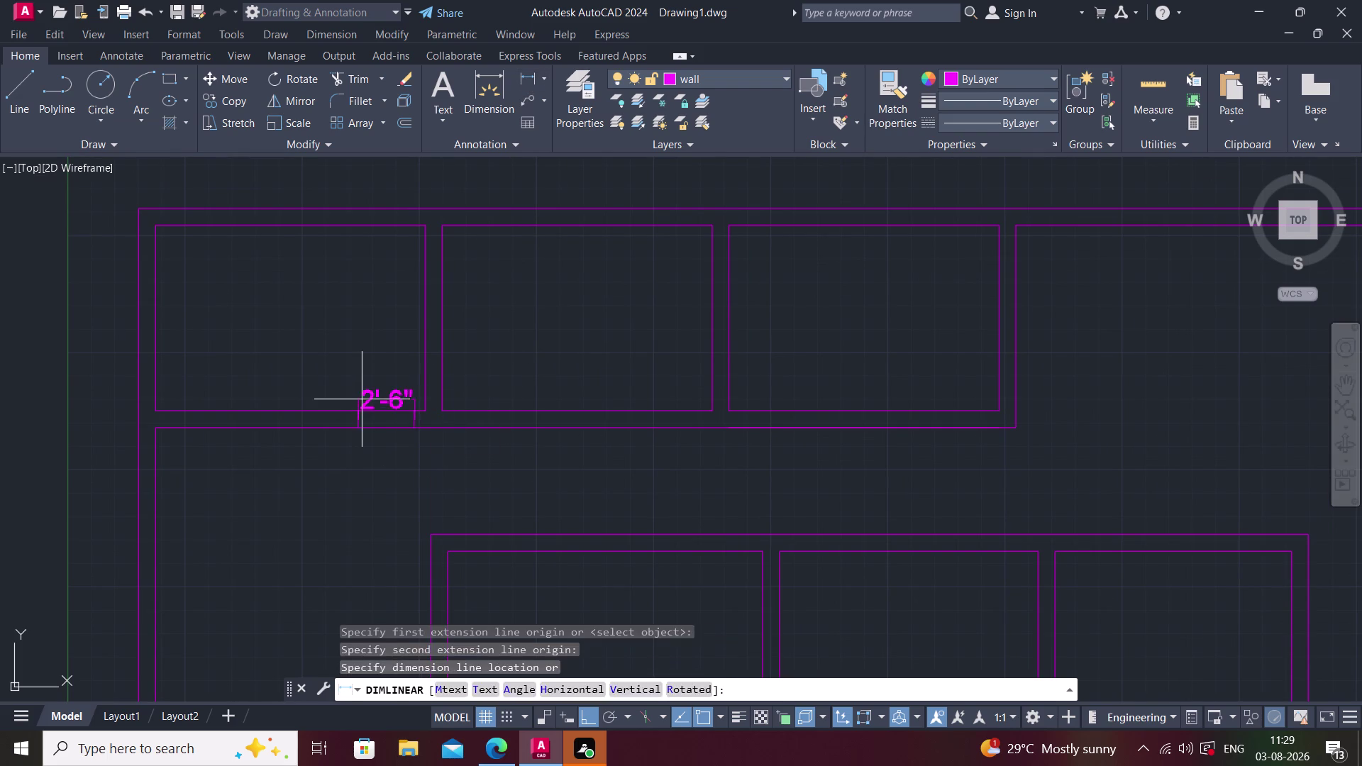
click(363, 397)
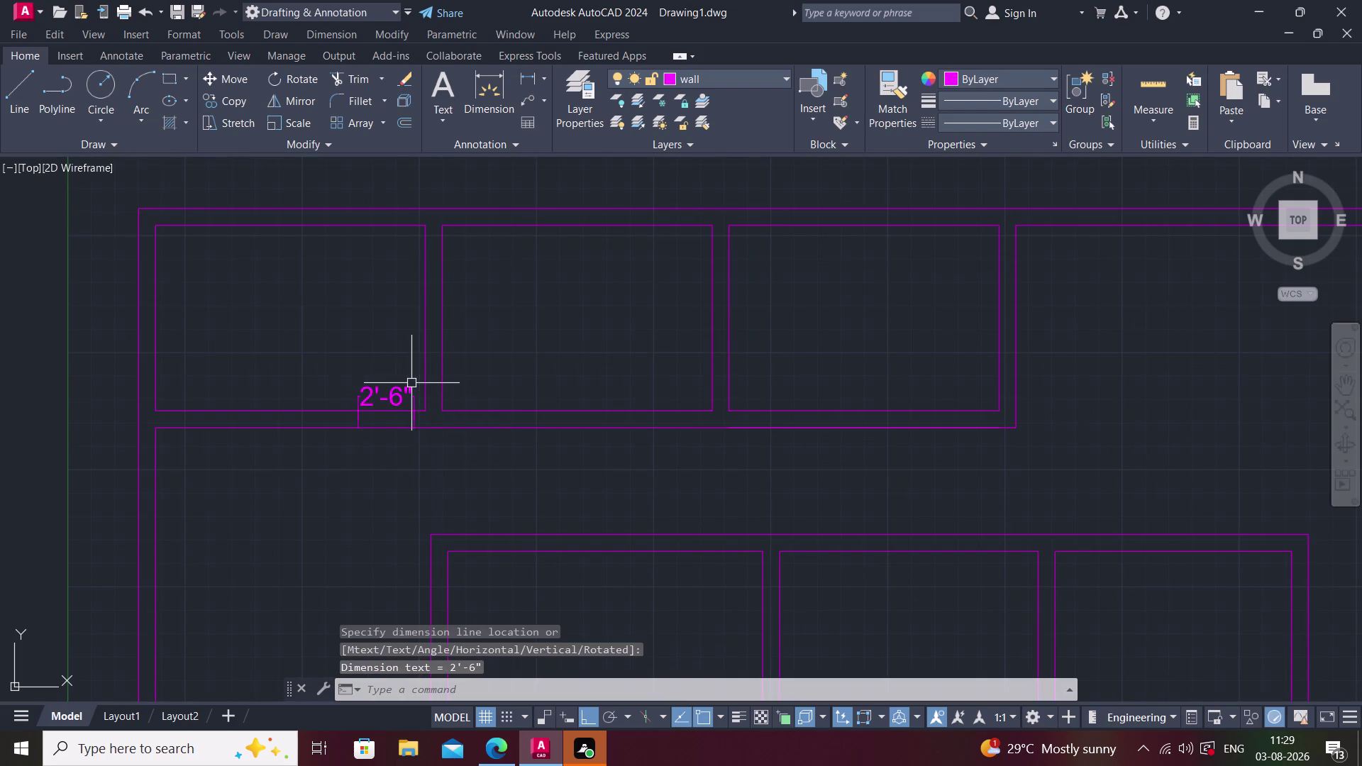
Erase the check dimension and the left copied short line.
click(391, 389)
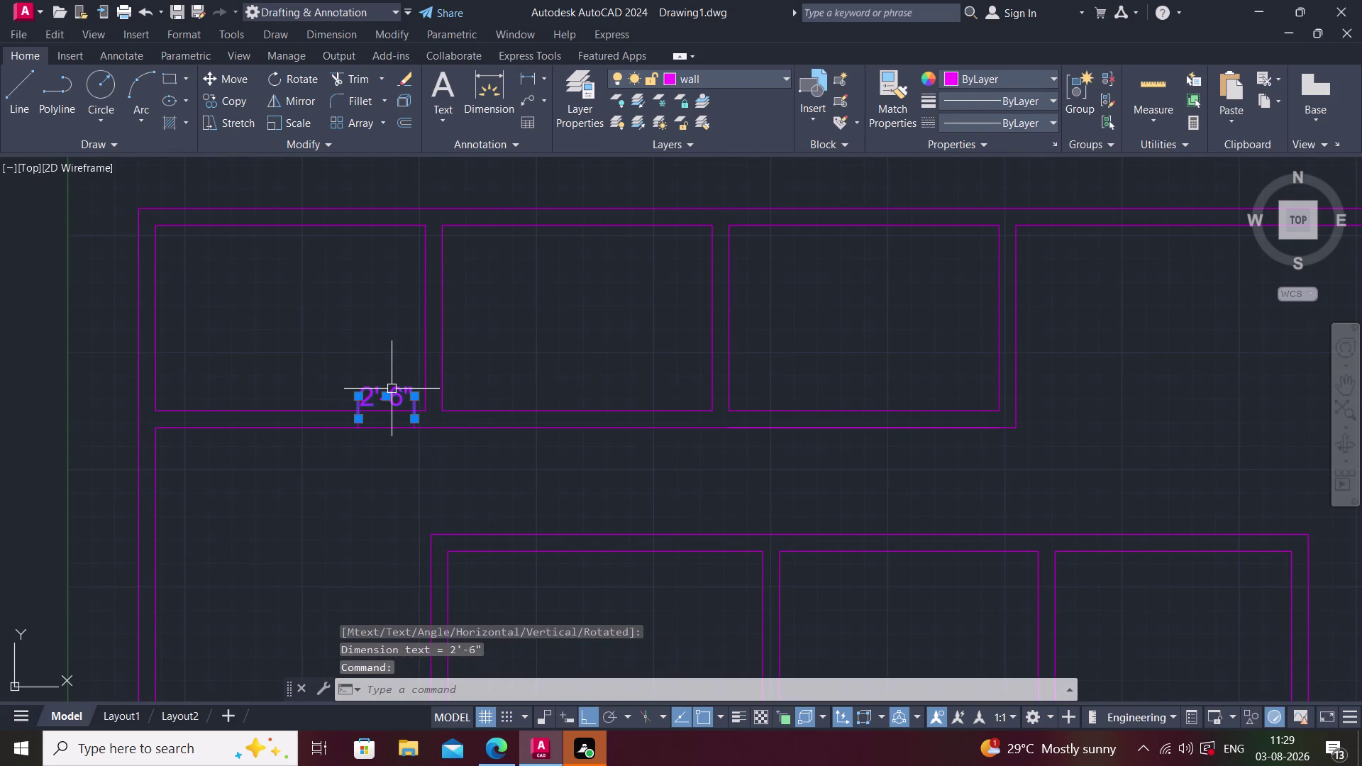
key(Delete)
click(360, 422)
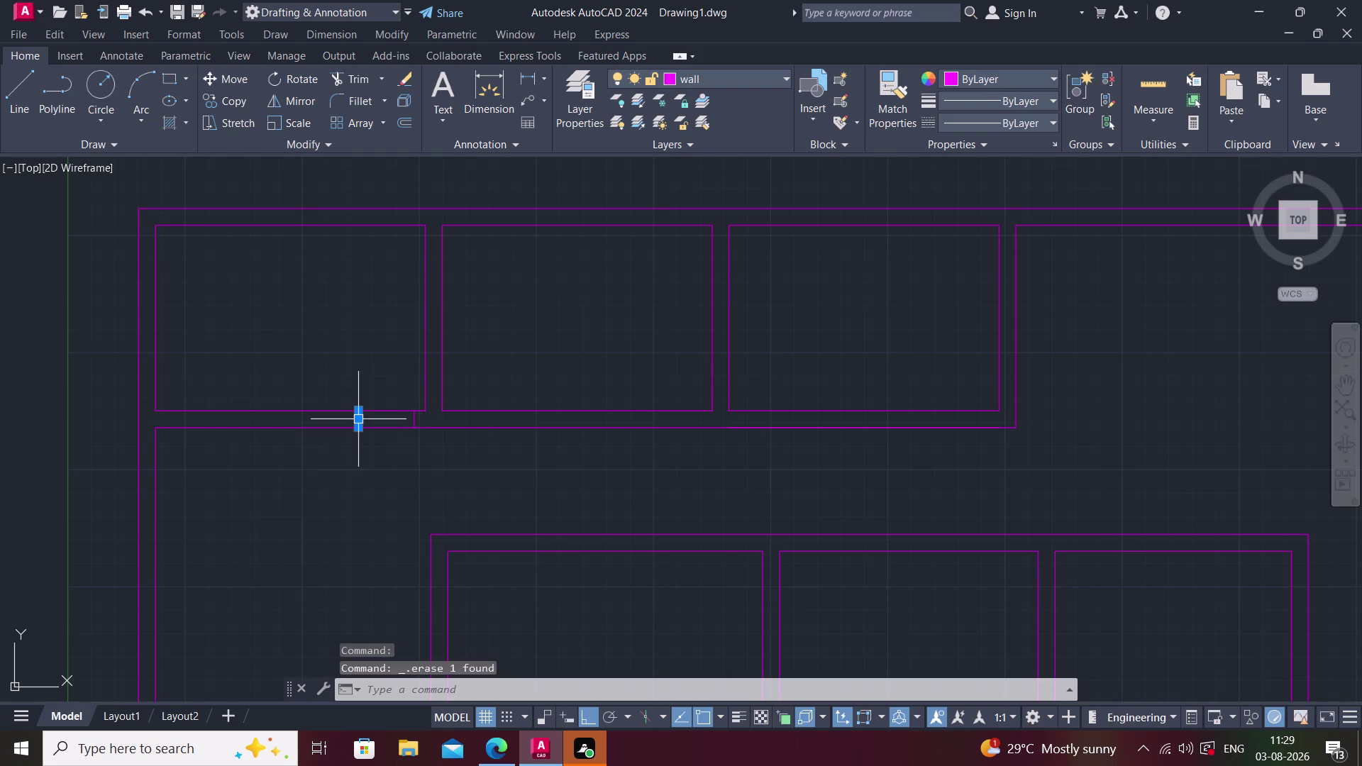
key(Delete)
text(o)
key(space)
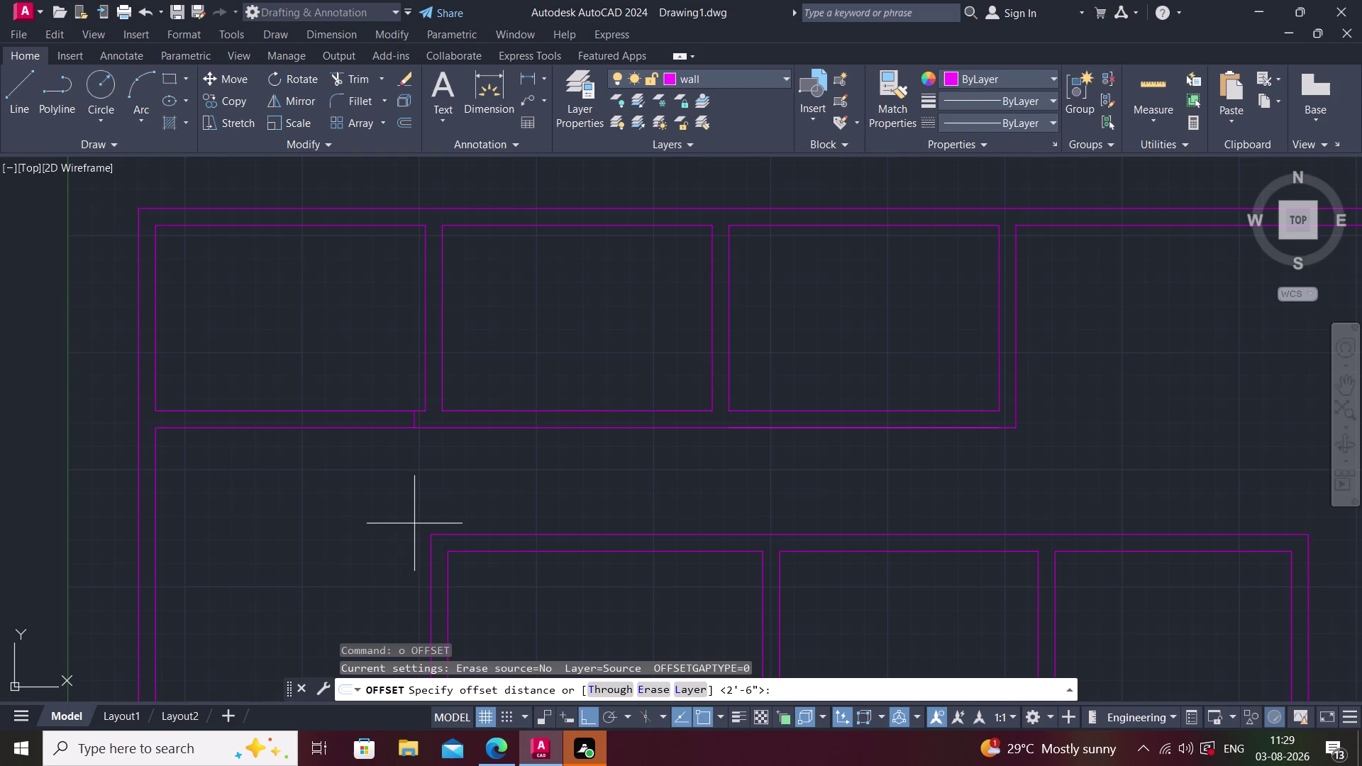
Enter a 2'6" offset distance, then cancel the offset and clear all selections.
text(2'6")
key(Return)
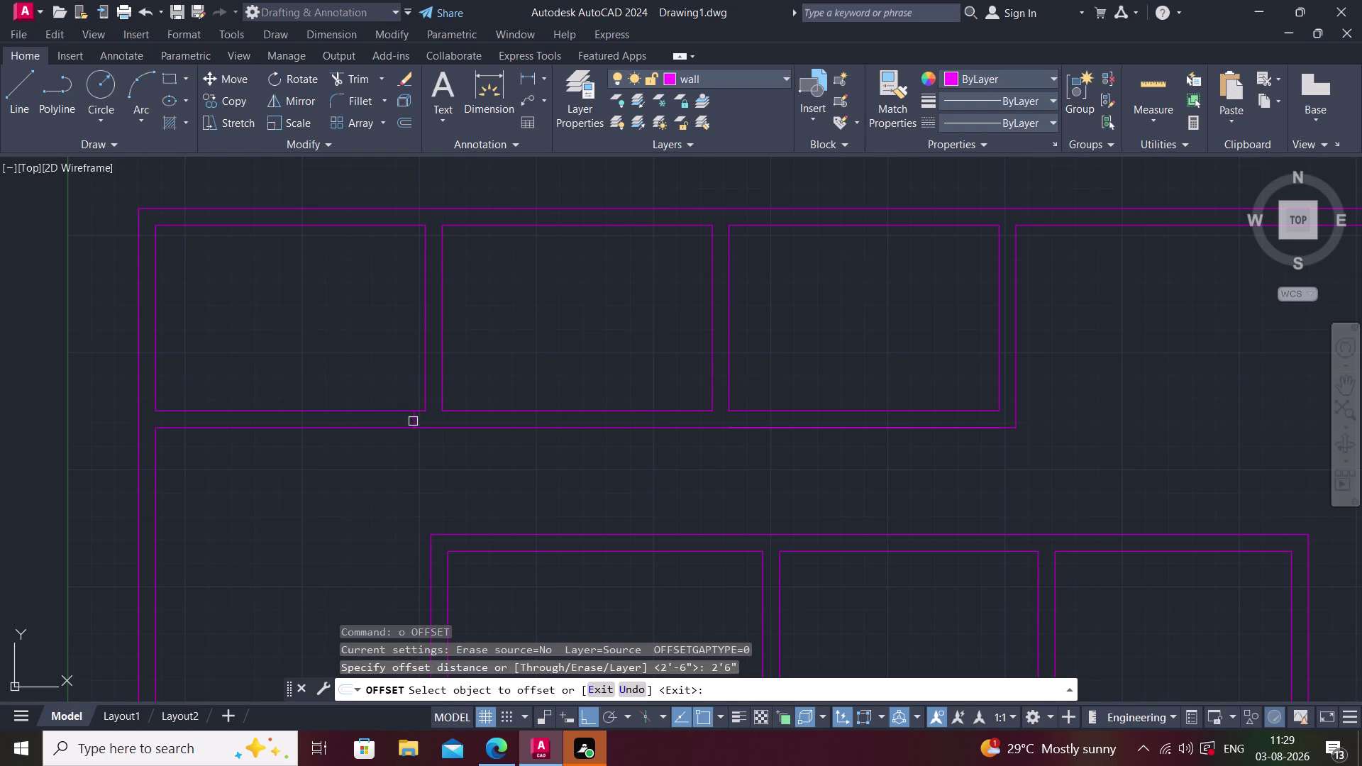
click(414, 420)
key(Escape)
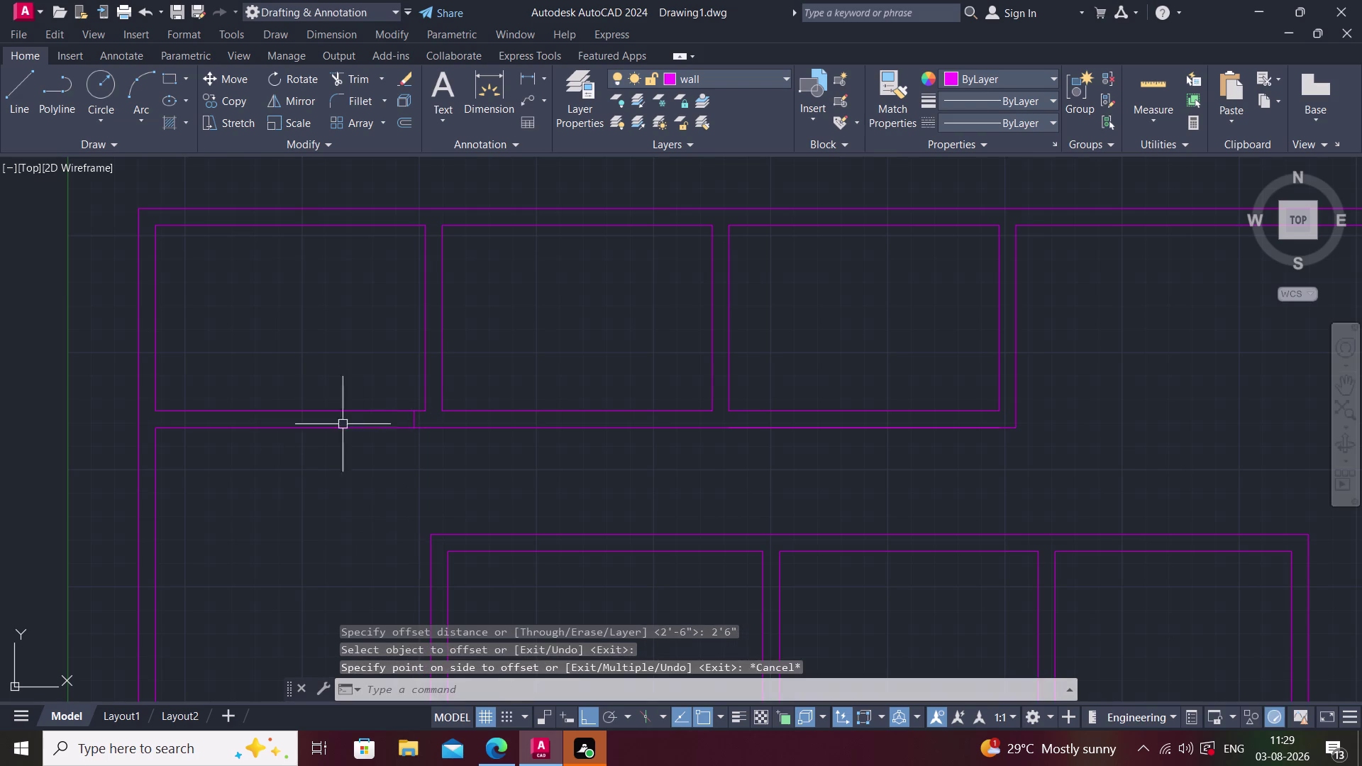
key(Escape)
scroll(up, 3)
key(Escape)
click(428, 410)
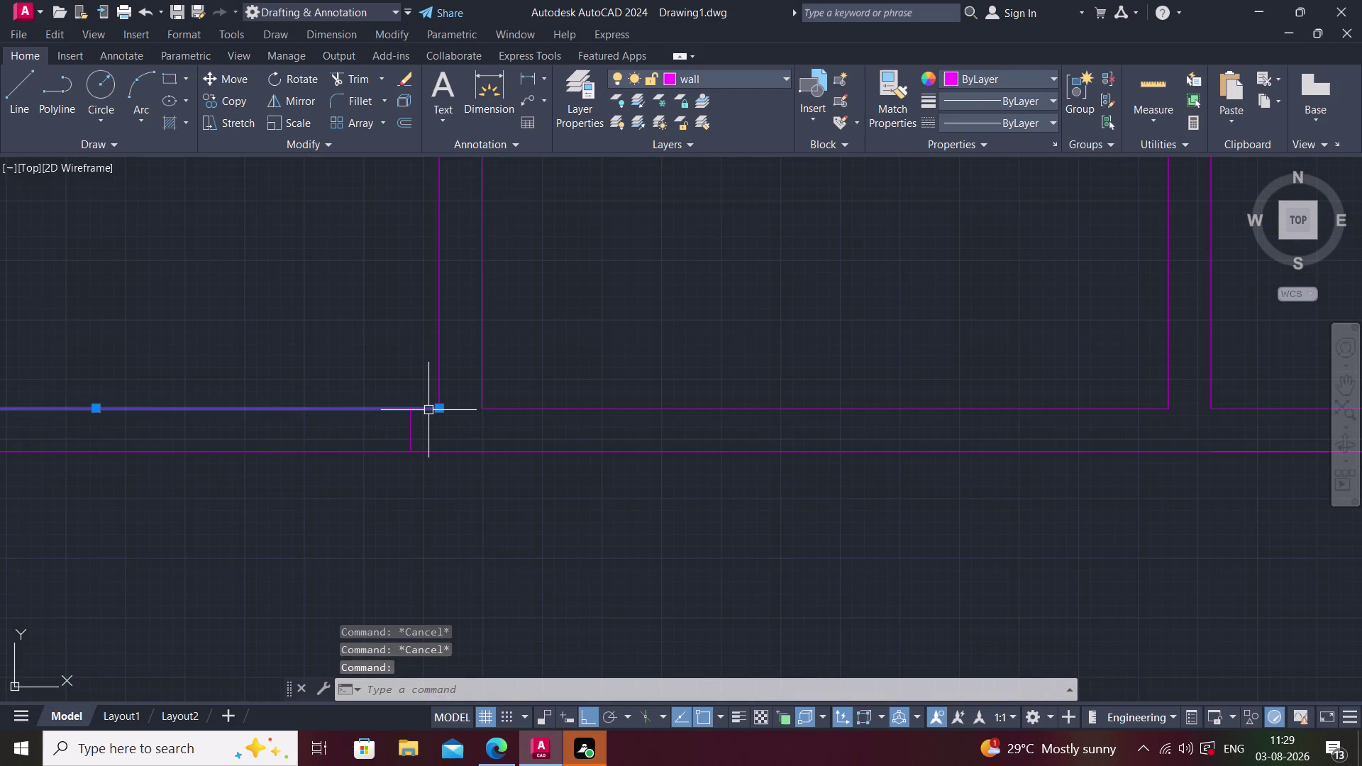
key(Escape)
scroll(up, 3)
click(423, 420)
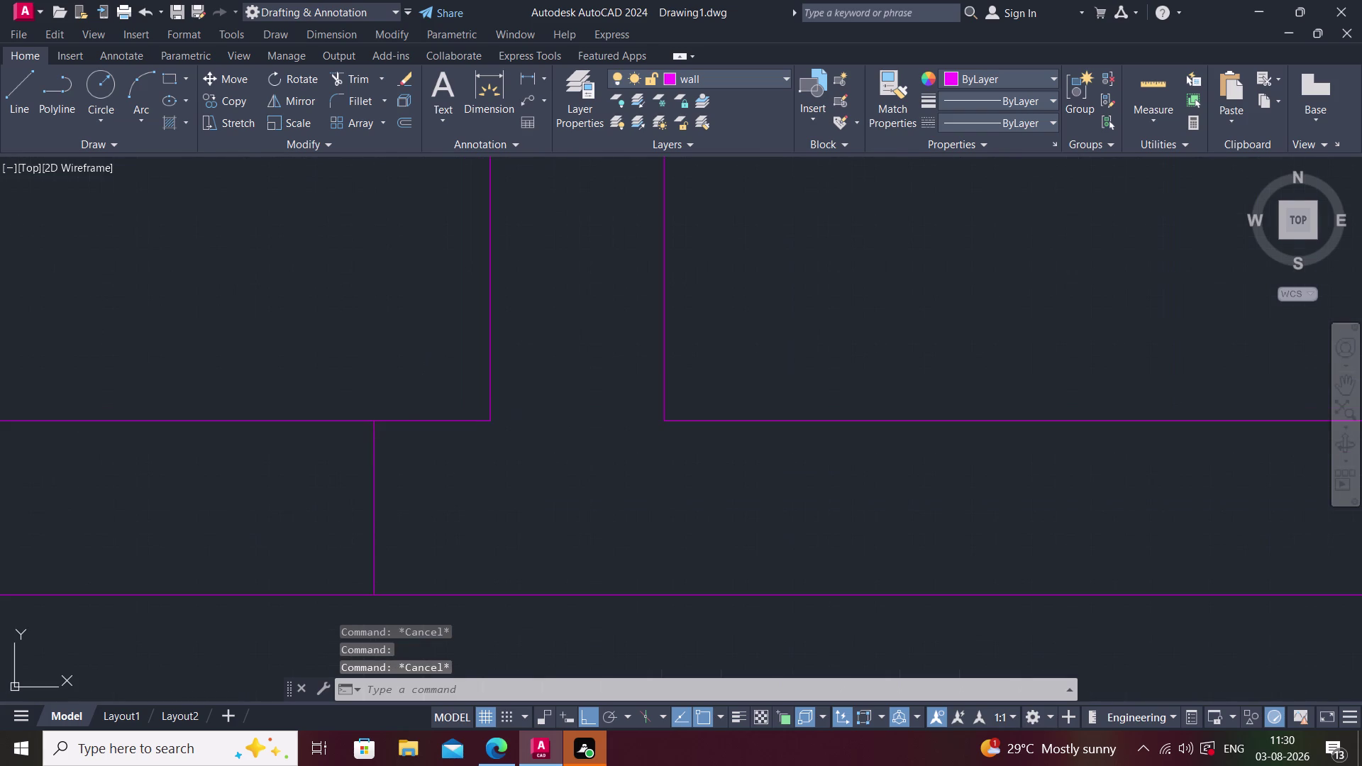
key(Escape)
Window-select and erase the stray short vertical line between the wall lines.
click(369, 457)
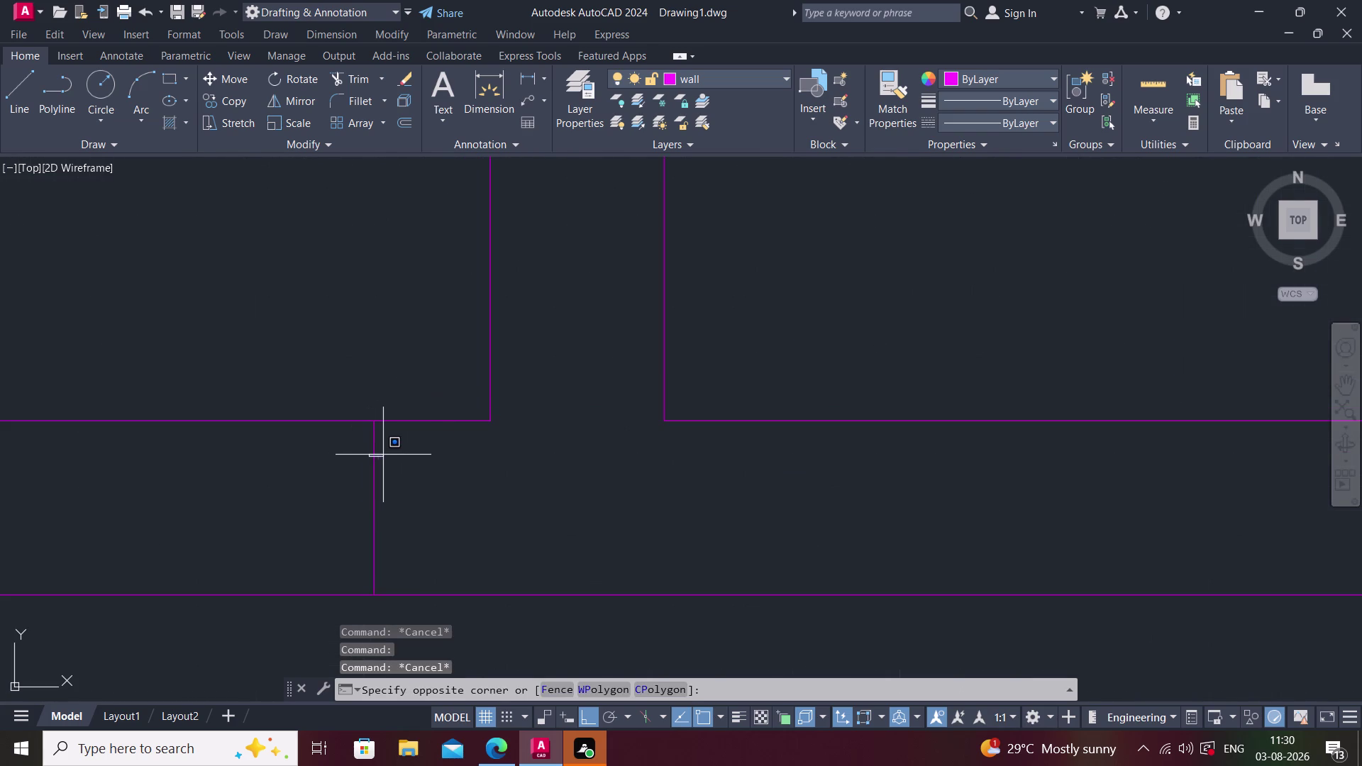
click(377, 449)
click(375, 447)
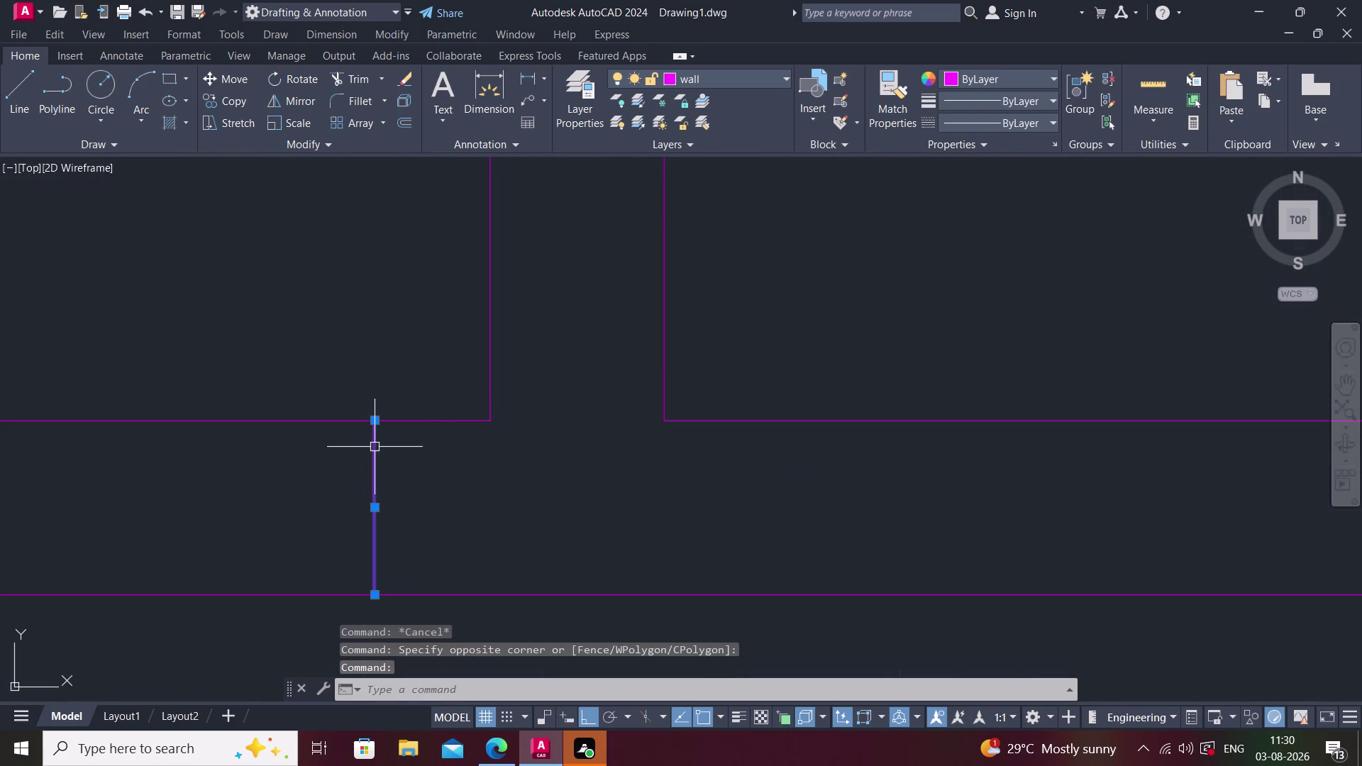
key(Delete)
text(l)
key(space)
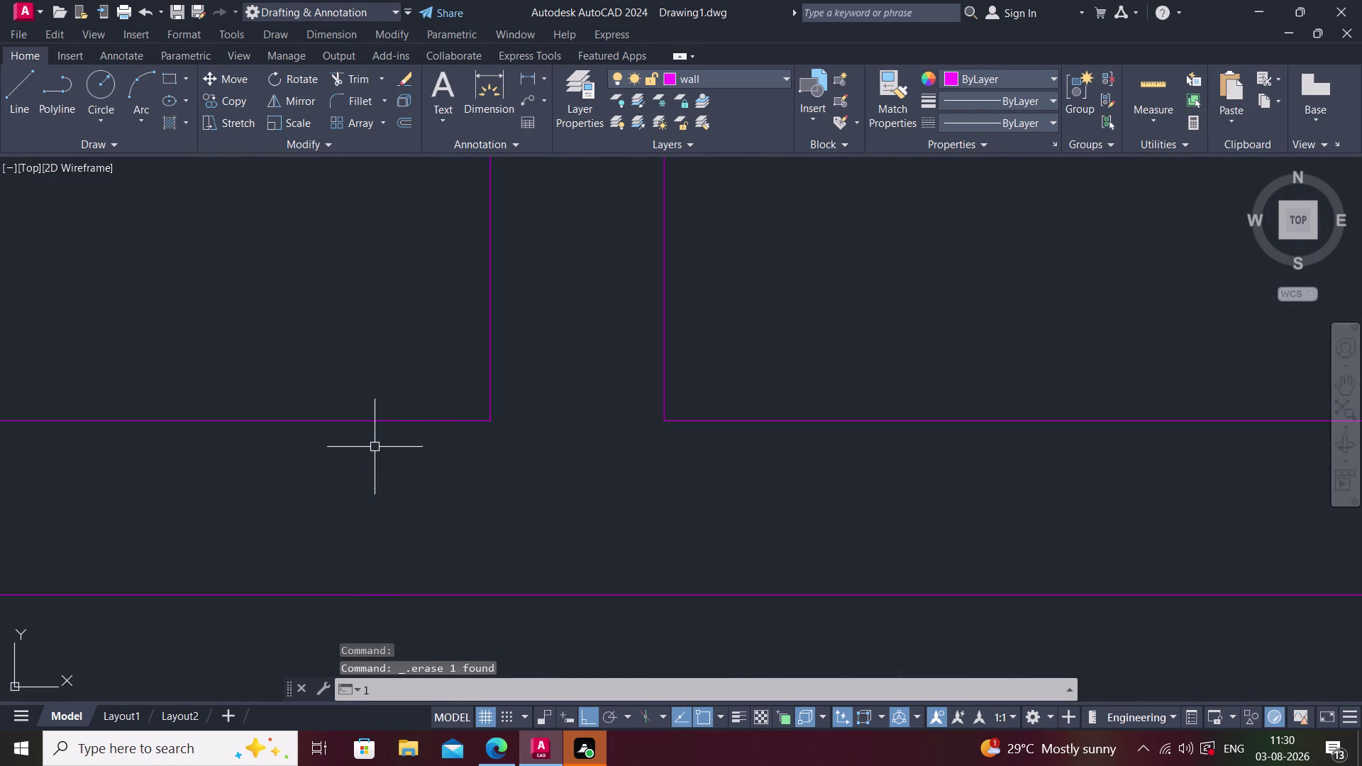
text(tk)
key(space)
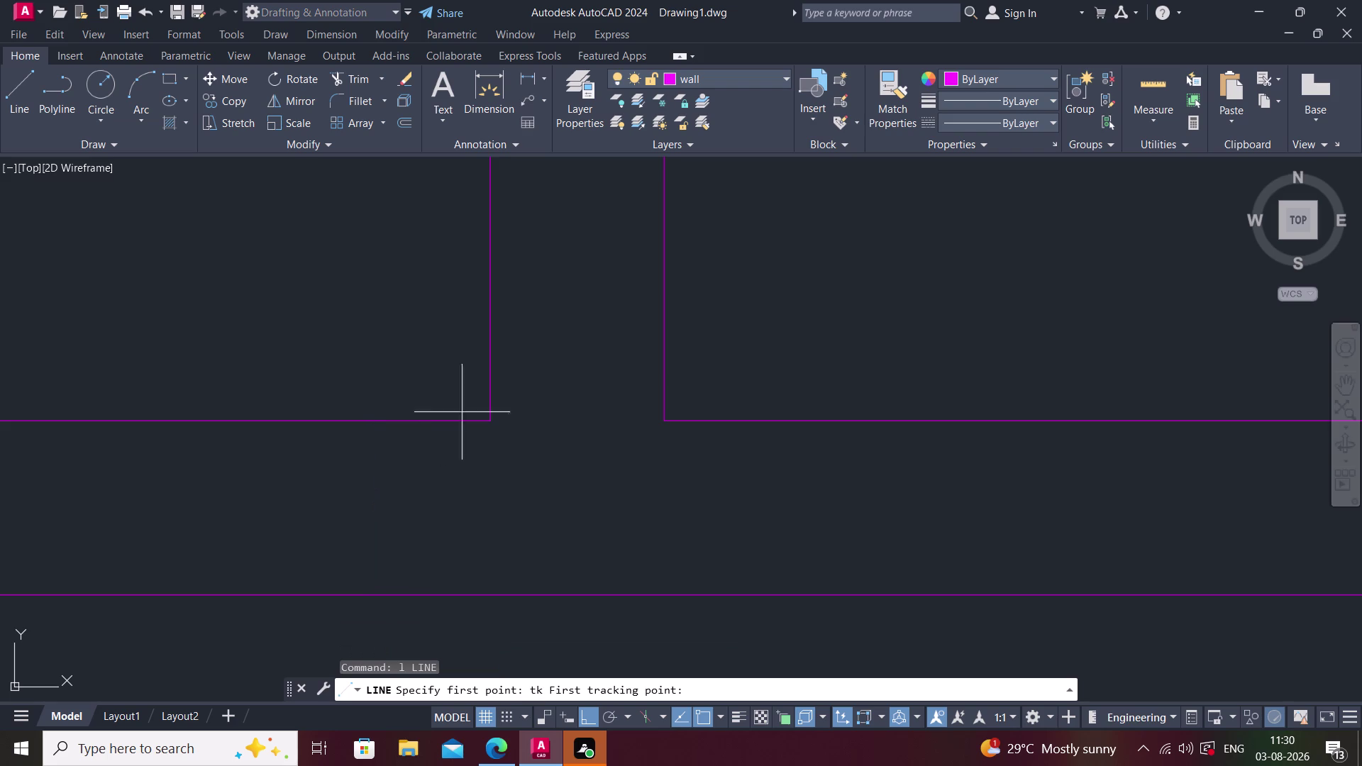
Draw a cross line across the wall, tracked 6" from the wall corner.
click(488, 418)
text(6)
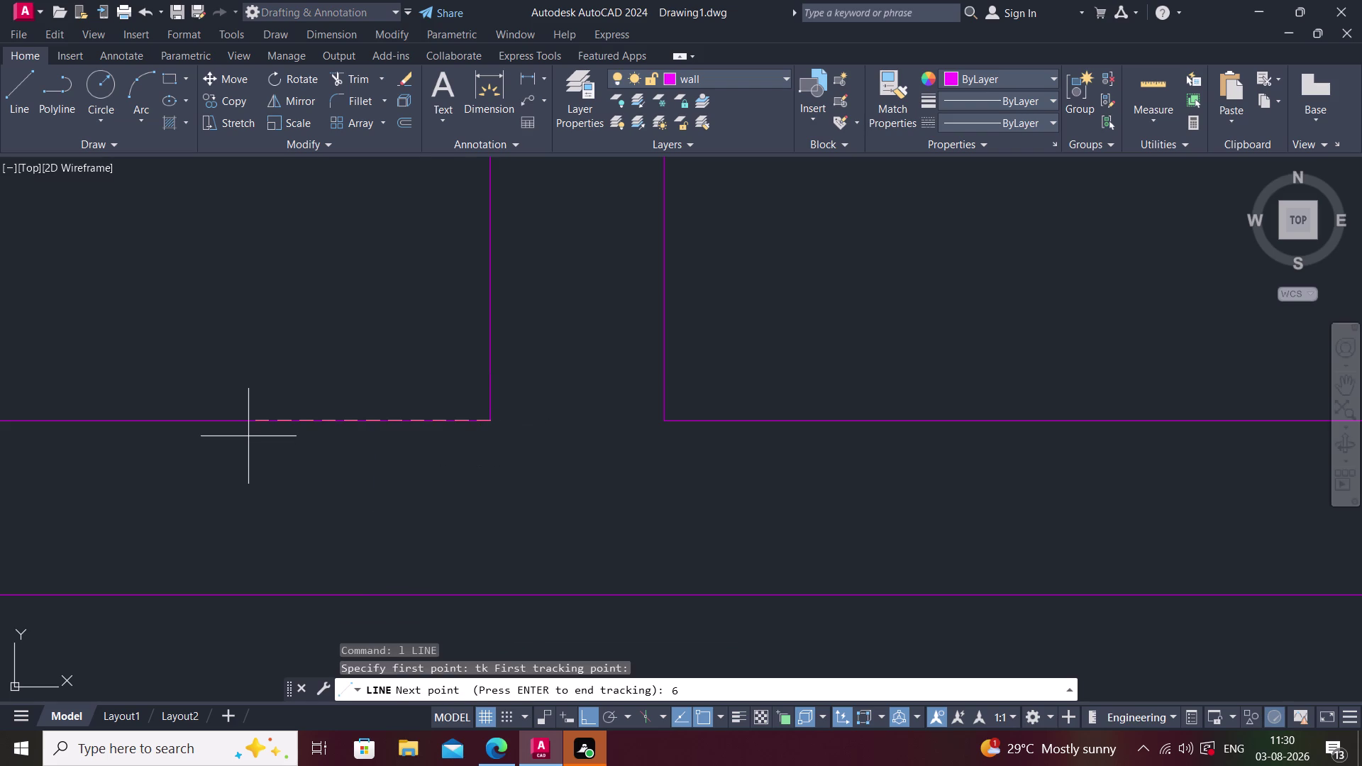
text(")
key(Return)
key(Return)
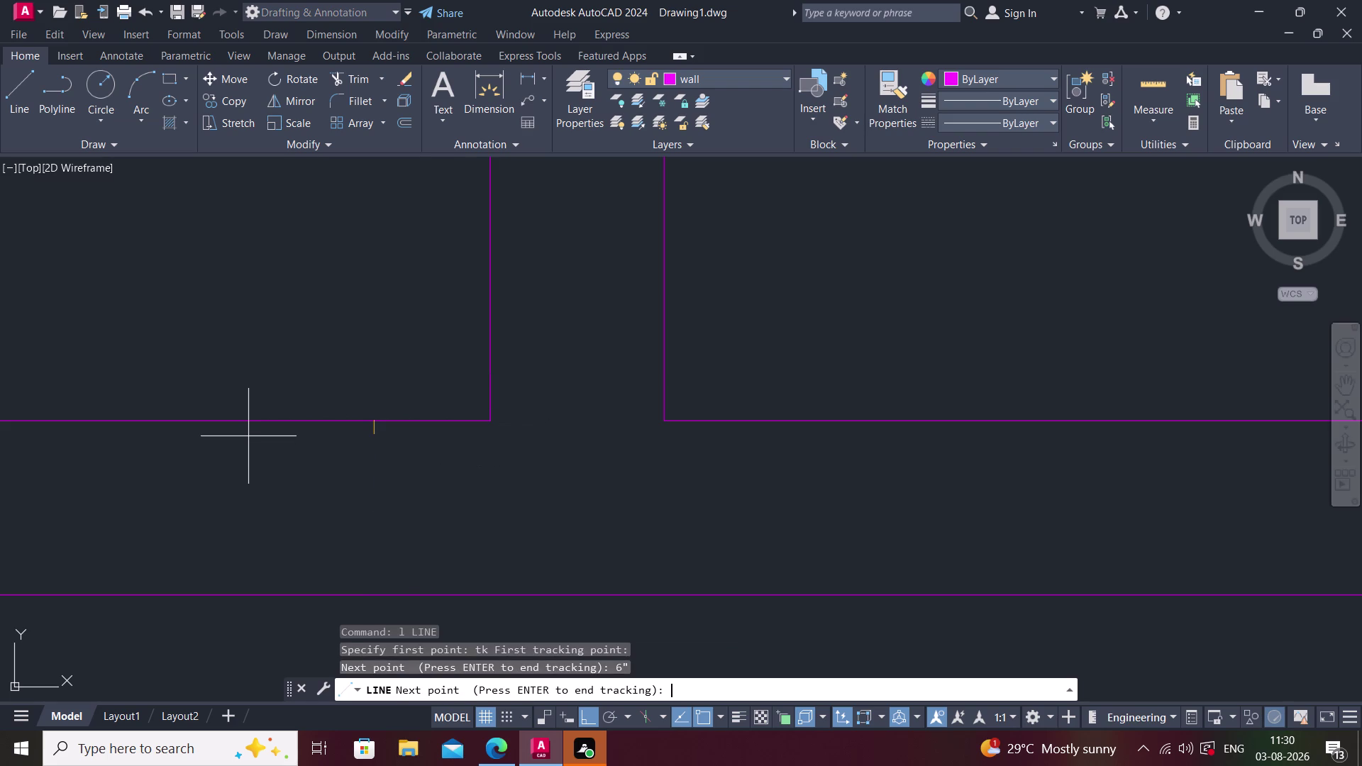
click(369, 599)
key(space)
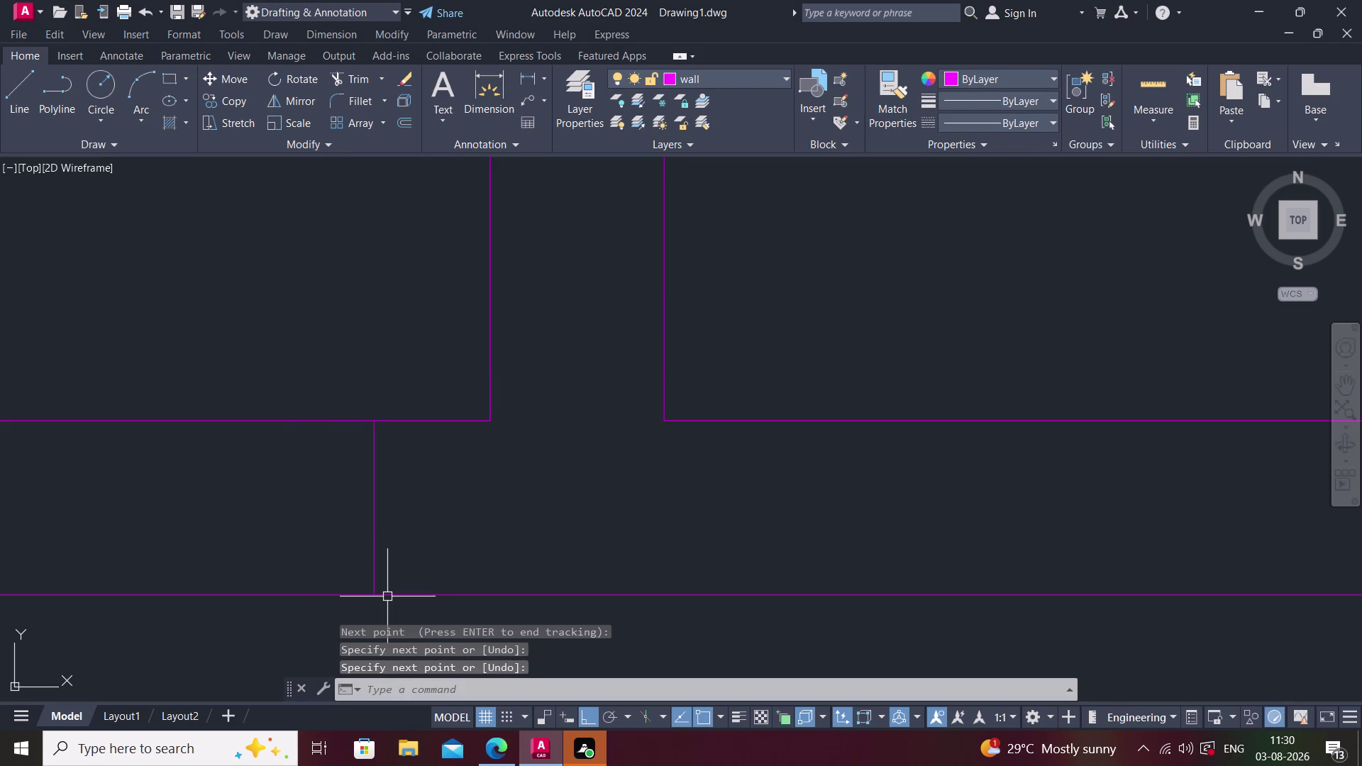
Offset the new cross line 2'6" to mark the opening's other side.
text(o)
key(space)
text(2)
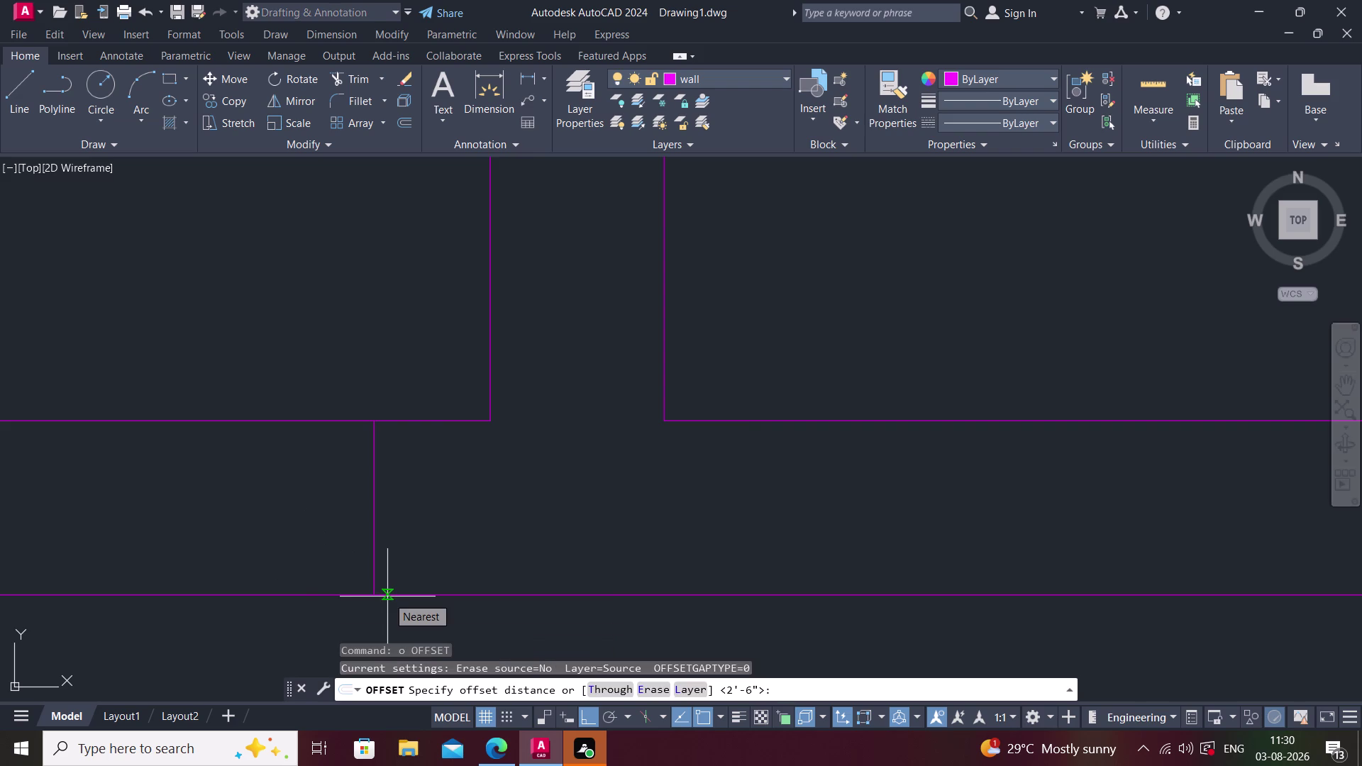
text('6")
key(Return)
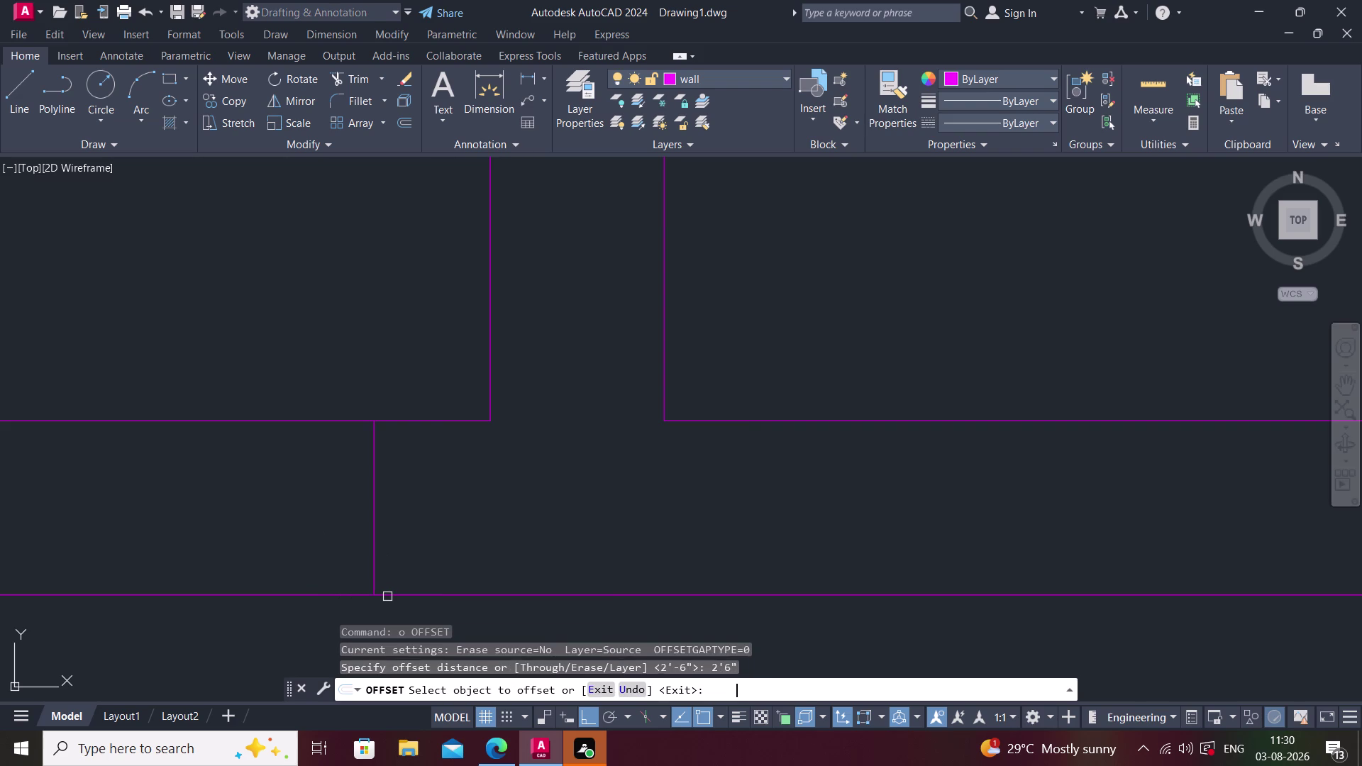
click(376, 536)
scroll(down, 3)
middle_drag(63, 582, 308, 573)
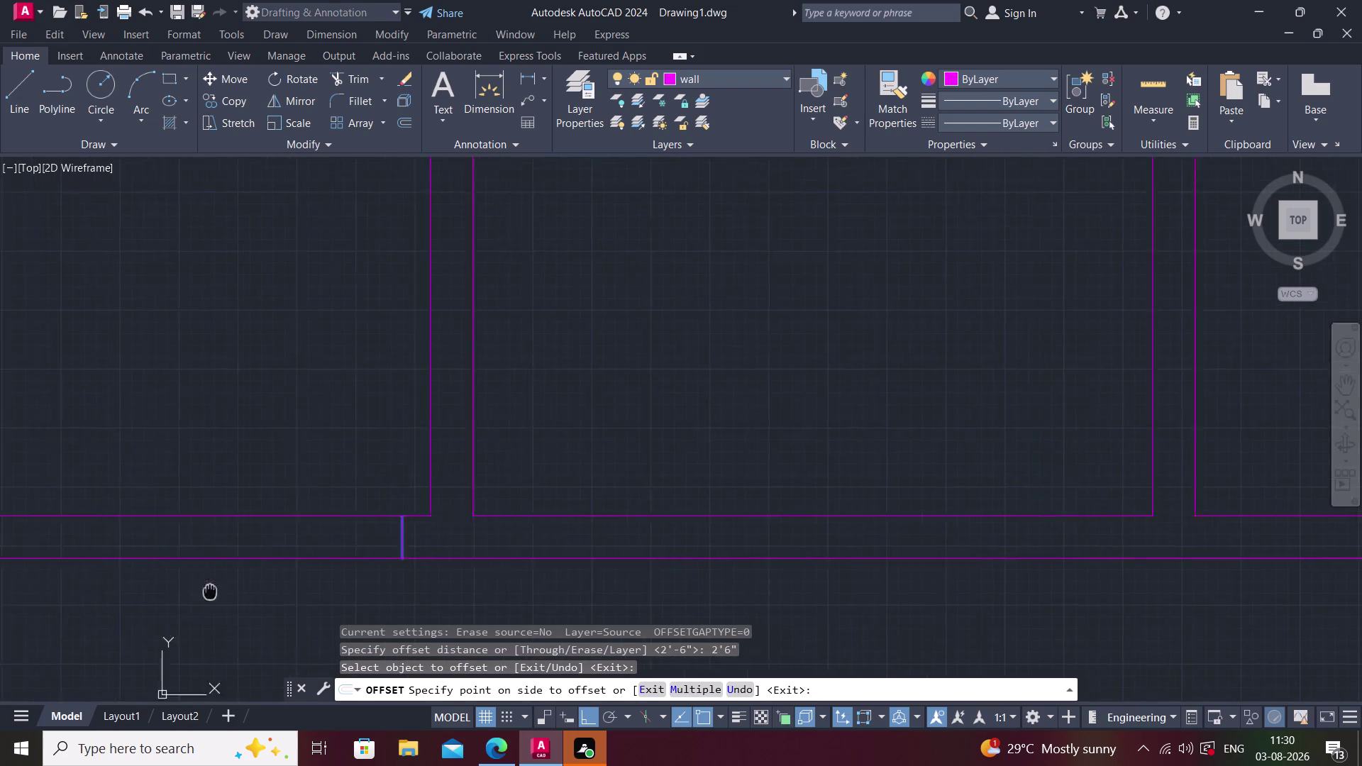
middle_drag(308, 573, 315, 571)
click(49, 597)
scroll(down, 3)
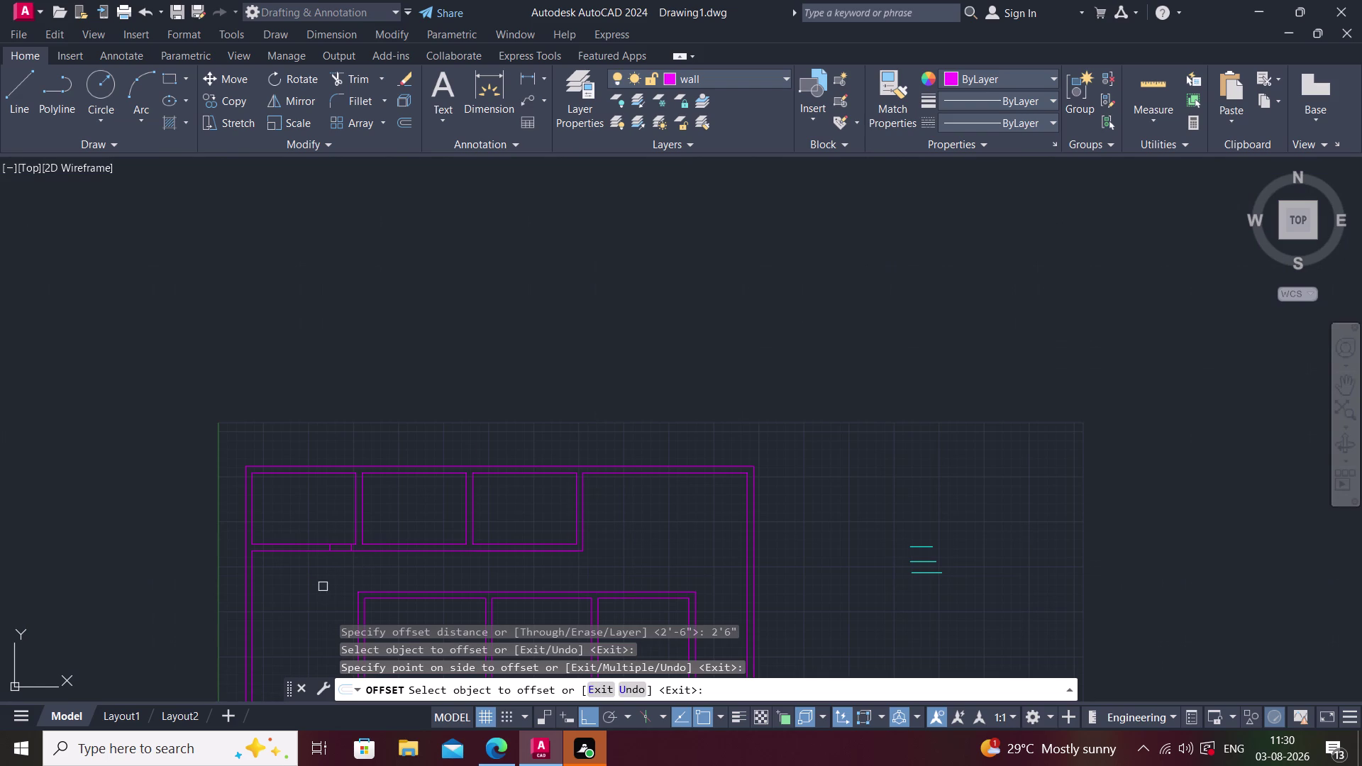
key(Escape)
click(525, 79)
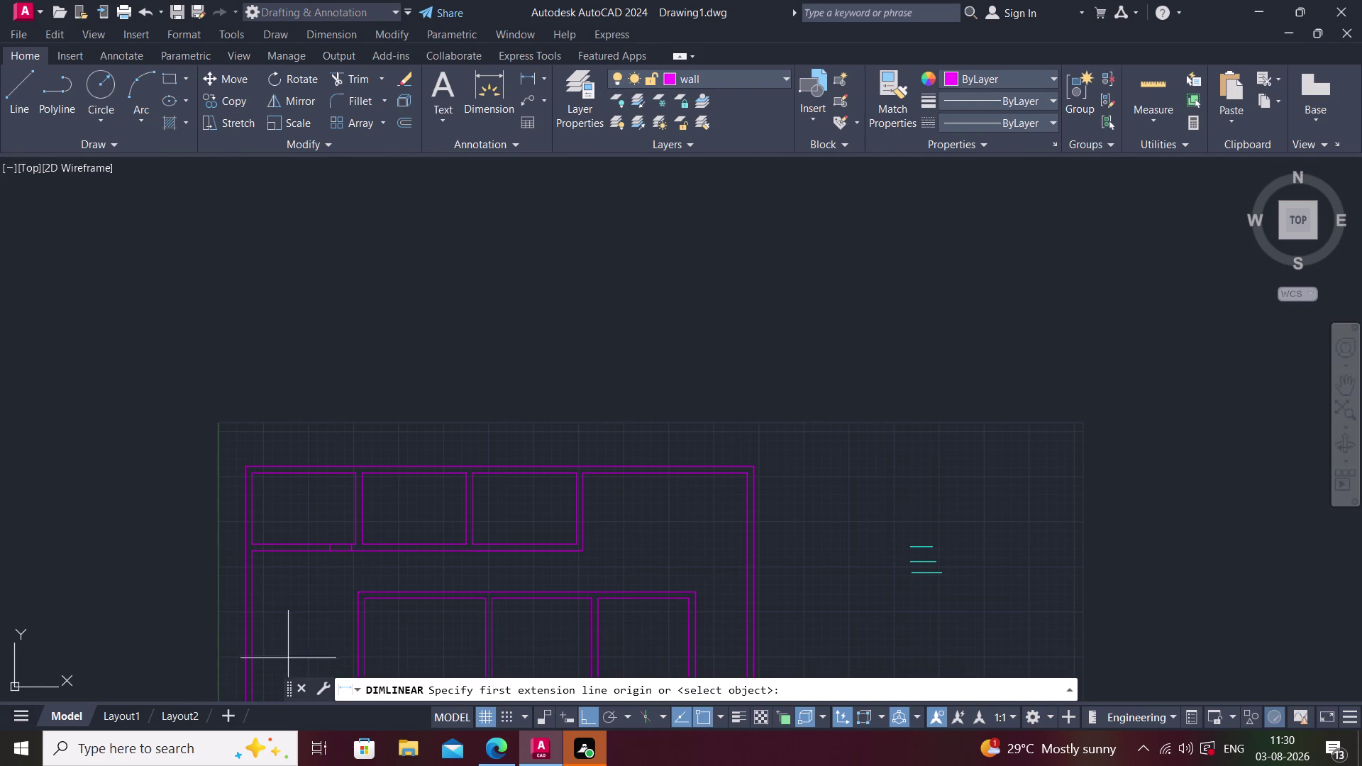
scroll(up, 3)
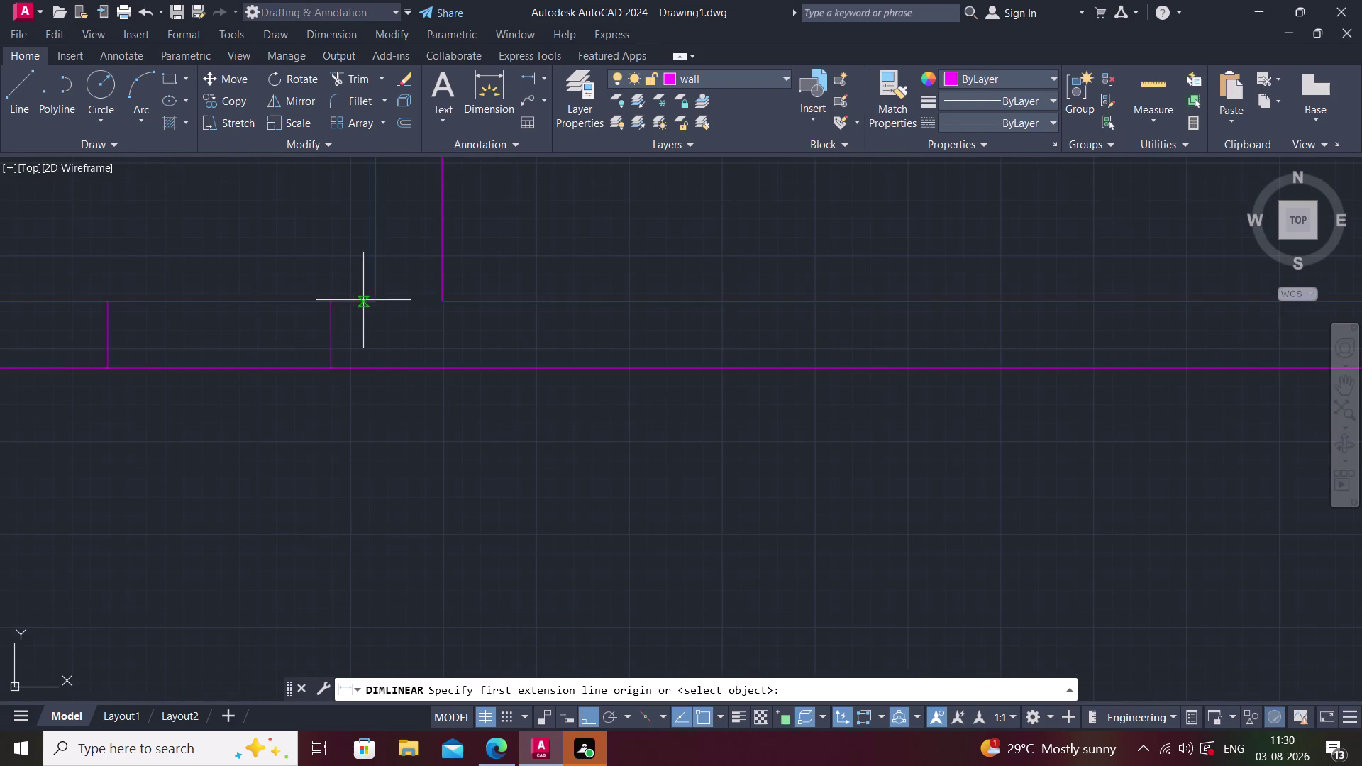
click(373, 300)
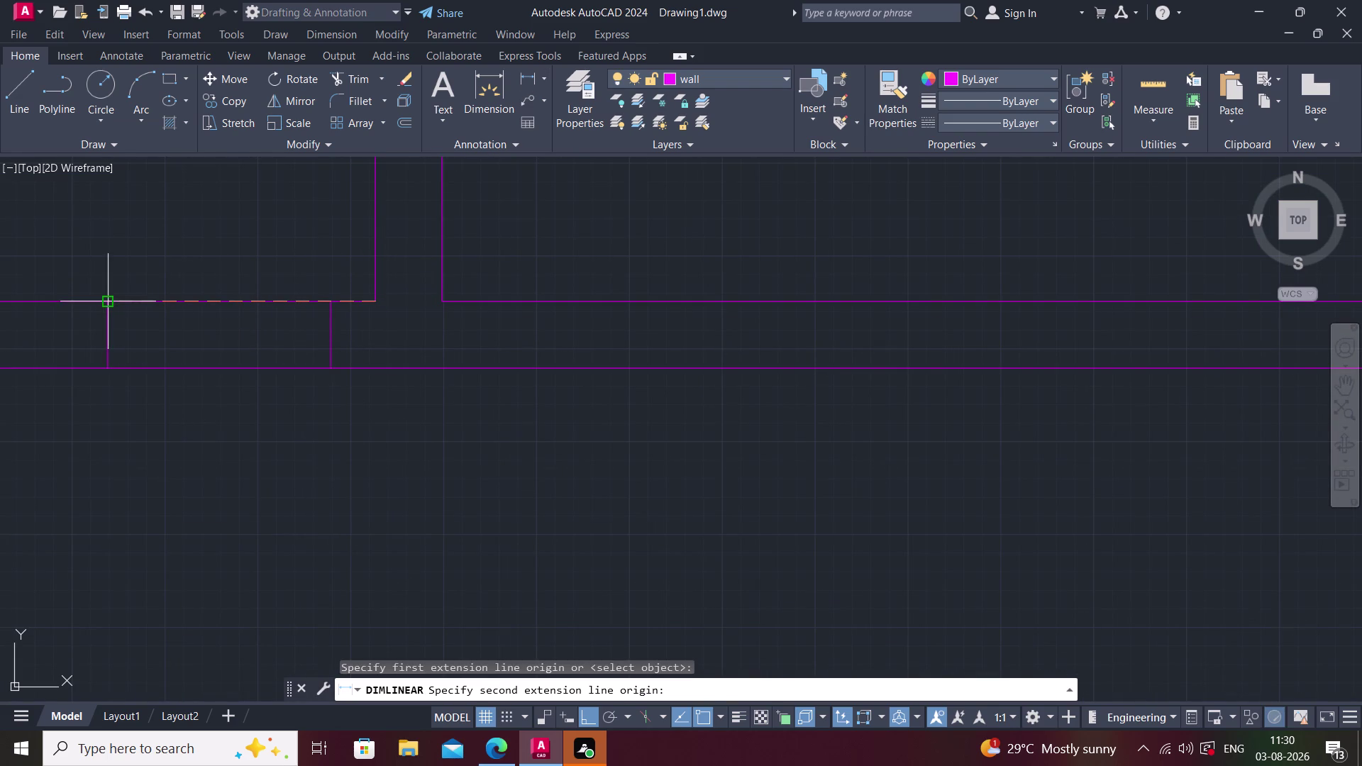
click(105, 304)
key(Escape)
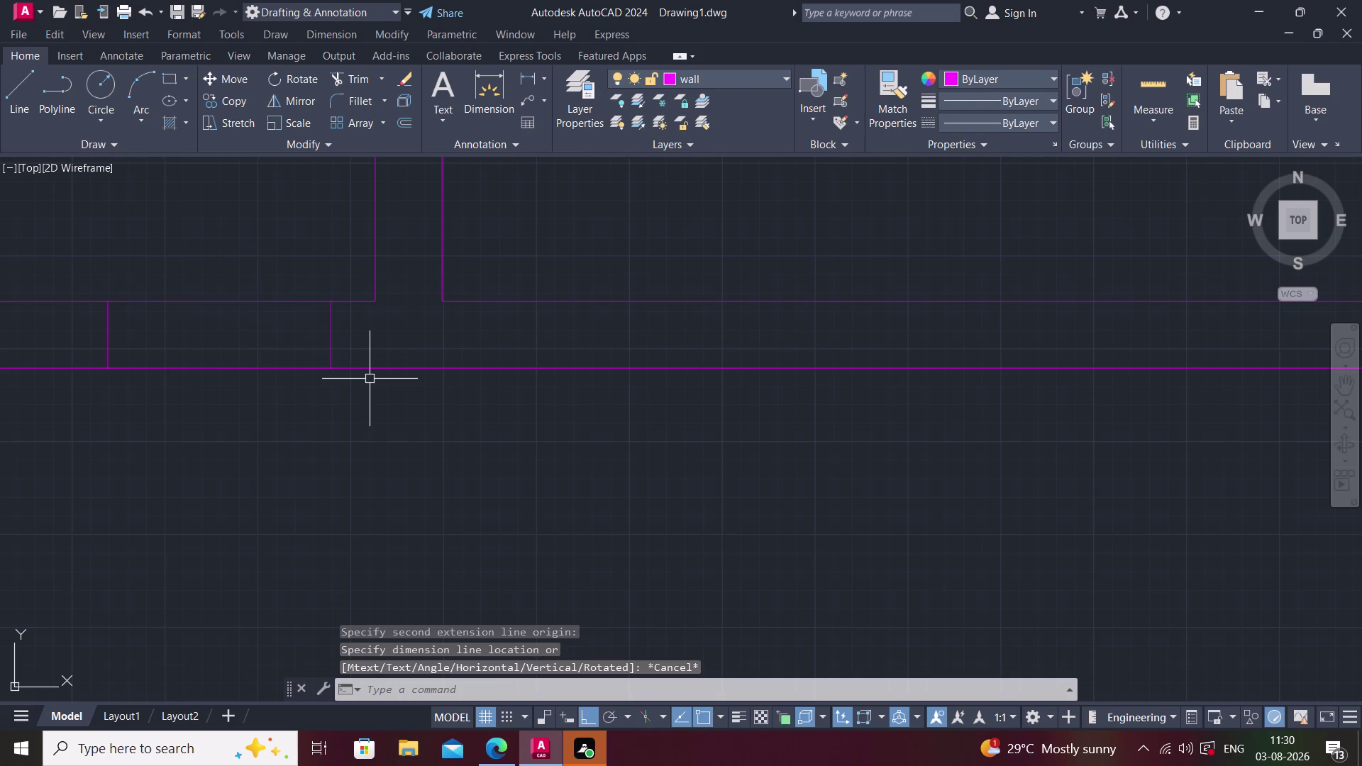
scroll(down, 3)
middle_drag(441, 411, 453, 428)
scroll(down, 3)
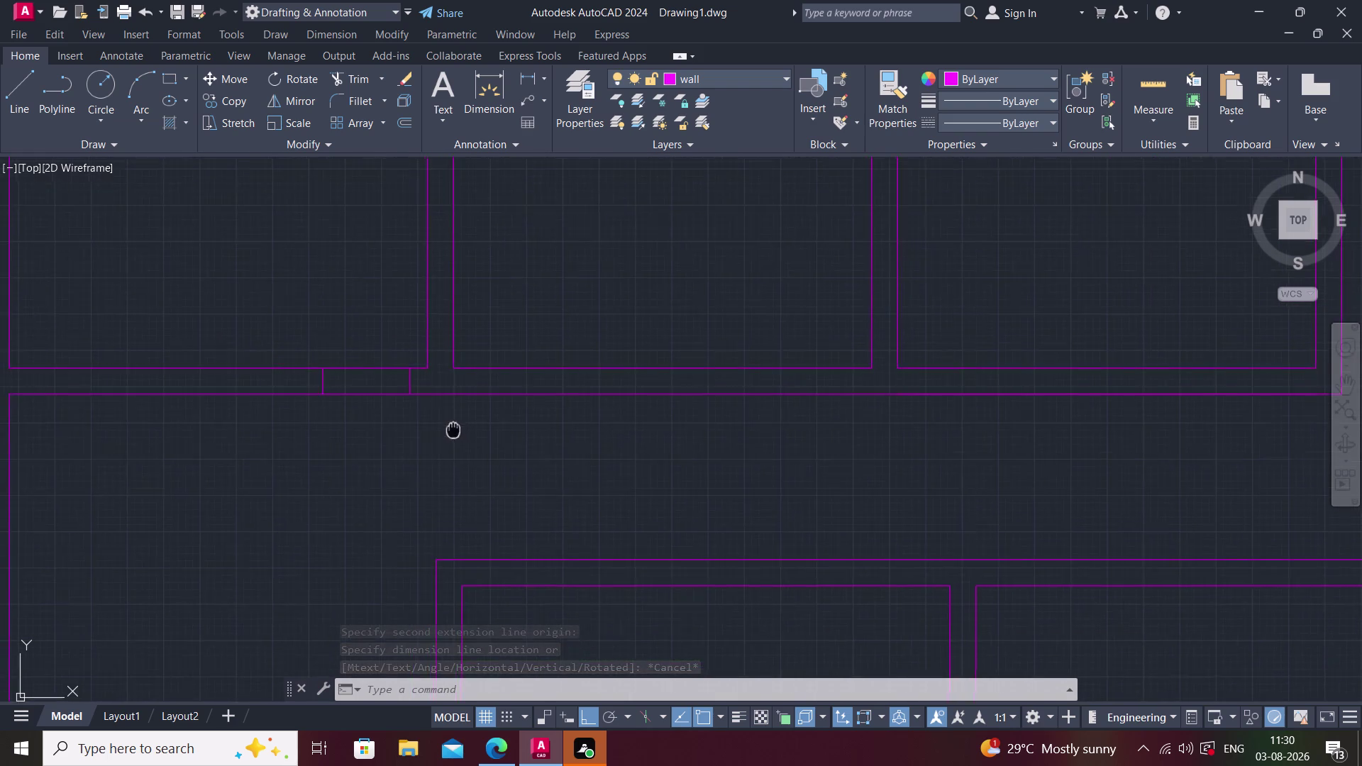
scroll(down, 3)
middle_drag(448, 447, 423, 450)
scroll(up, 3)
middle_drag(475, 441, 439, 450)
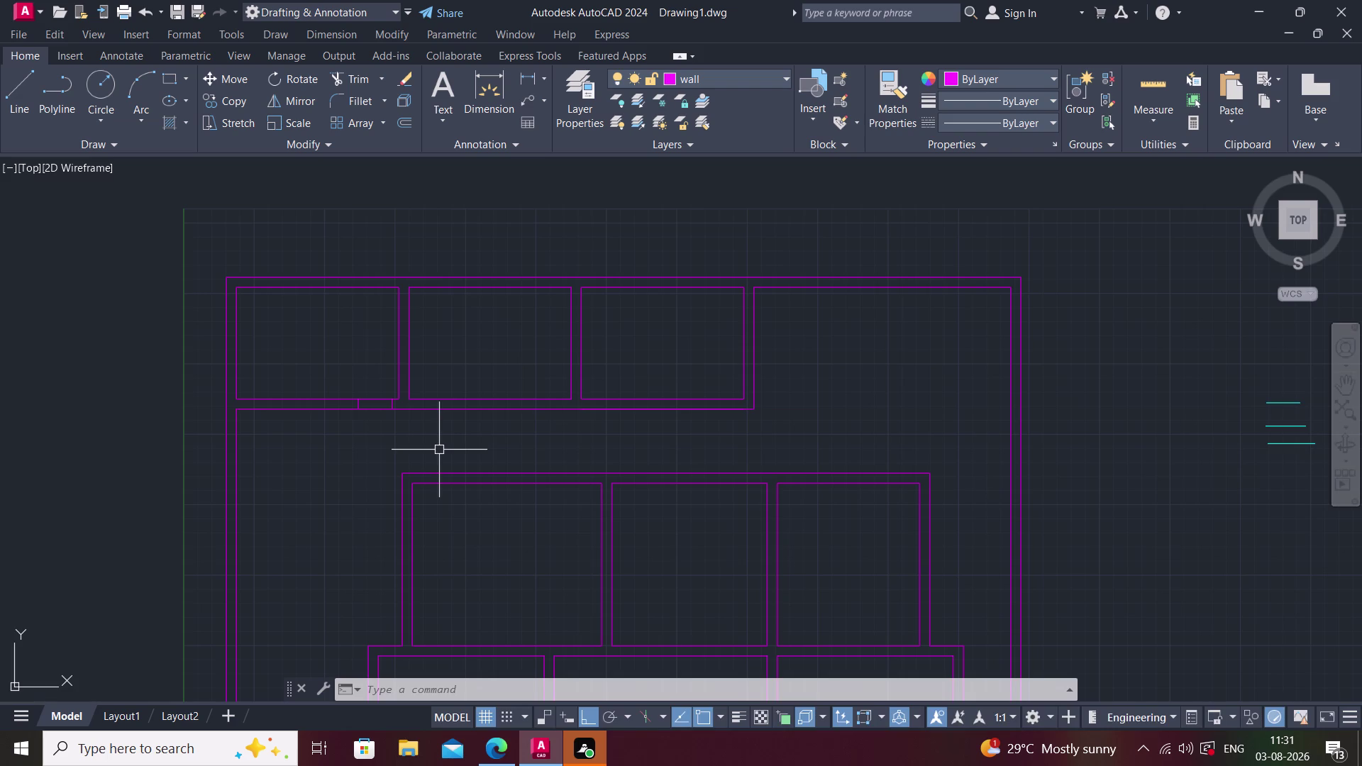
Undo back through the 2'6" offset copy and return to the wall opening.
key(ctrl+z)
key(ctrl+z)
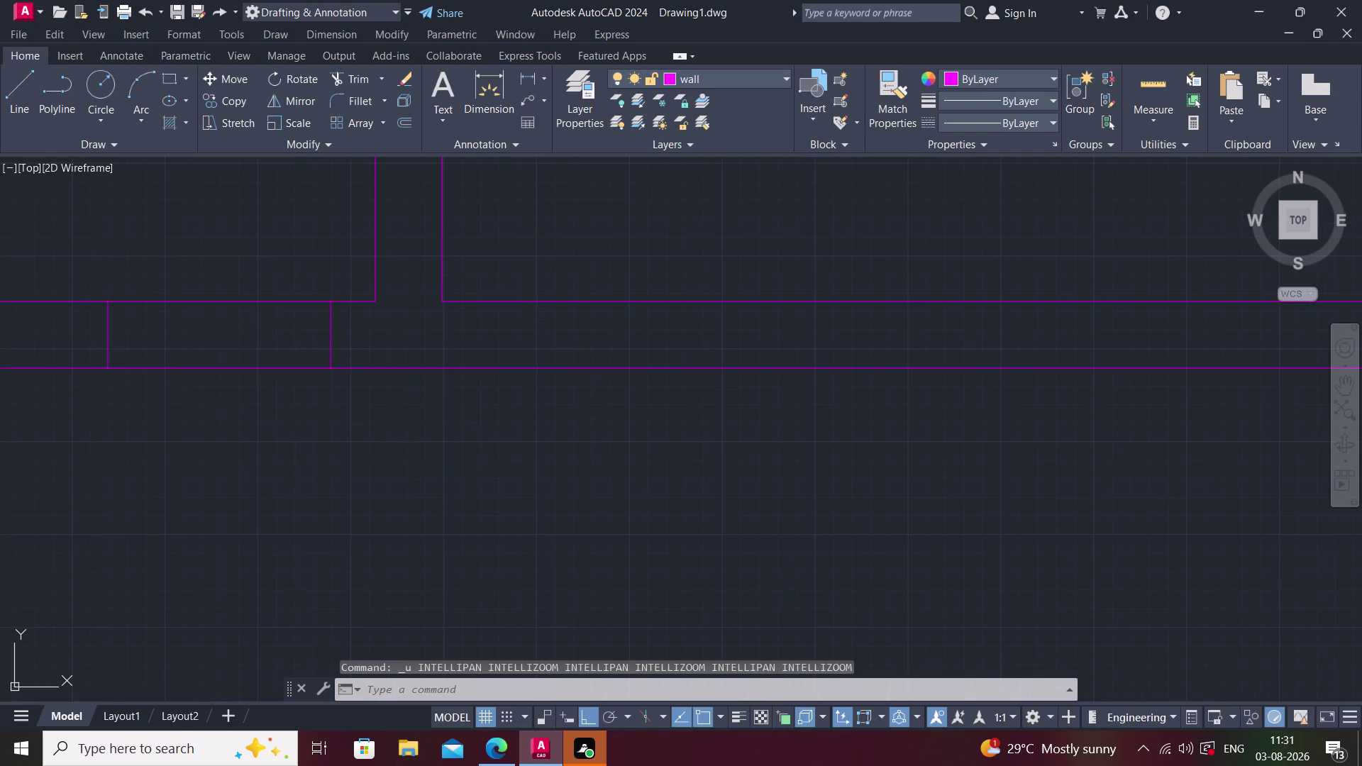
key(ctrl+z)
middle_drag(339, 556, 366, 534)
scroll(up, 3)
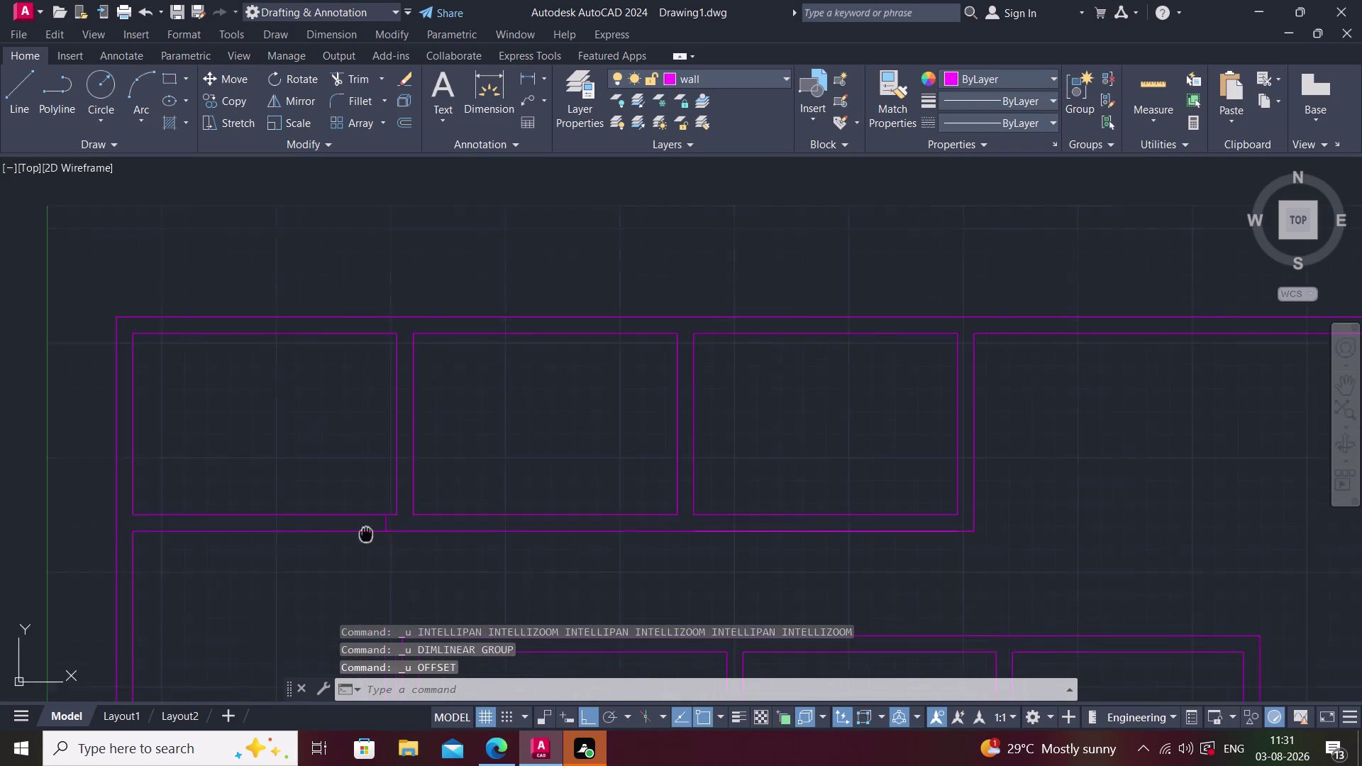
scroll(up, 3)
Offset the first opening cross line 3' to form the wider opening.
text(o)
key(space)
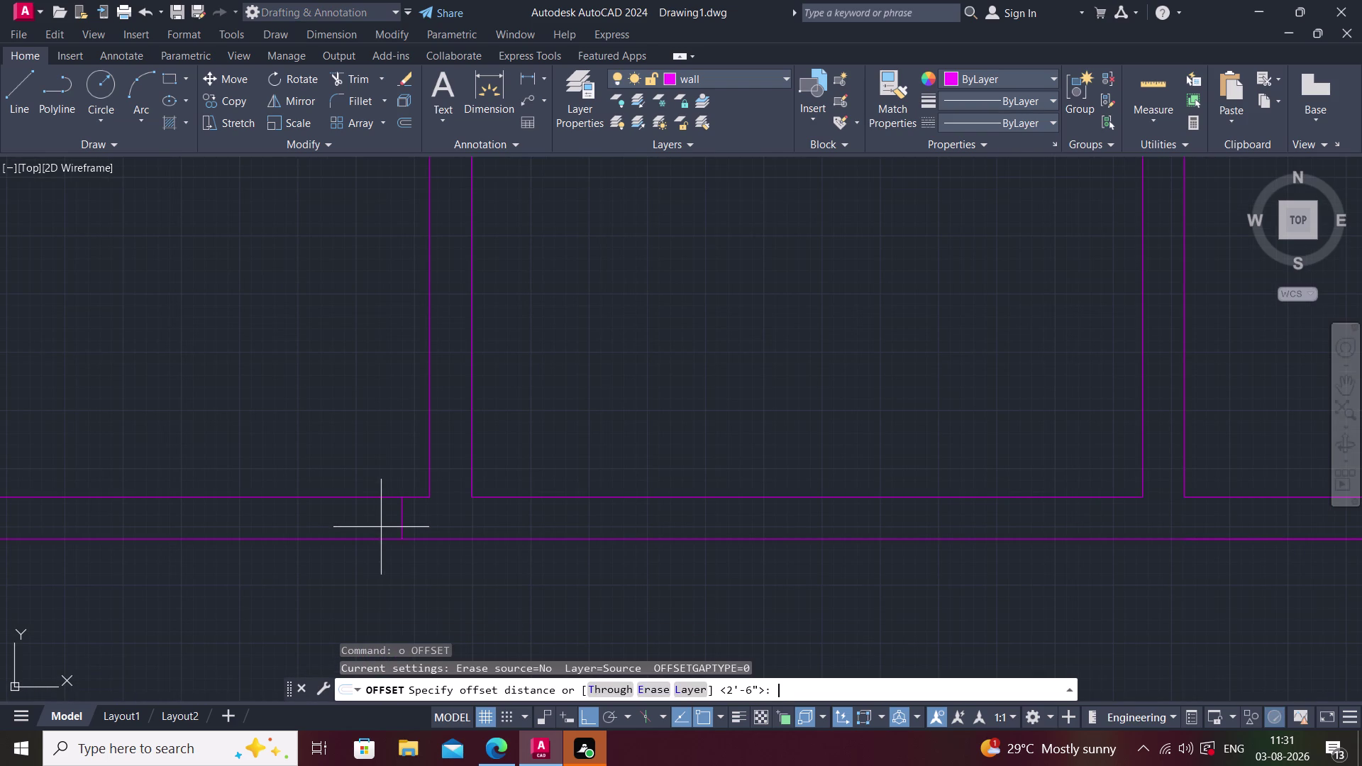
text(3')
key(Return)
click(400, 525)
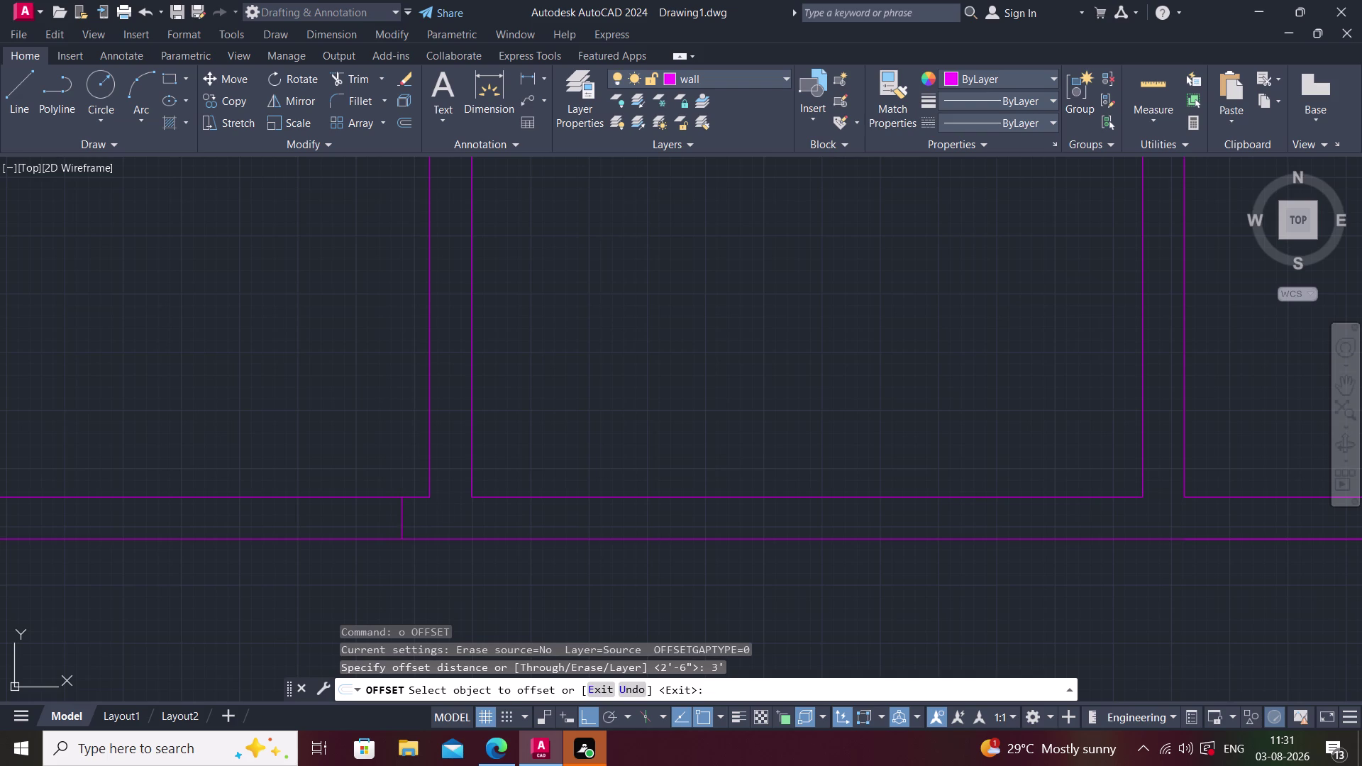
click(77, 548)
scroll(down, 3)
middle_drag(175, 564, 284, 566)
middle_drag(341, 596, 344, 556)
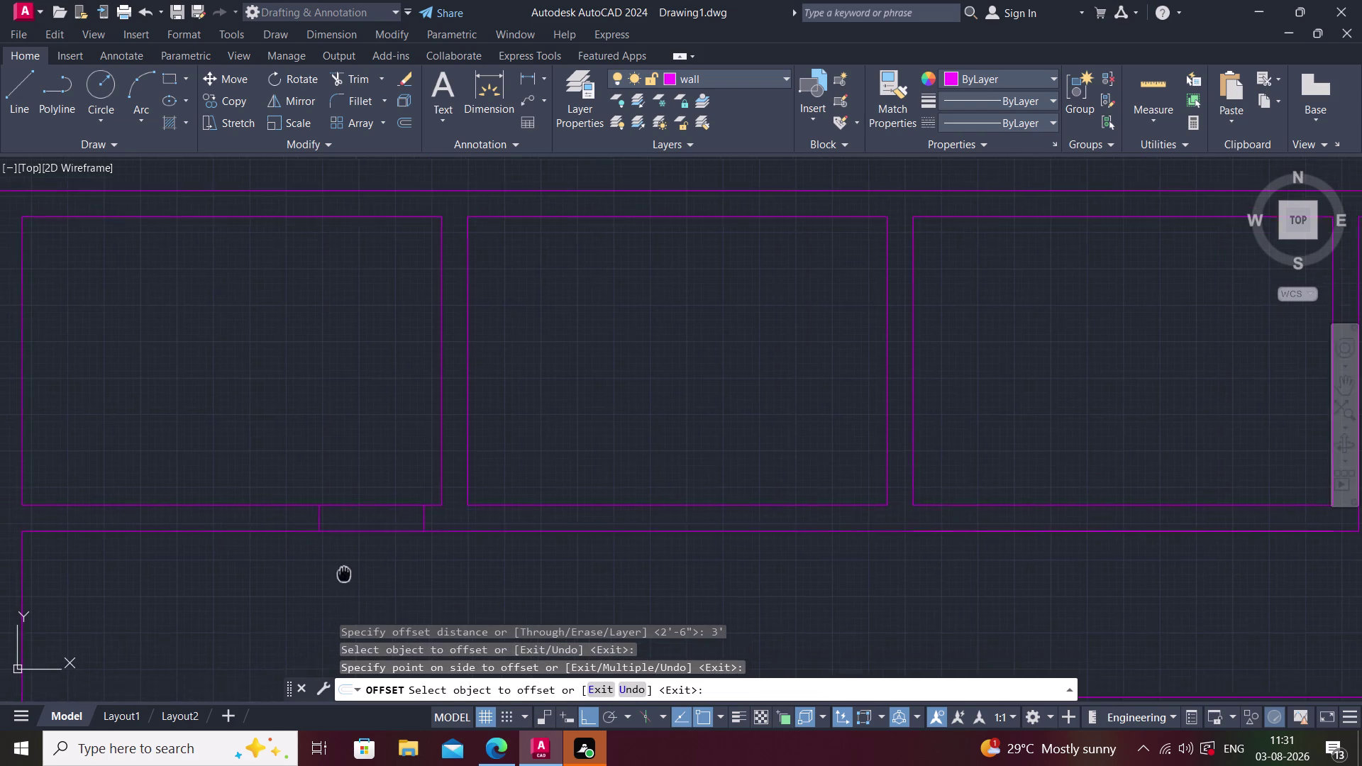
middle_drag(344, 556, 343, 555)
key(Escape)
scroll(down, 3)
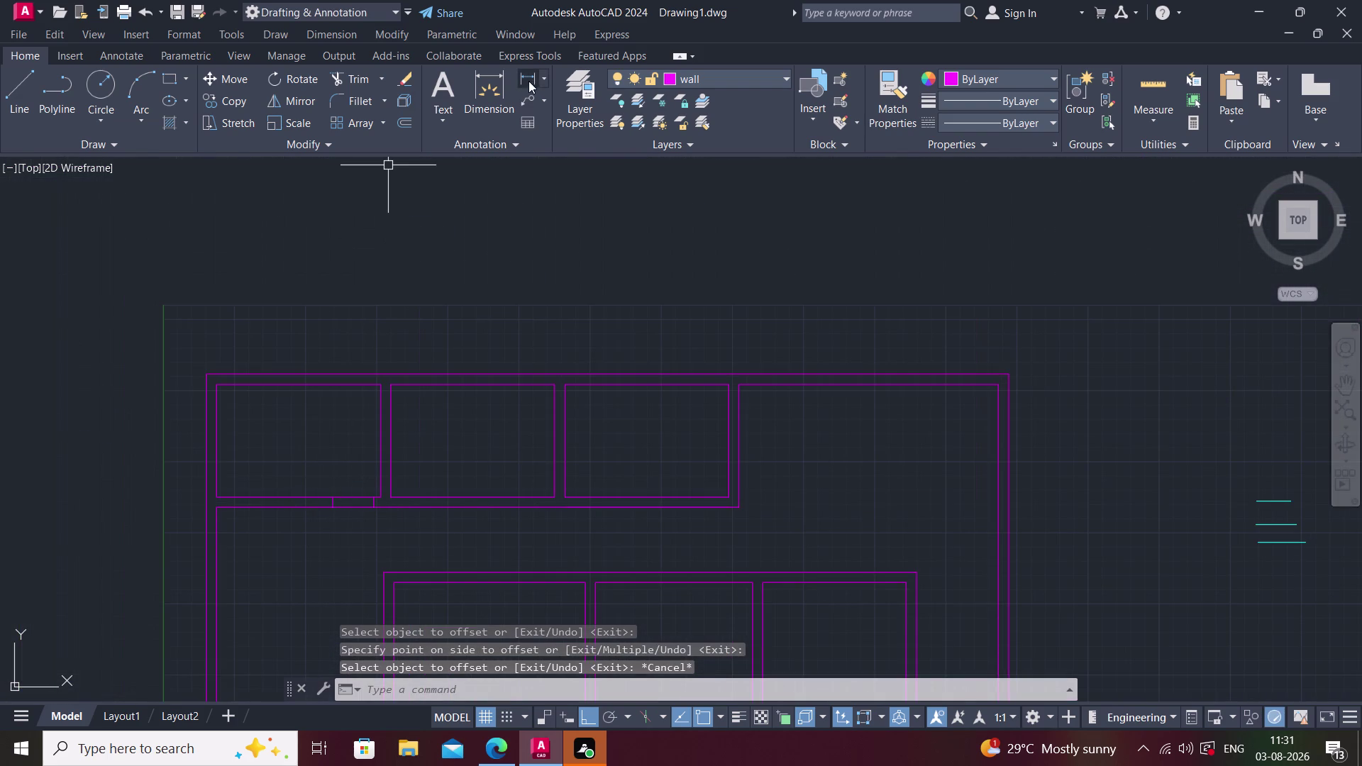
Start a linear dimension near the opening, then abandon it.
click(528, 81)
scroll(up, 3)
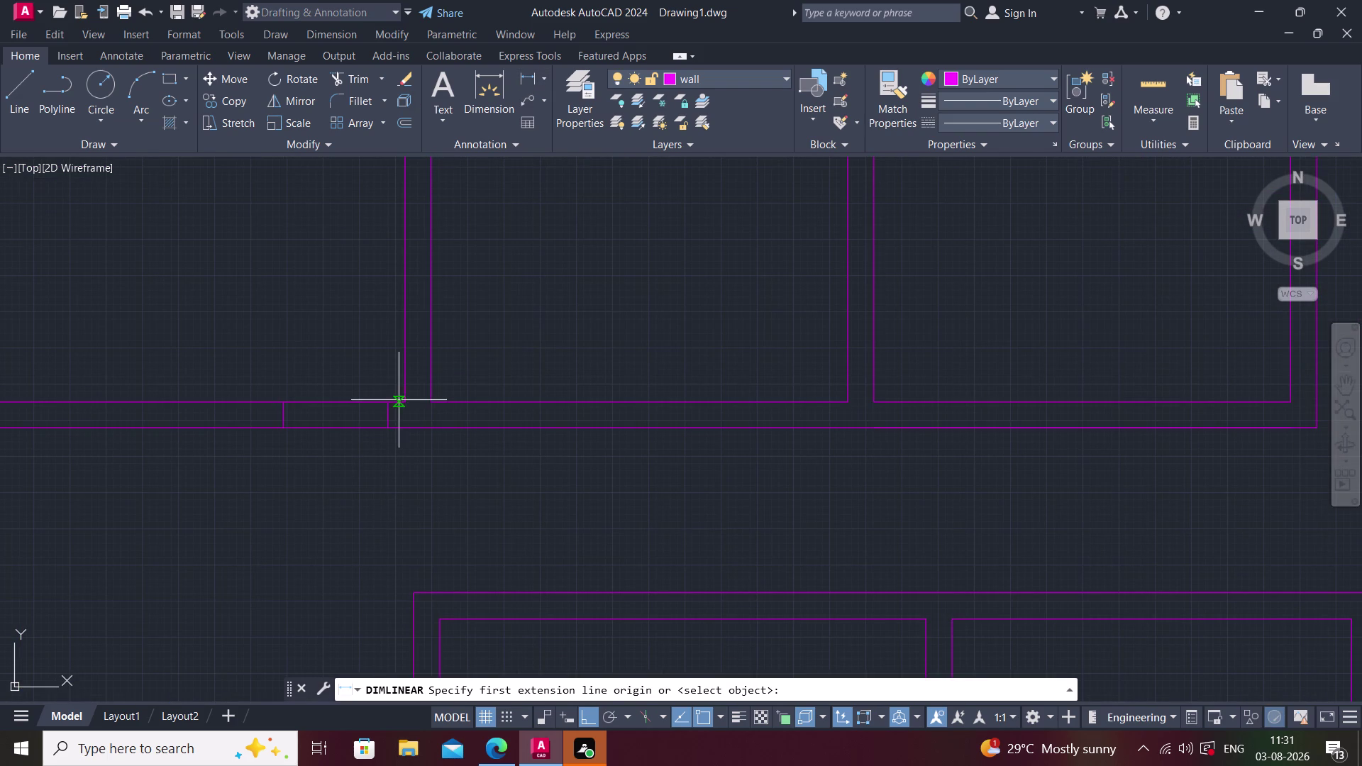
click(387, 403)
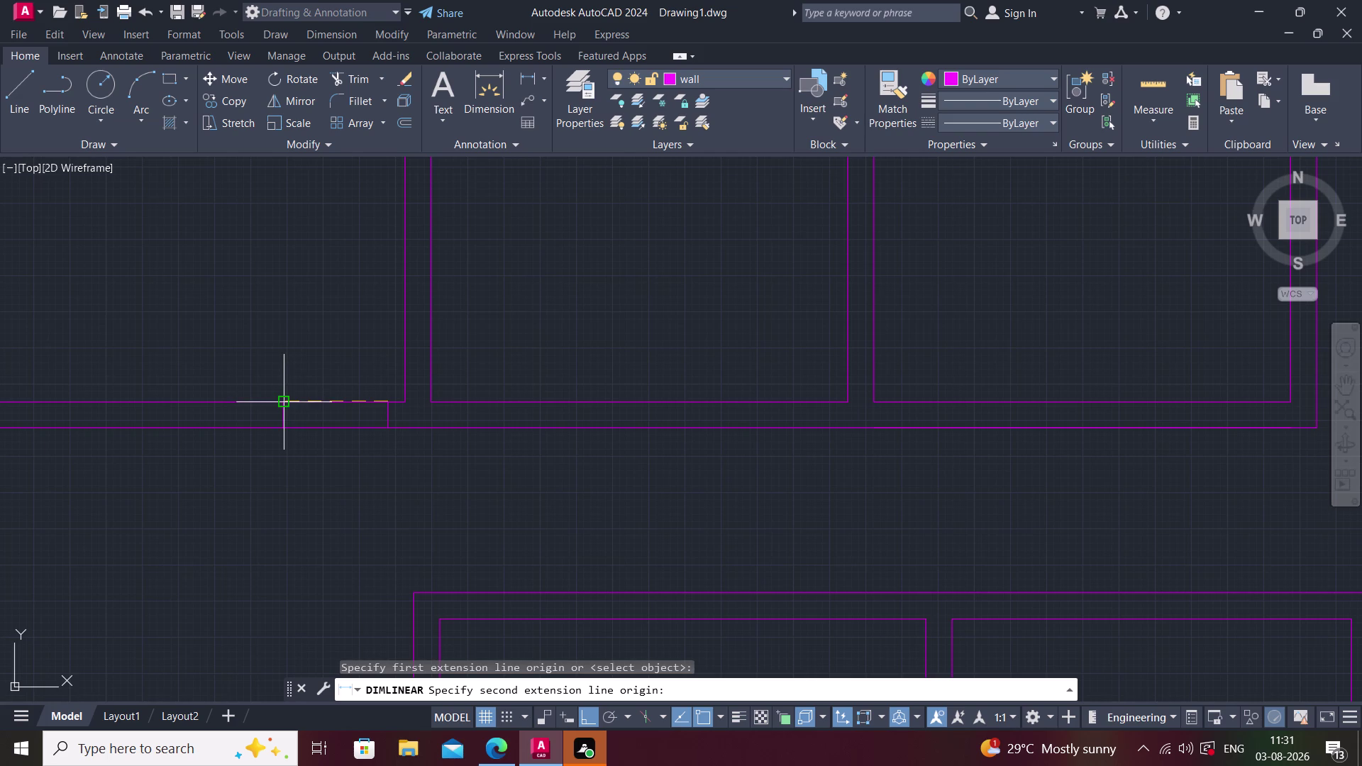
click(280, 403)
key(Escape)
middle_drag(307, 377, 346, 407)
scroll(down, 3)
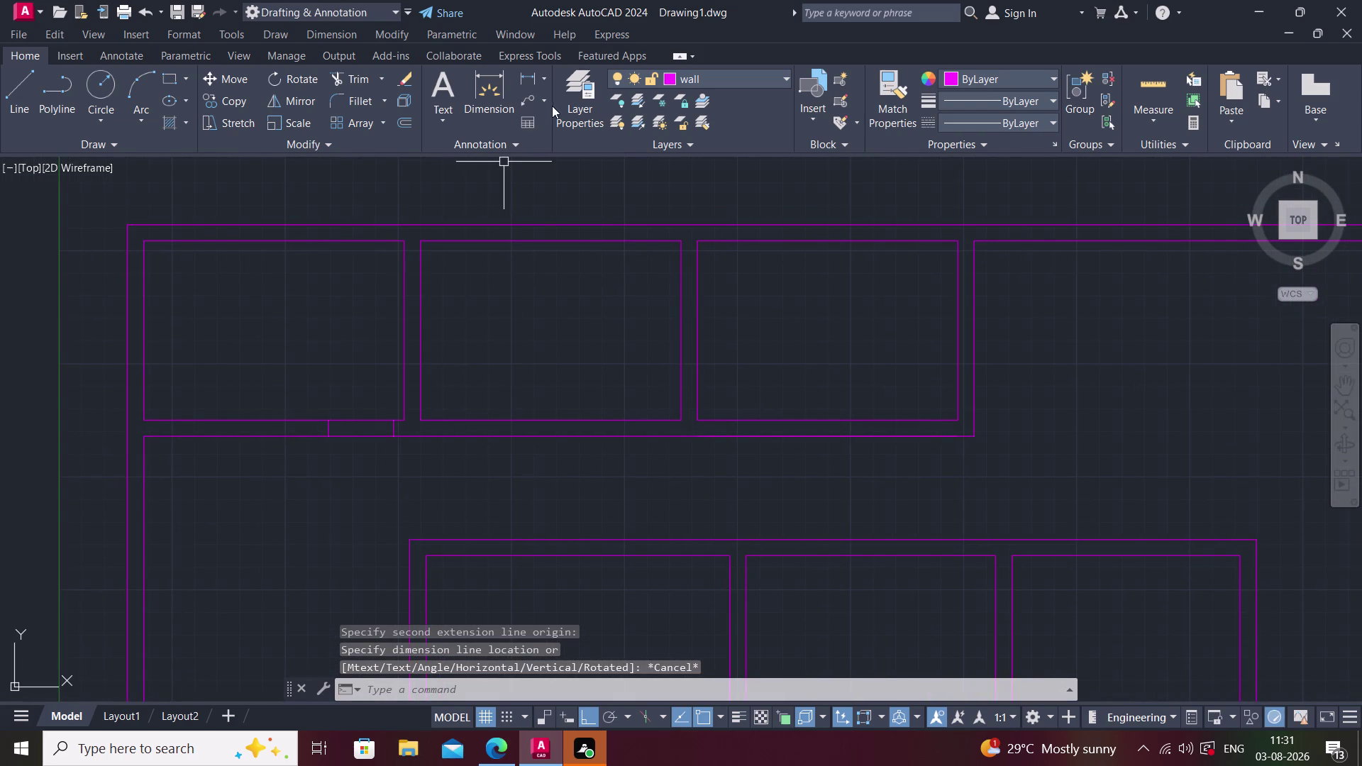
Dimension the top-left room's width as 12'.
click(533, 77)
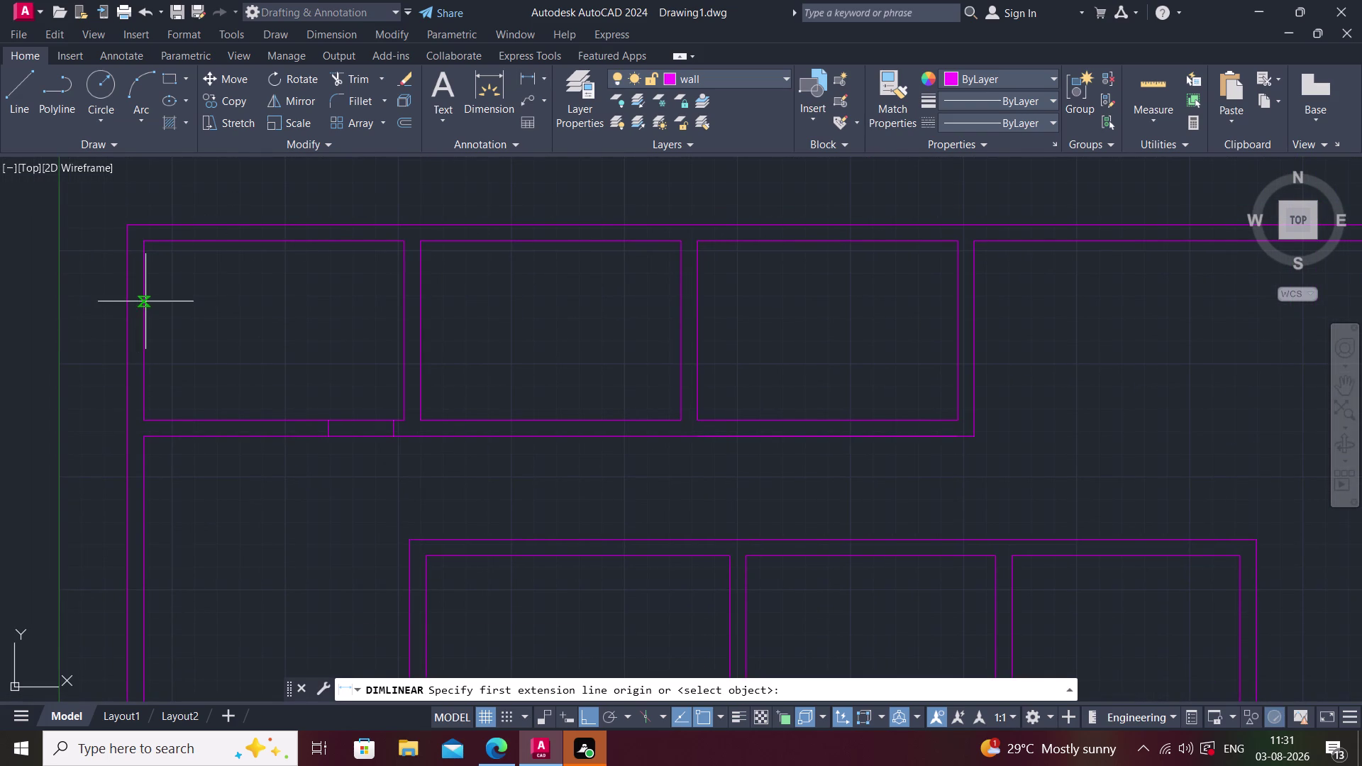
click(146, 242)
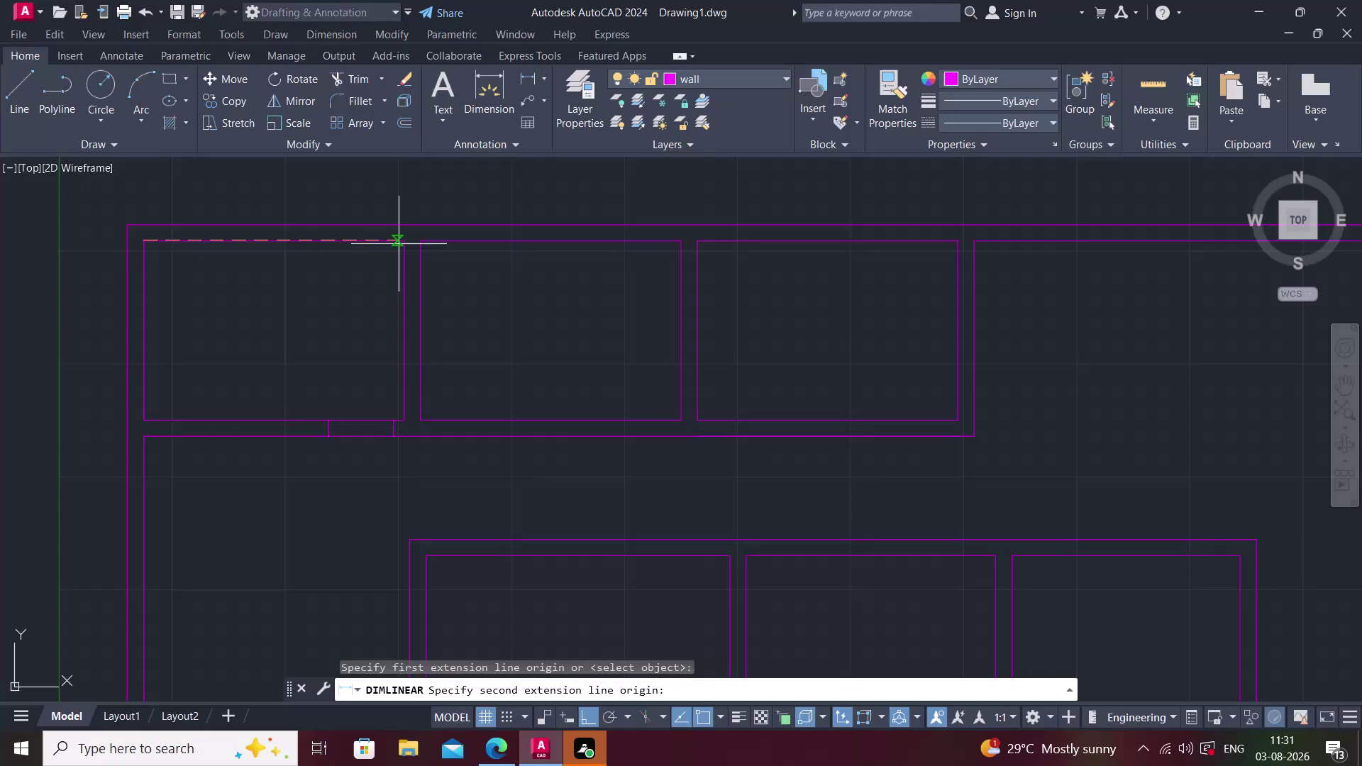
click(408, 244)
click(358, 299)
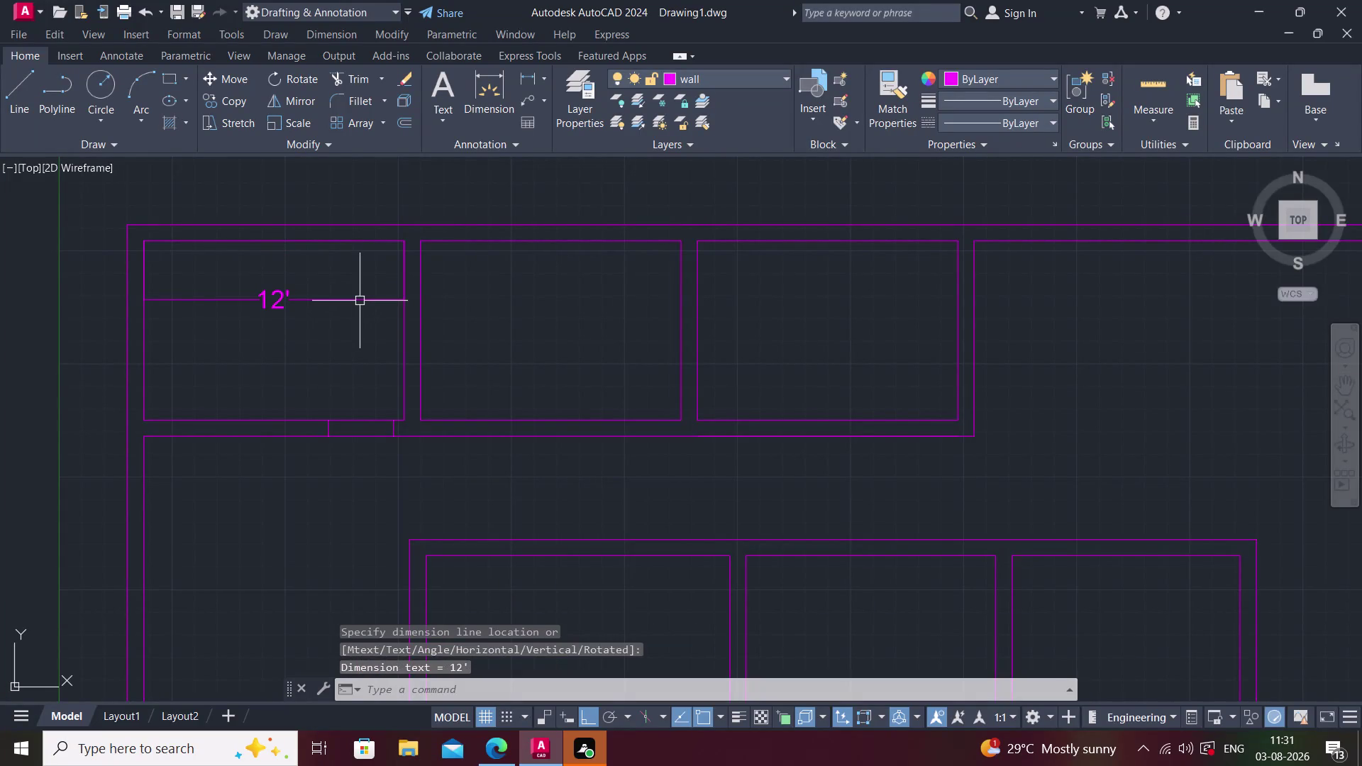
click(532, 79)
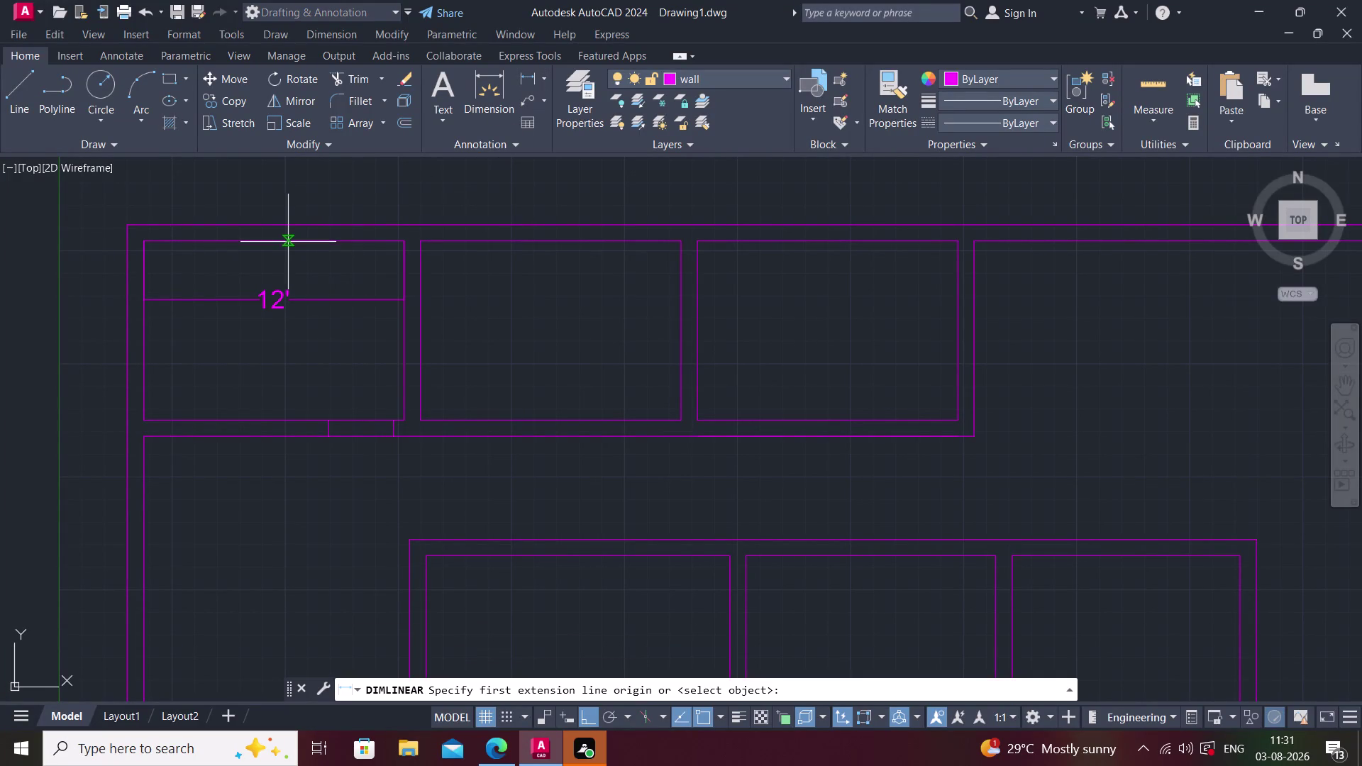
click(274, 239)
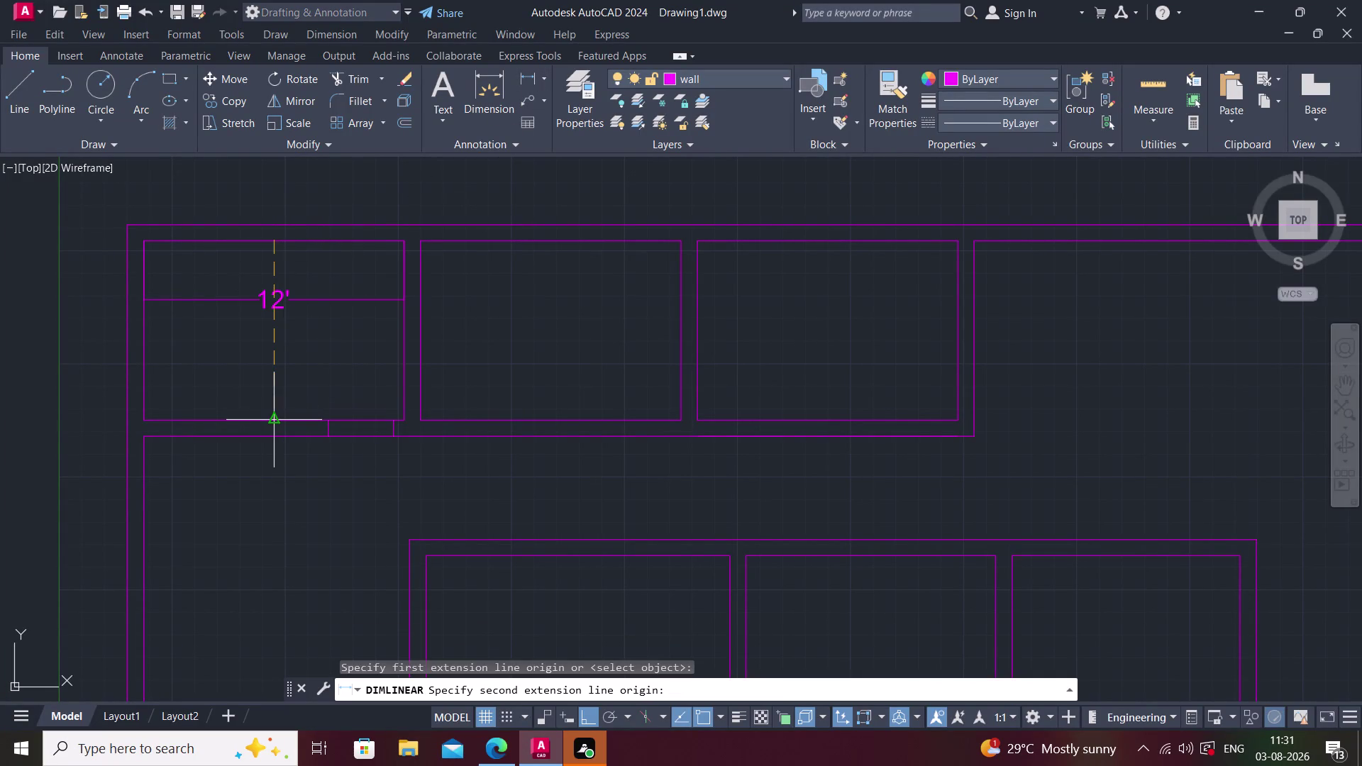
click(273, 415)
key(Escape)
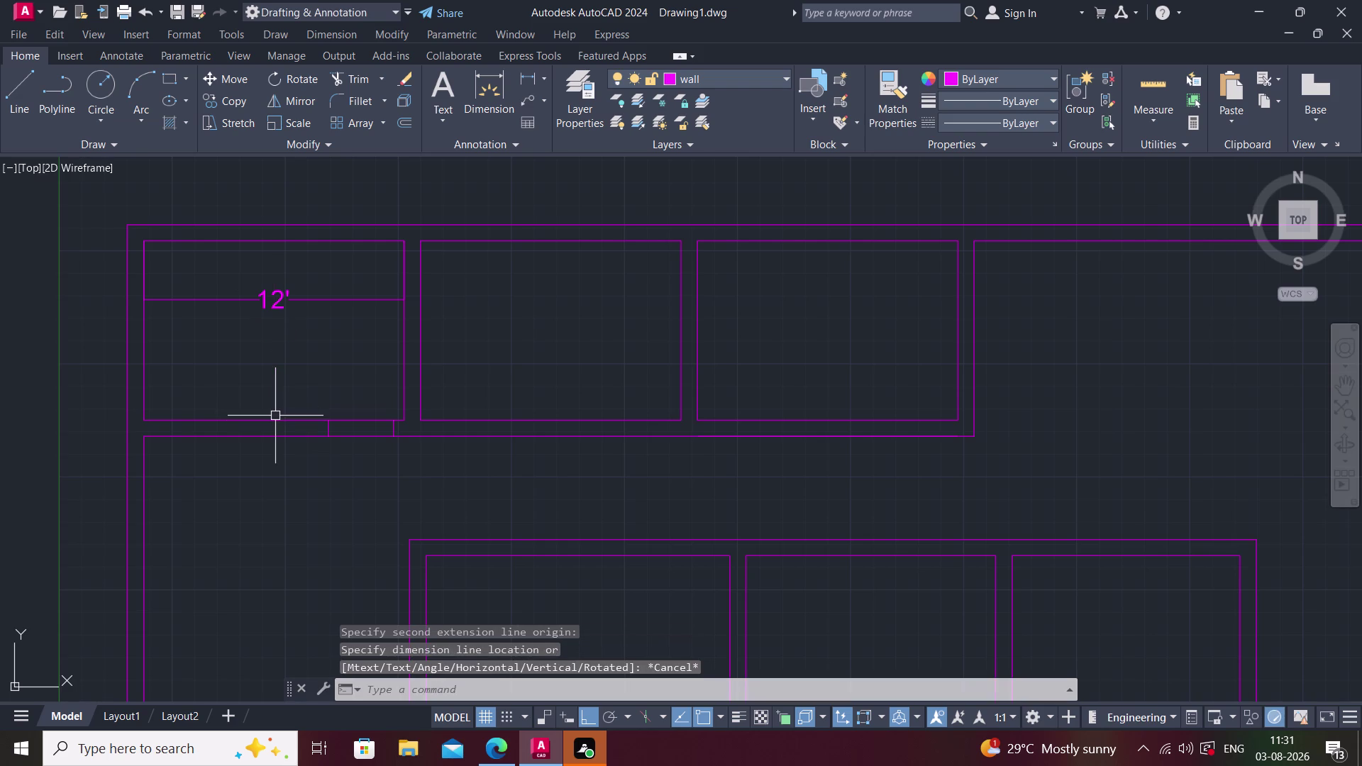
Erase the 12' room-width dimension.
click(273, 300)
key(Delete)
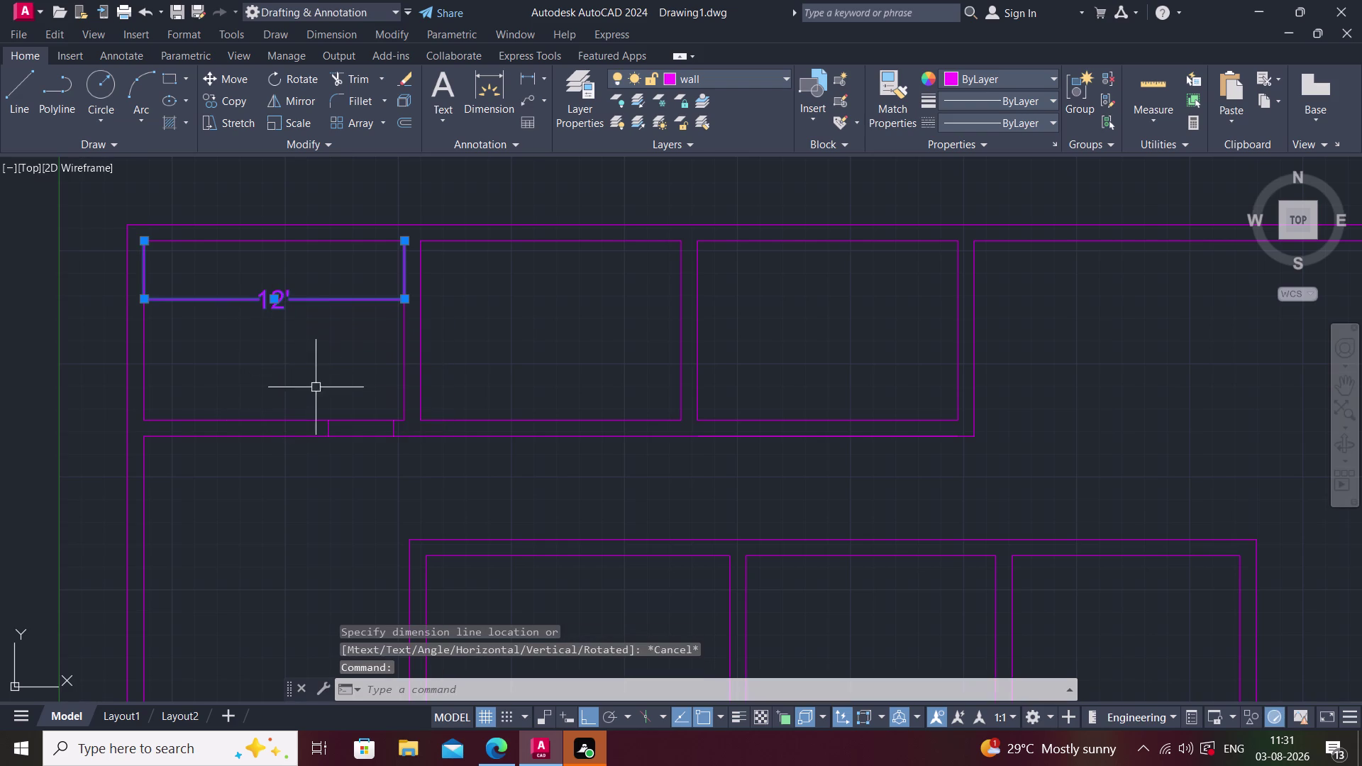
key(Delete)
middle_drag(346, 373, 309, 344)
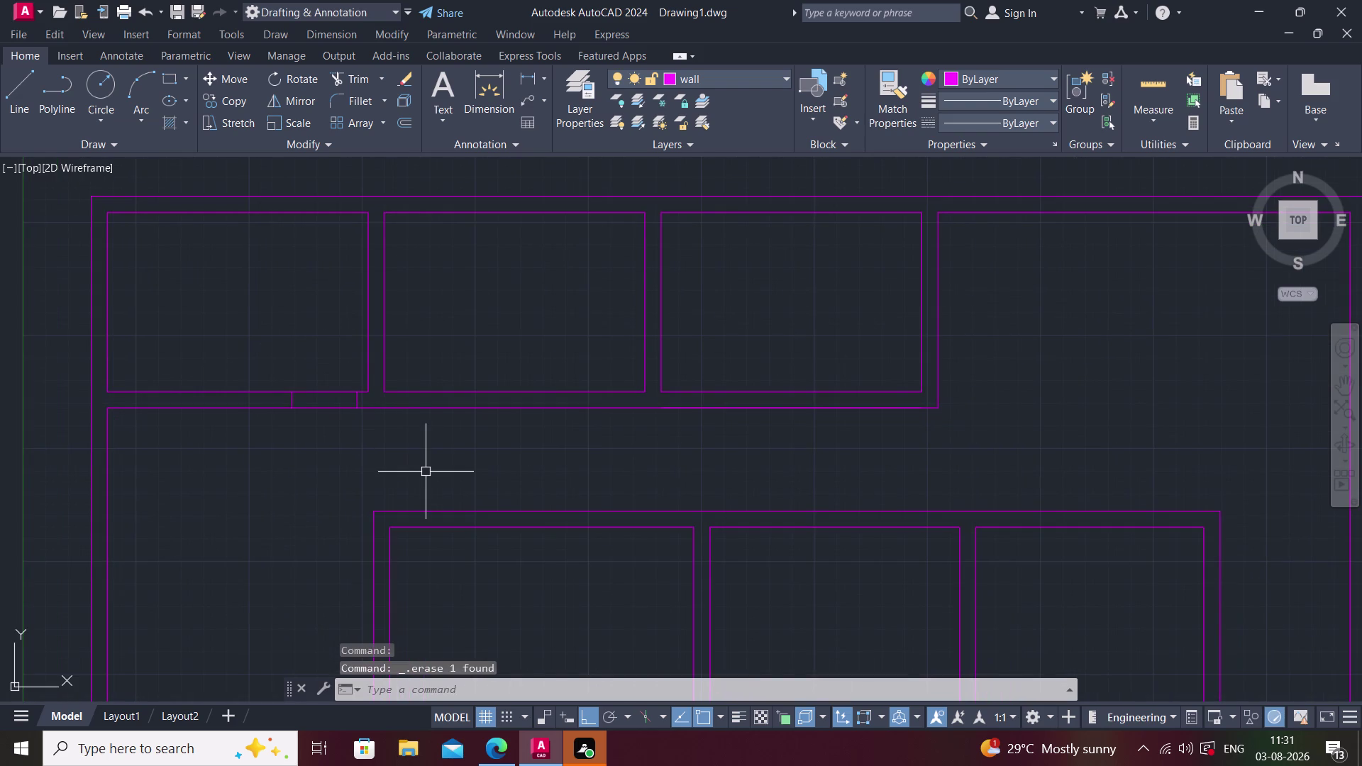
click(291, 397)
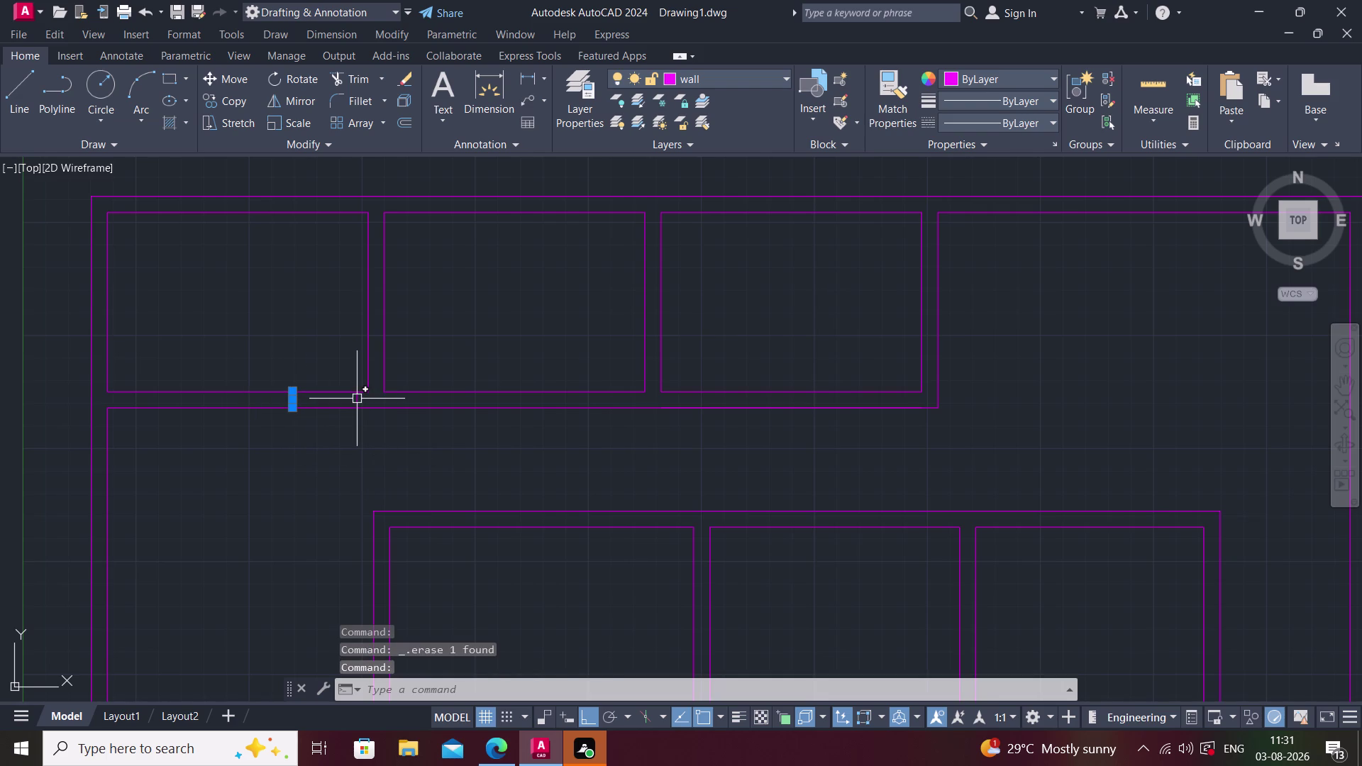
Copy the two opening jamb lines along the wall beneath the upper rooms.
click(358, 398)
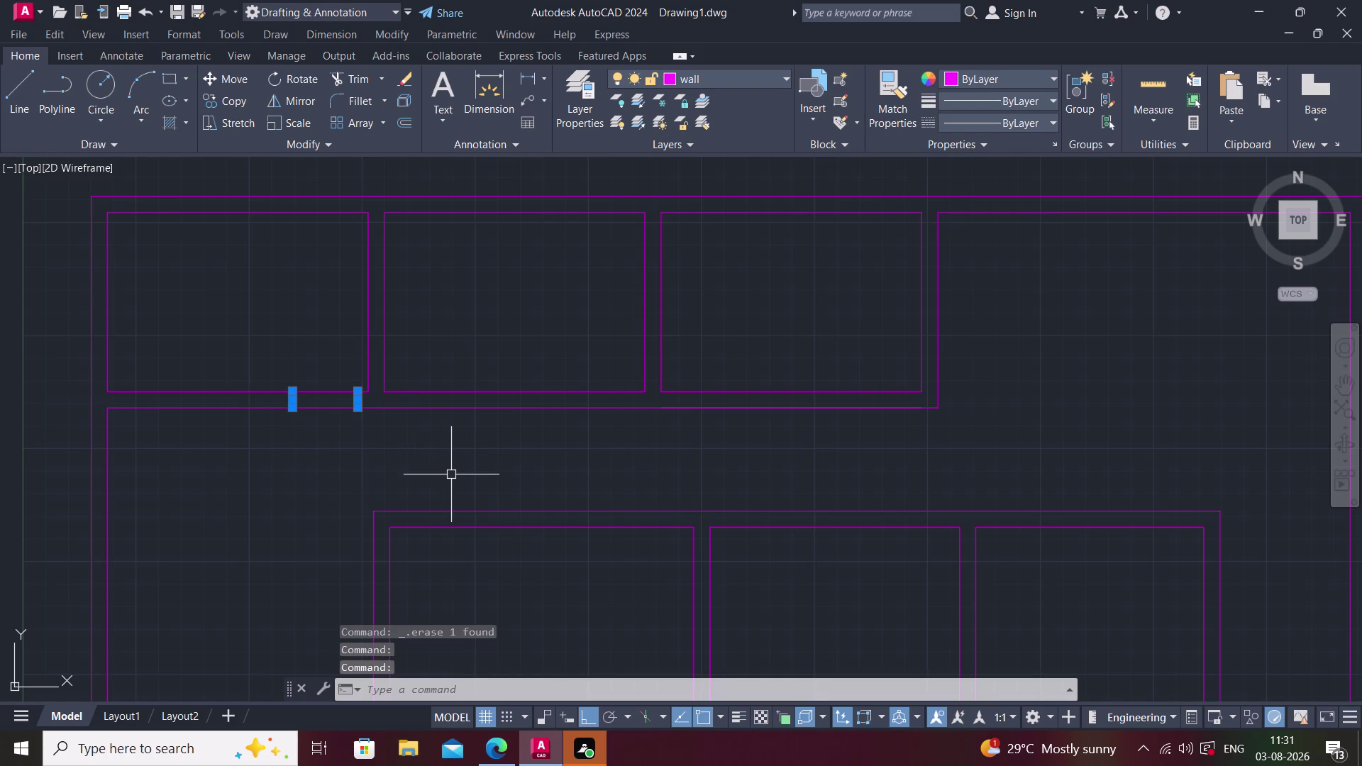
text(co)
key(space)
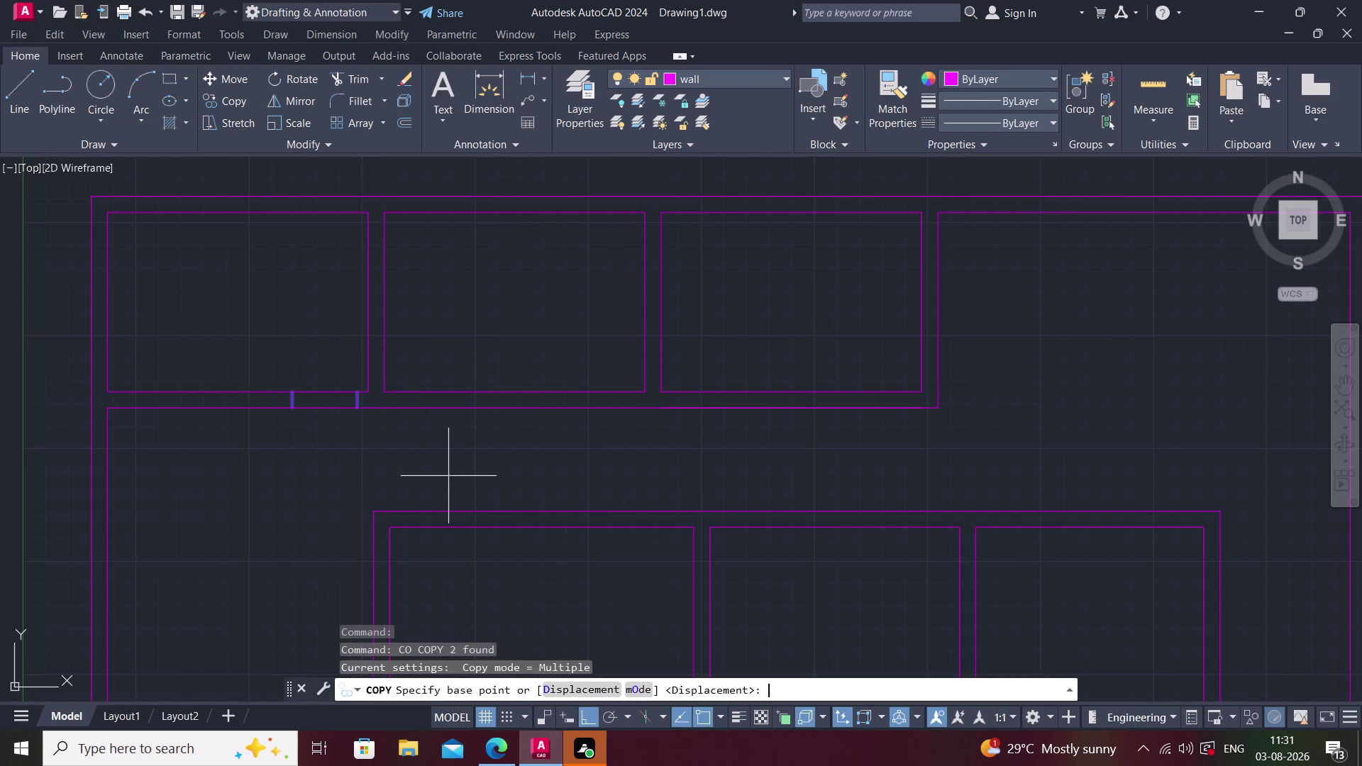
click(109, 391)
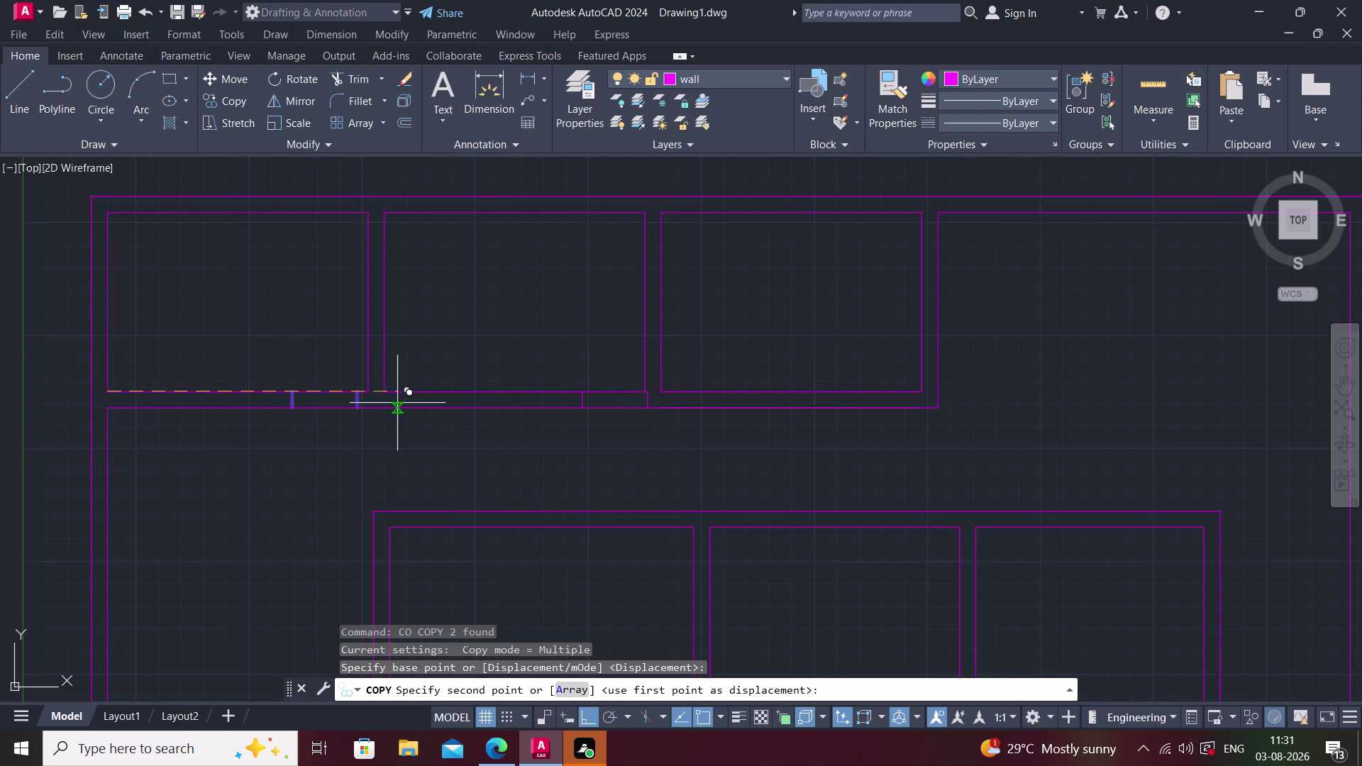
click(385, 390)
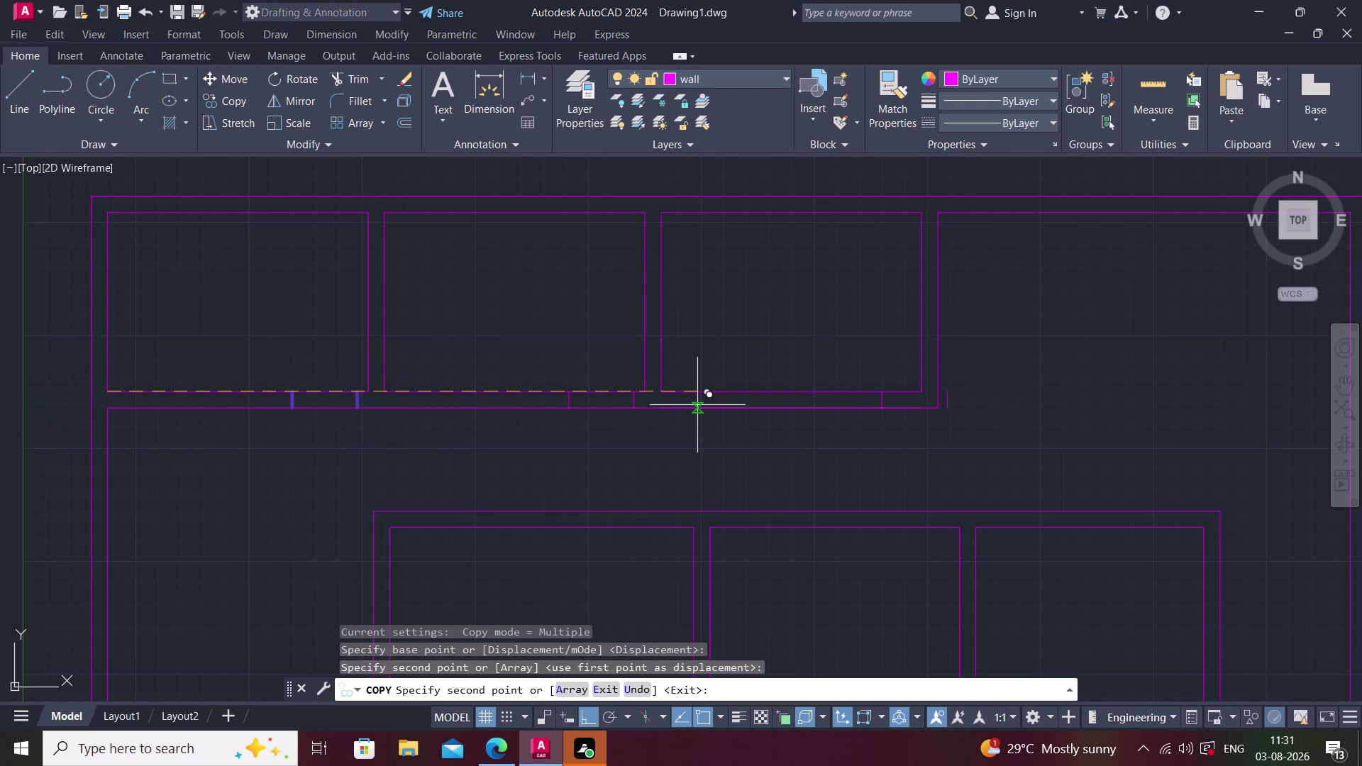
key(Escape)
middle_drag(706, 431, 661, 431)
scroll(down, 3)
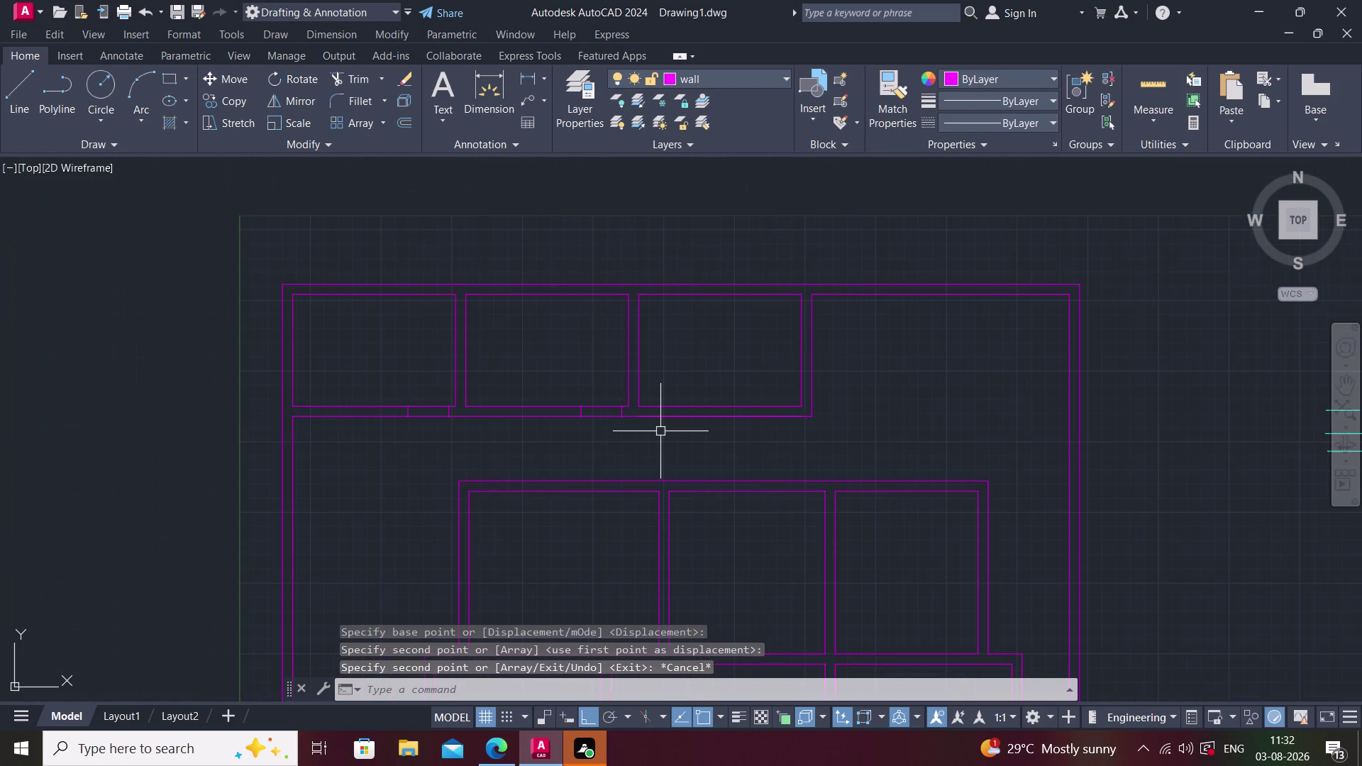
Start a cross line tracked 6" from a wall corner, then cancel it.
text(l tk)
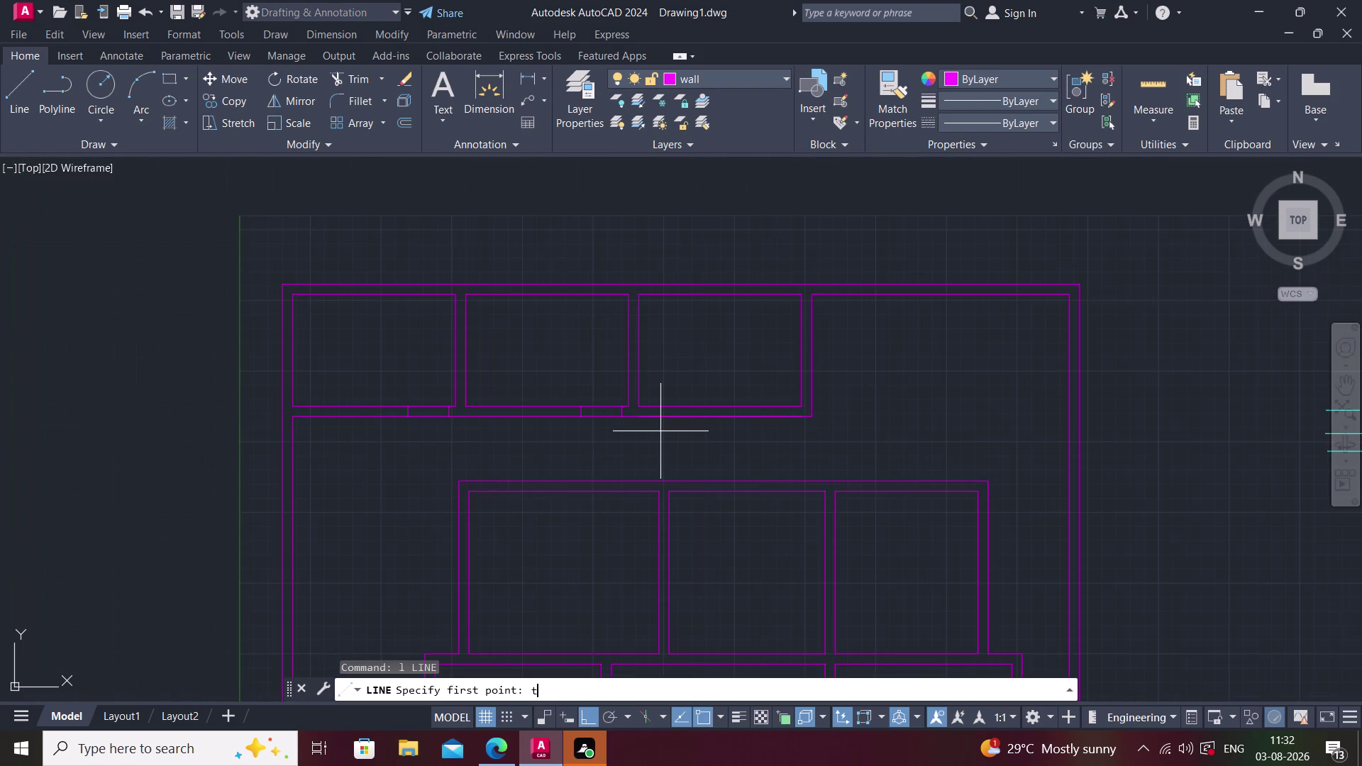
key(space)
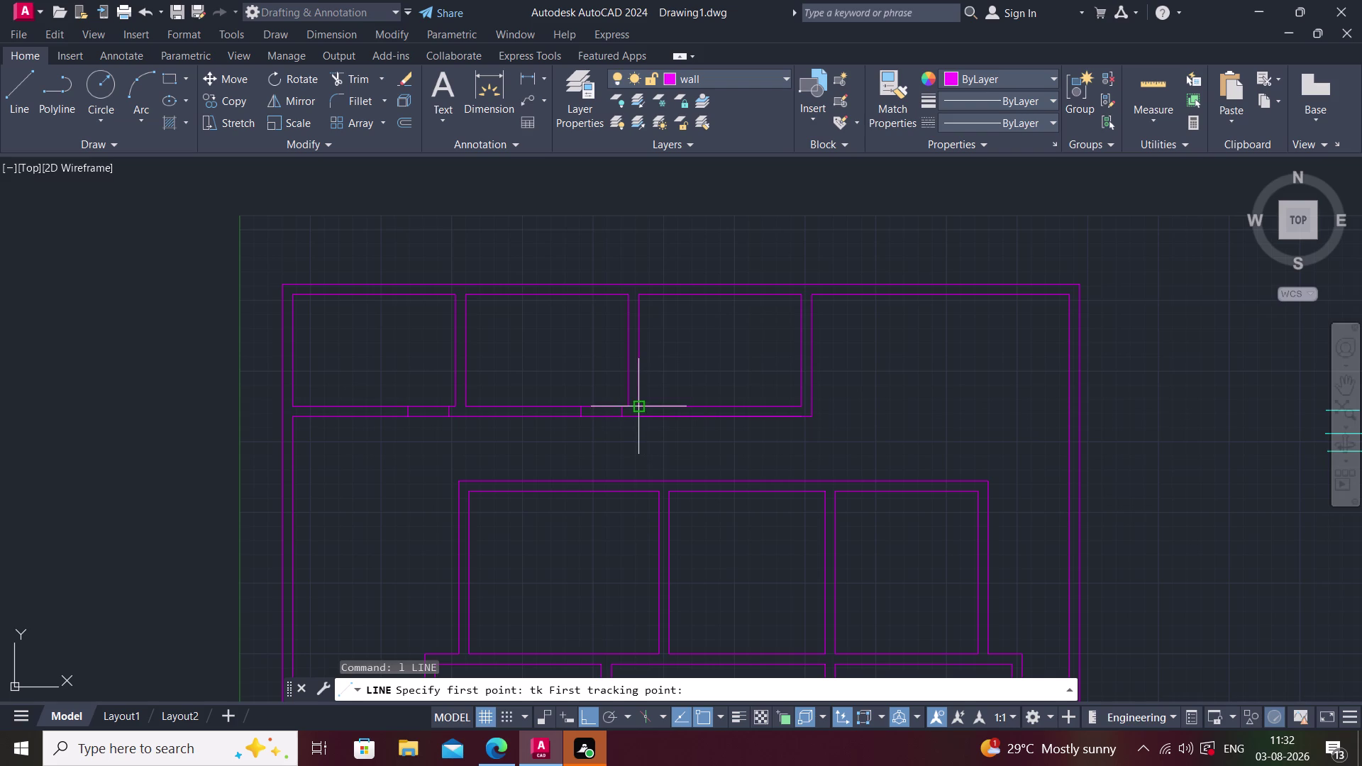
click(640, 401)
text(6")
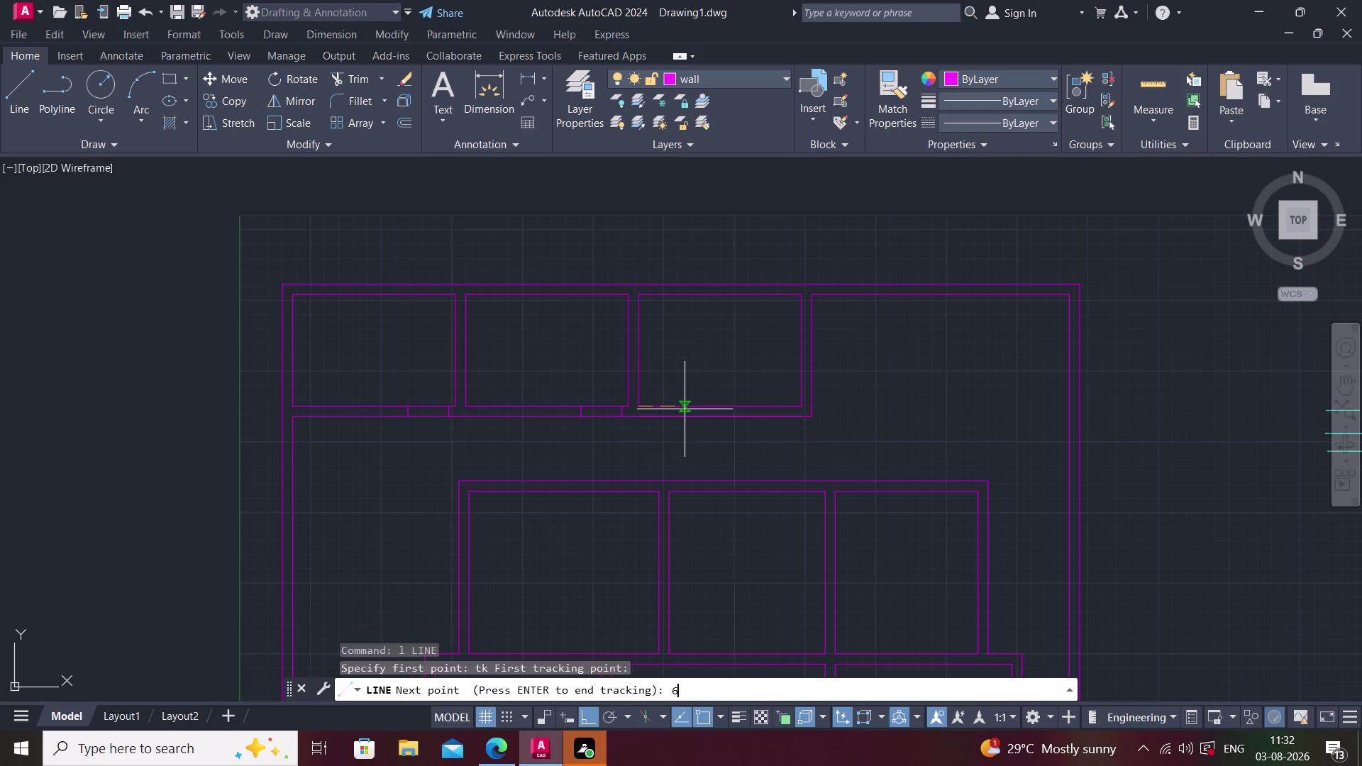
key(Return)
key(Return)
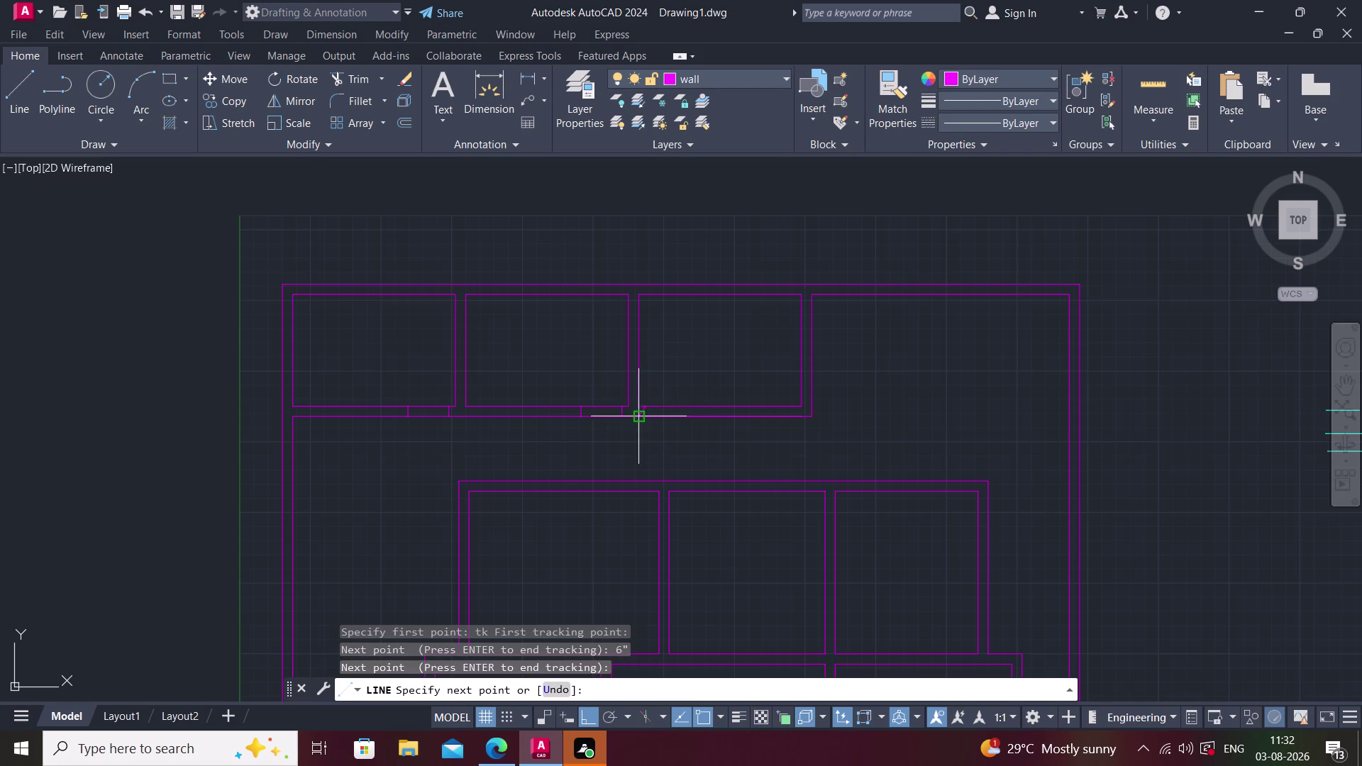
click(648, 412)
key(space)
key(Escape)
Offset a jamb line 3' along the wall to form the new opening.
text(o)
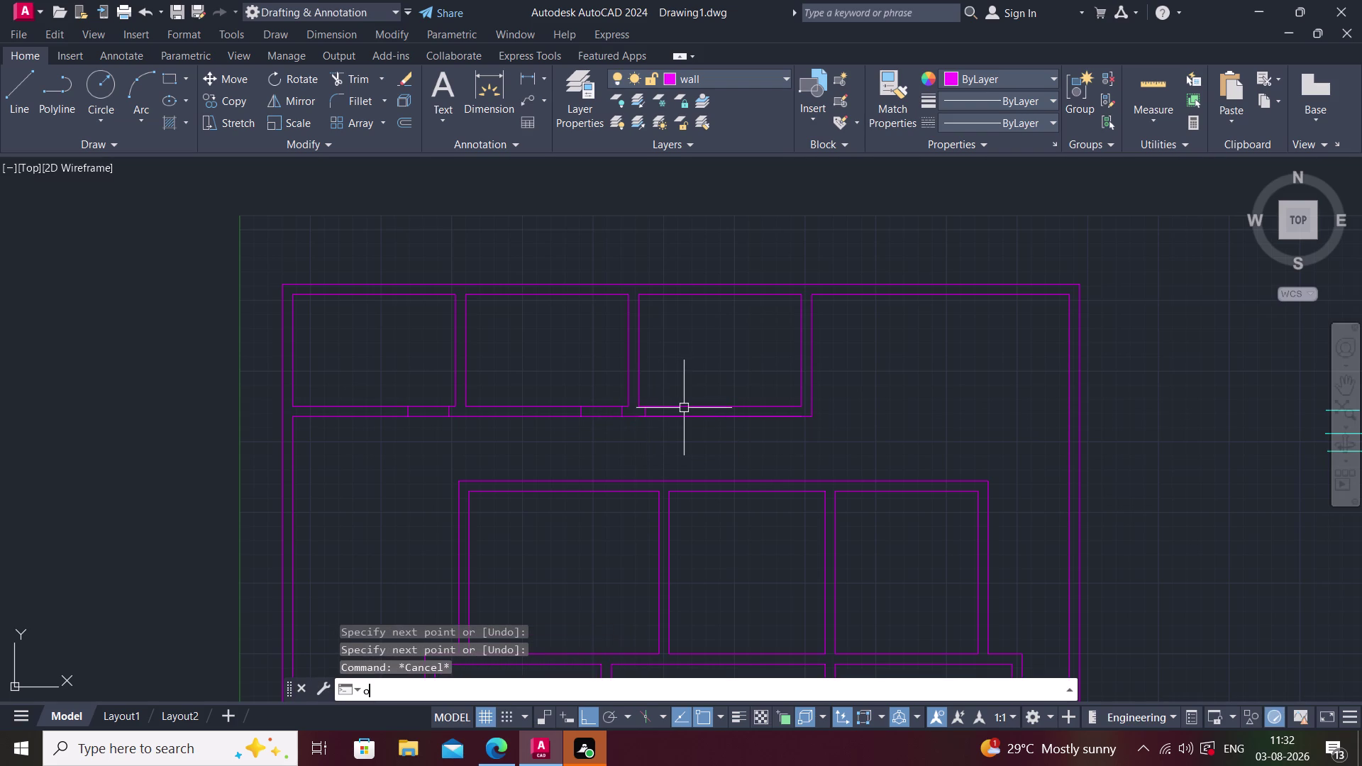
key(space)
text(3')
key(Return)
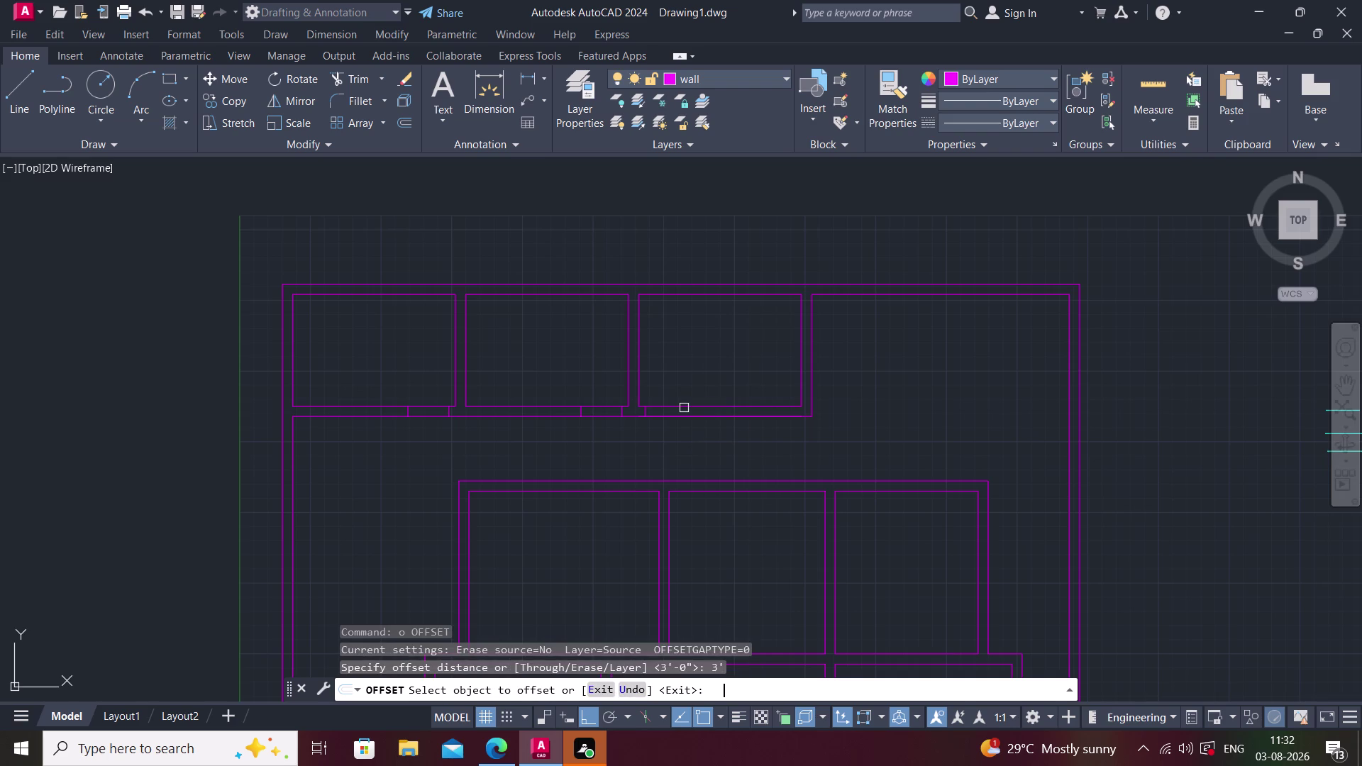
scroll(up, 3)
click(582, 416)
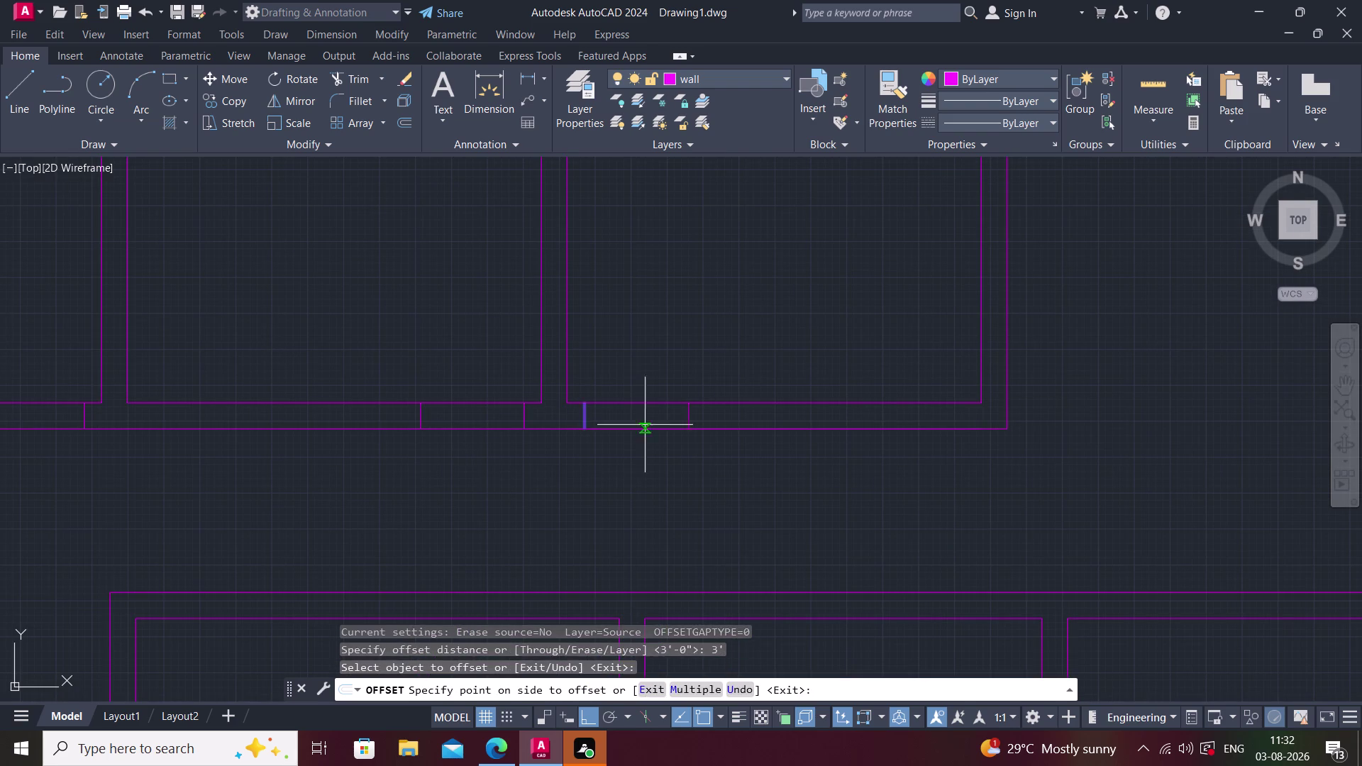
click(737, 434)
key(Escape)
scroll(down, 3)
middle_drag(499, 486, 447, 443)
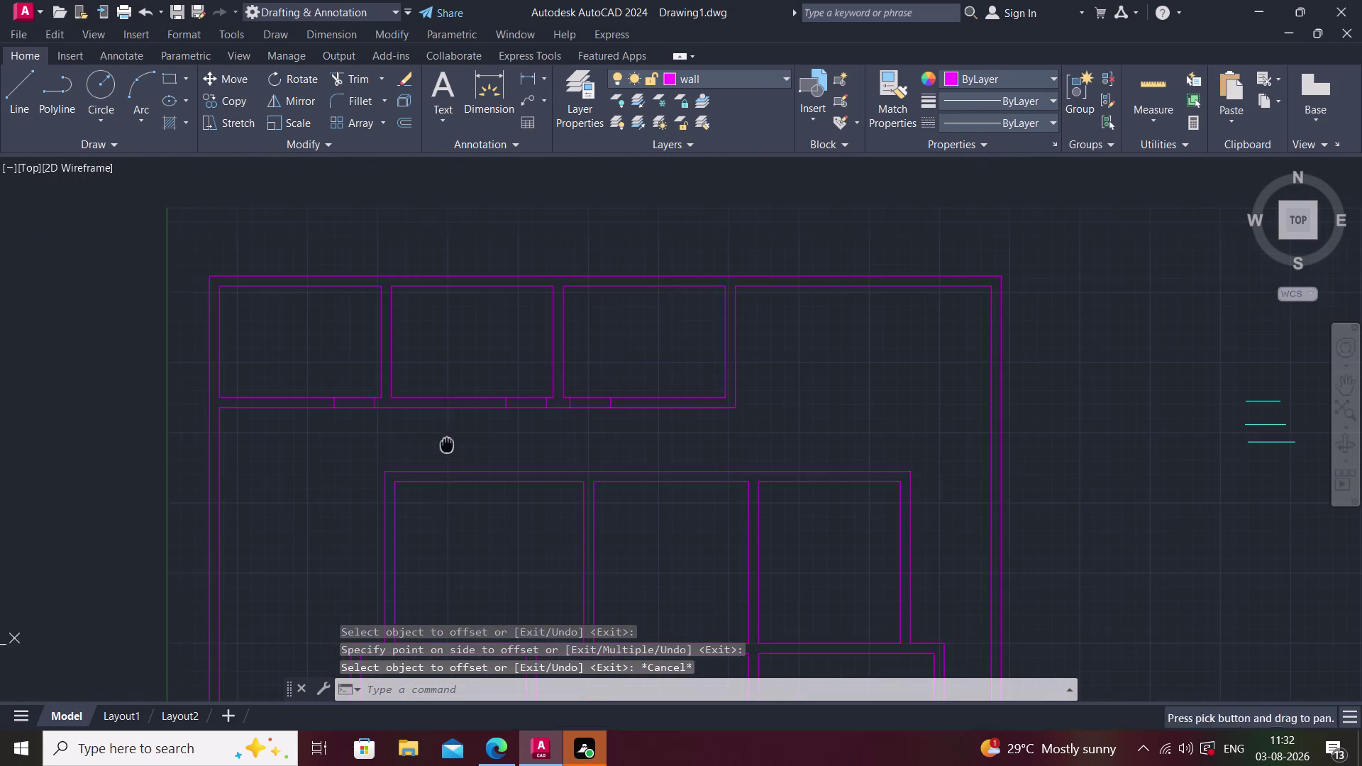
middle_drag(503, 567, 364, 449)
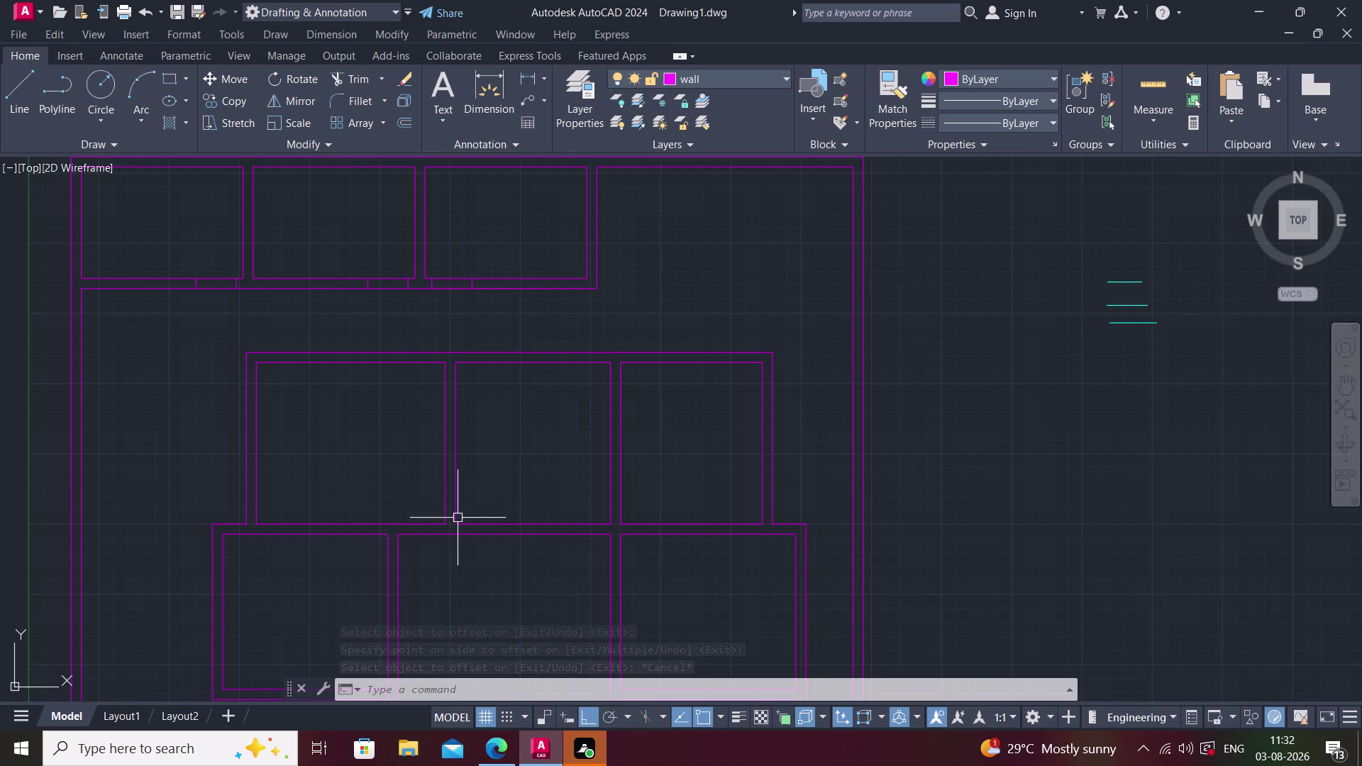
middle_drag(463, 530, 460, 475)
Start a line tracked 6" from the wall corner, then cancel it.
text(l)
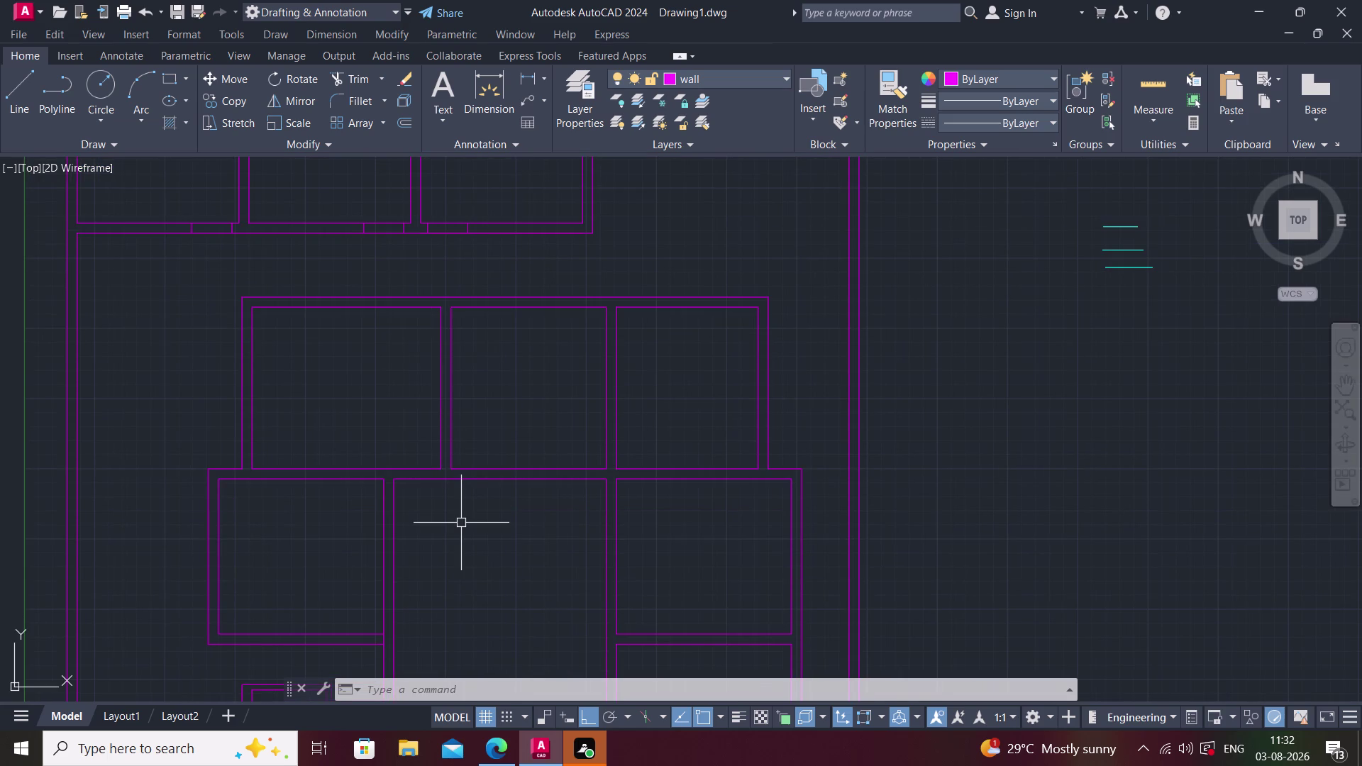
key(space)
text(tk)
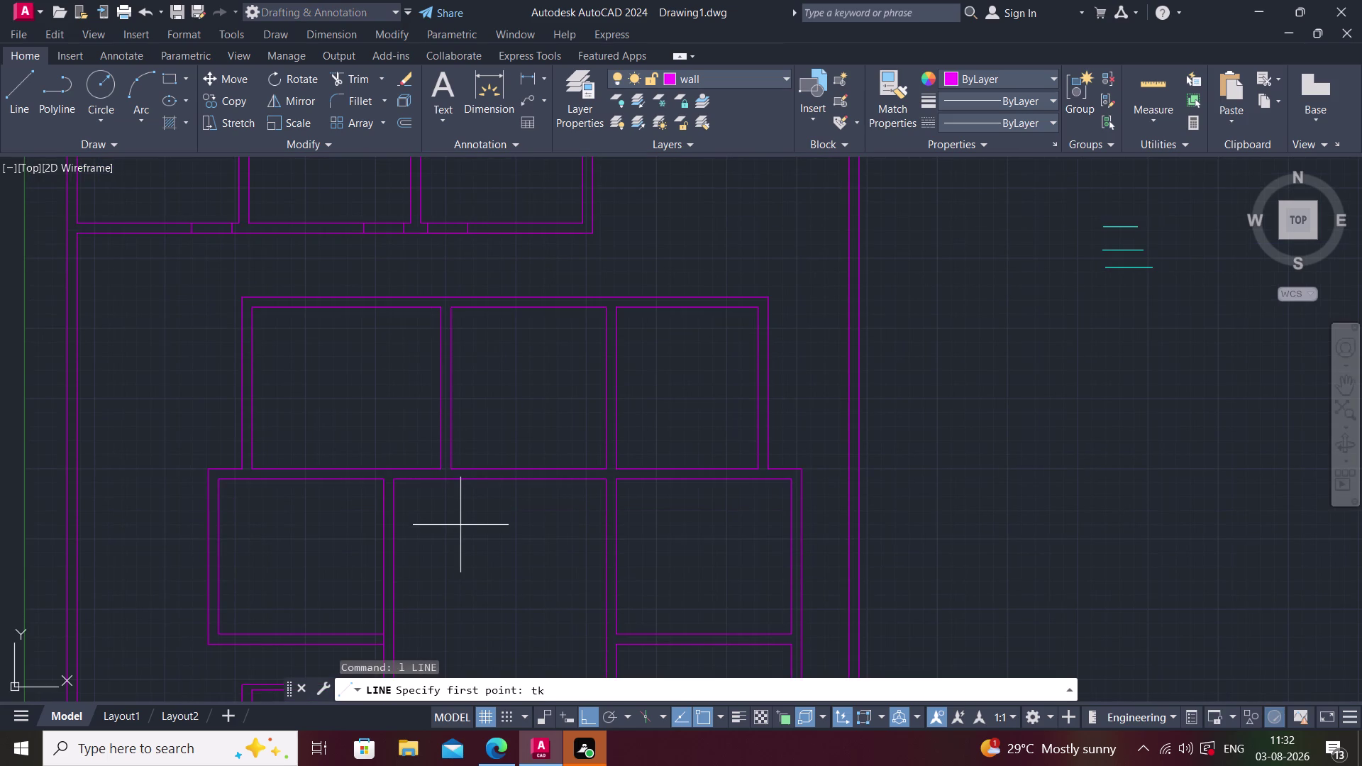
key(space)
click(442, 469)
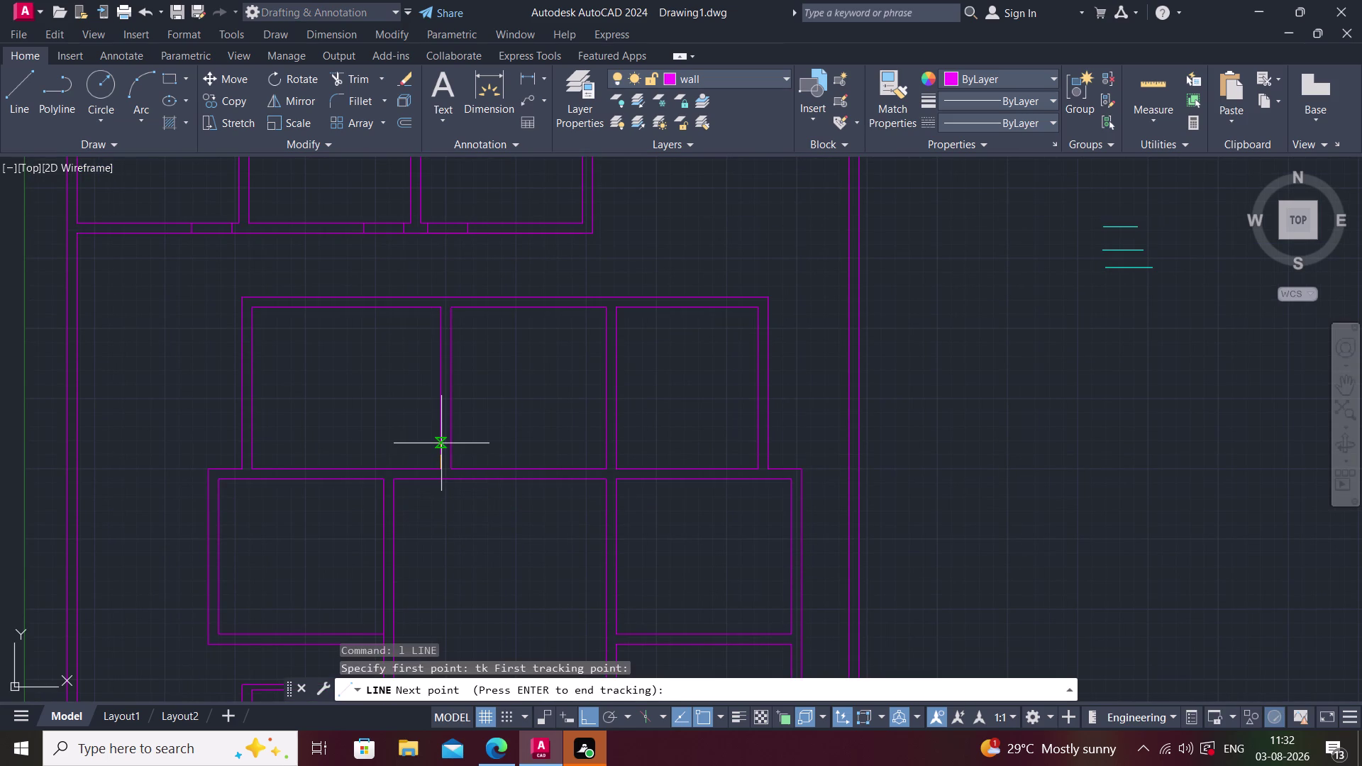
text(6")
key(Return)
key(Return)
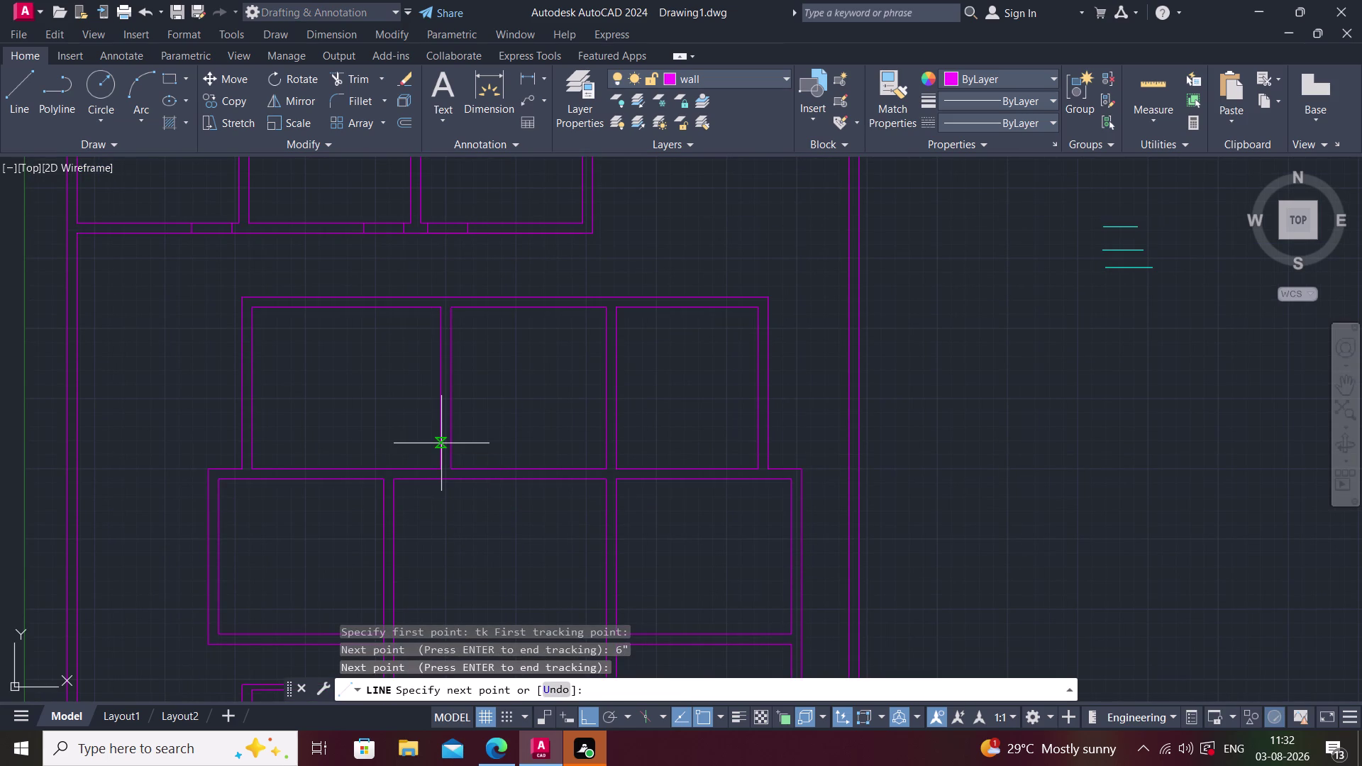
scroll(up, 3)
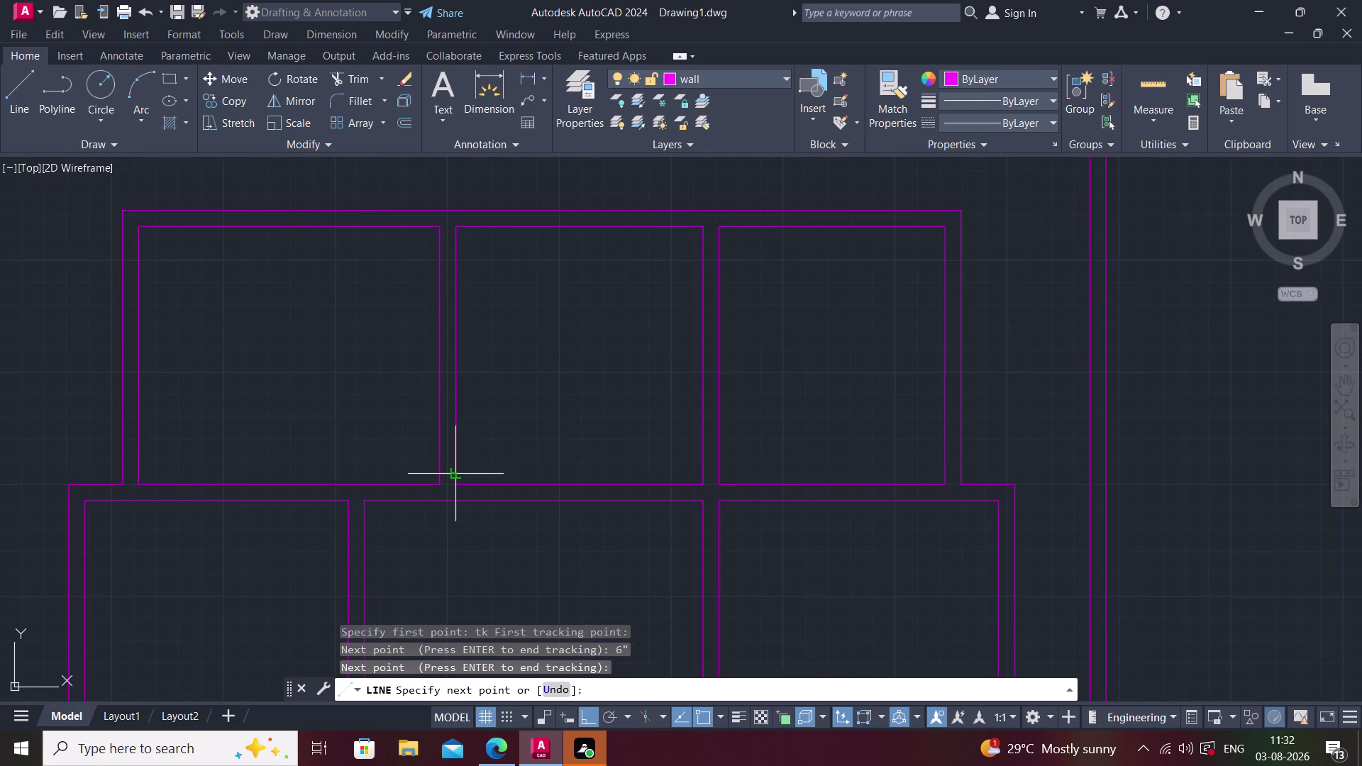
click(456, 477)
key(Escape)
middle_drag(503, 459, 517, 451)
Offset the wall-end line 3'6" up the wall.
text(o)
key(space)
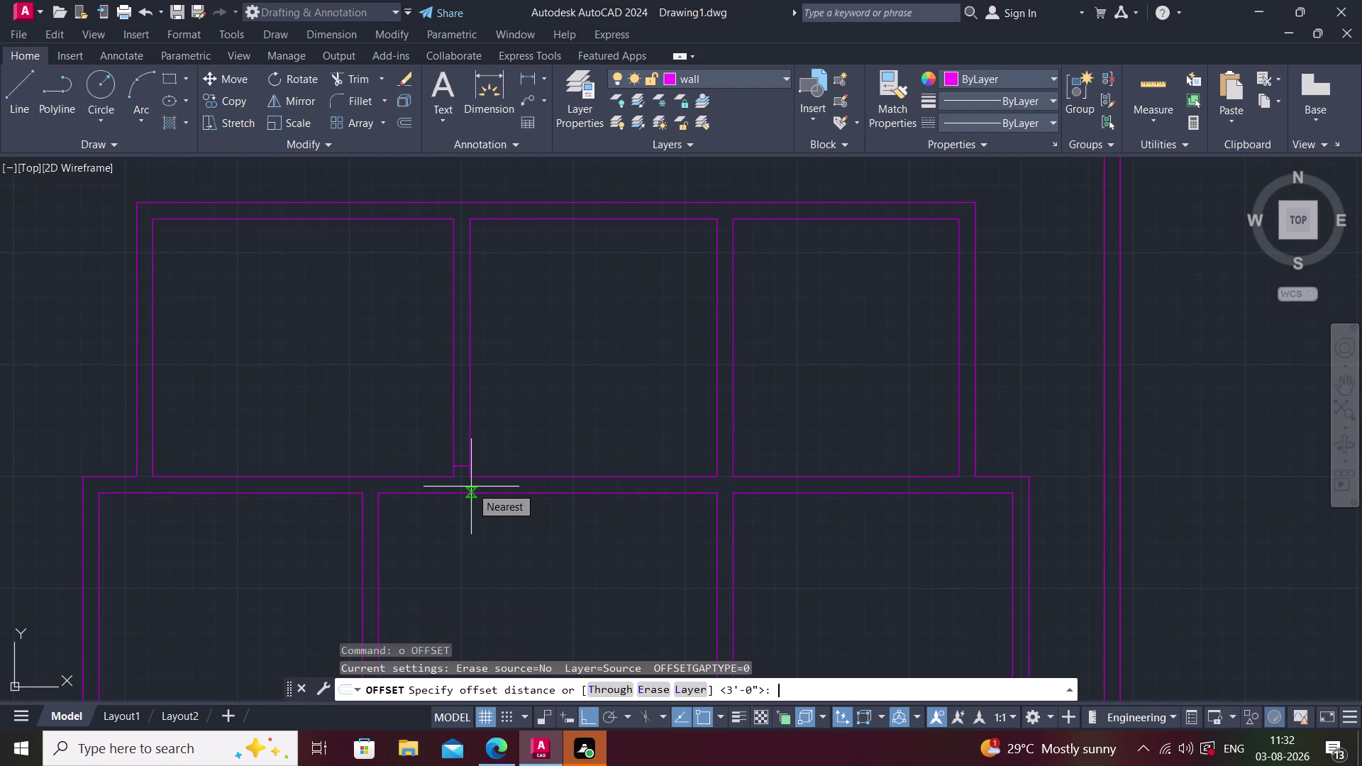
key(3)
text(')
text(6")
key(Return)
scroll(up, 3)
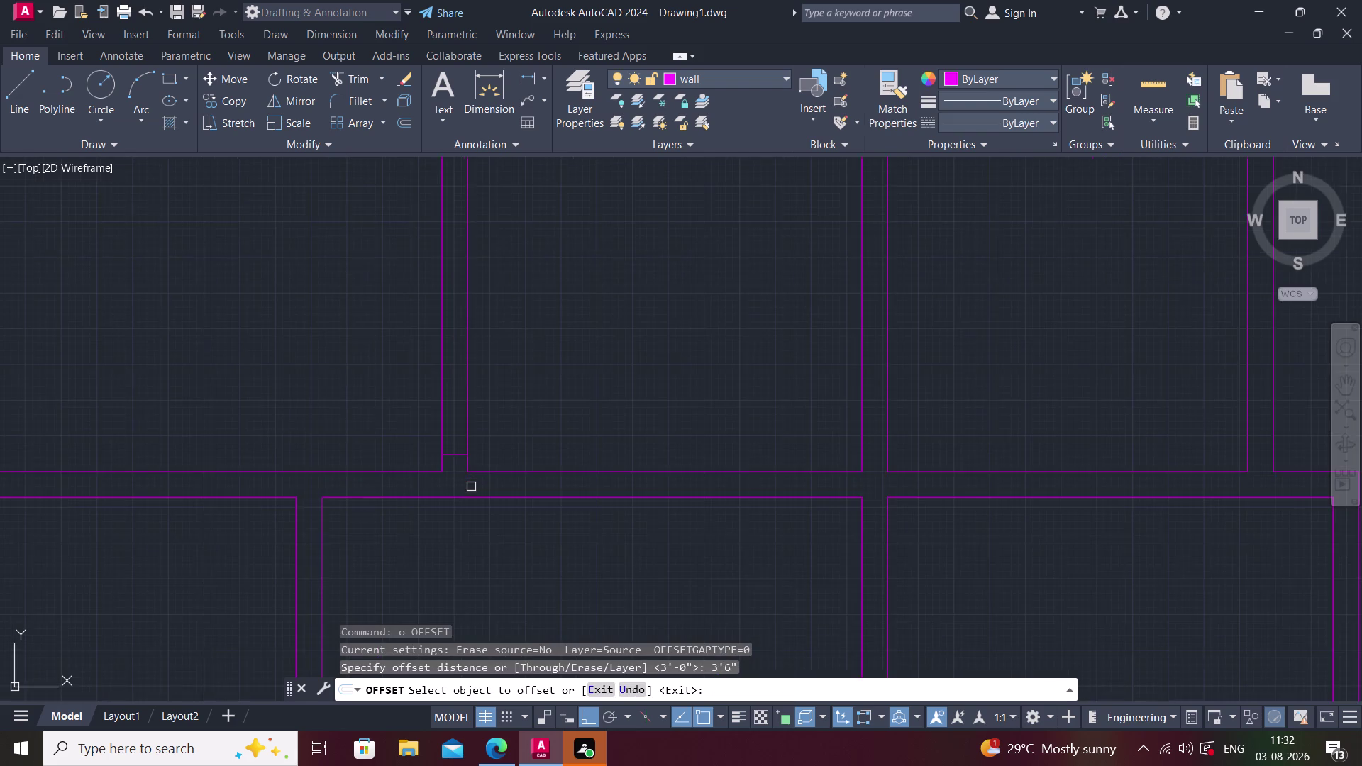
click(448, 436)
click(458, 363)
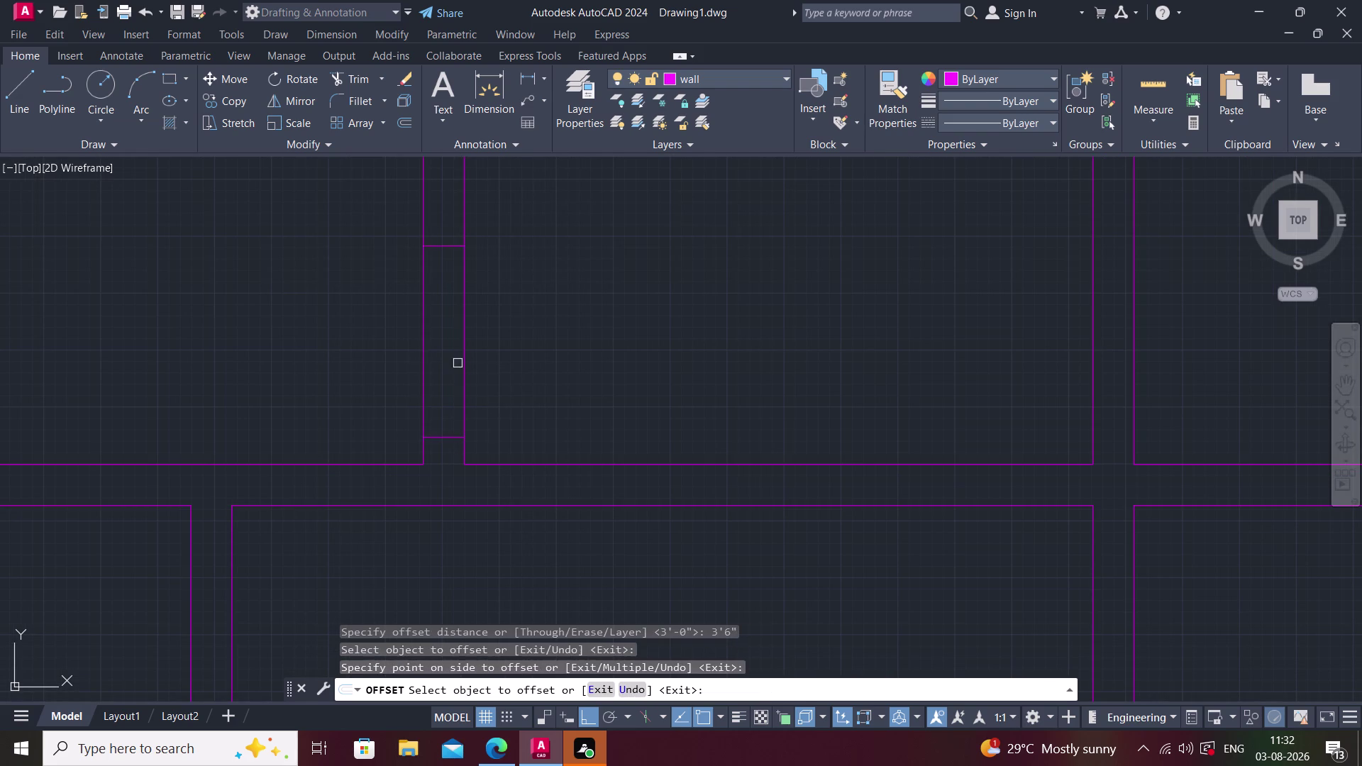
middle_drag(498, 362, 432, 368)
key(Escape)
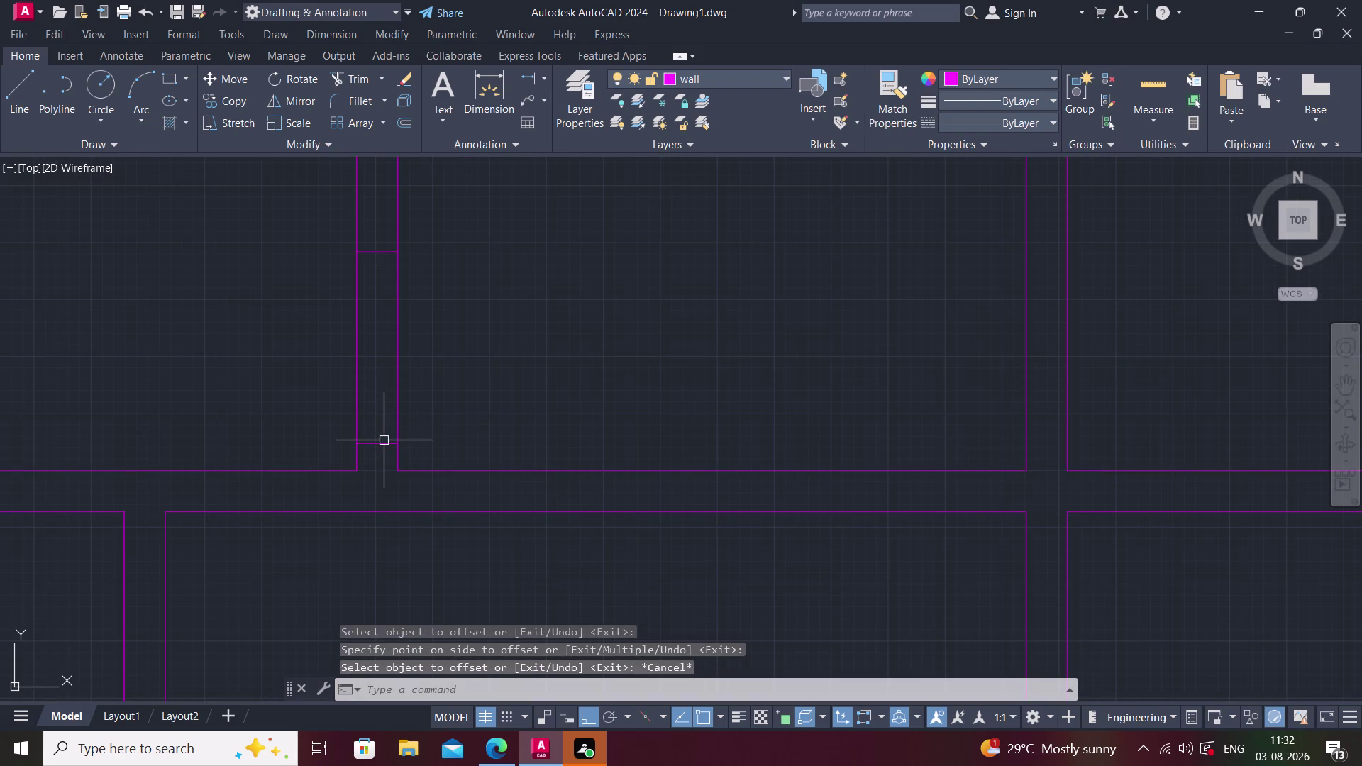
Copy the two jamb lines from the wall corner onto the opposite wall.
click(384, 441)
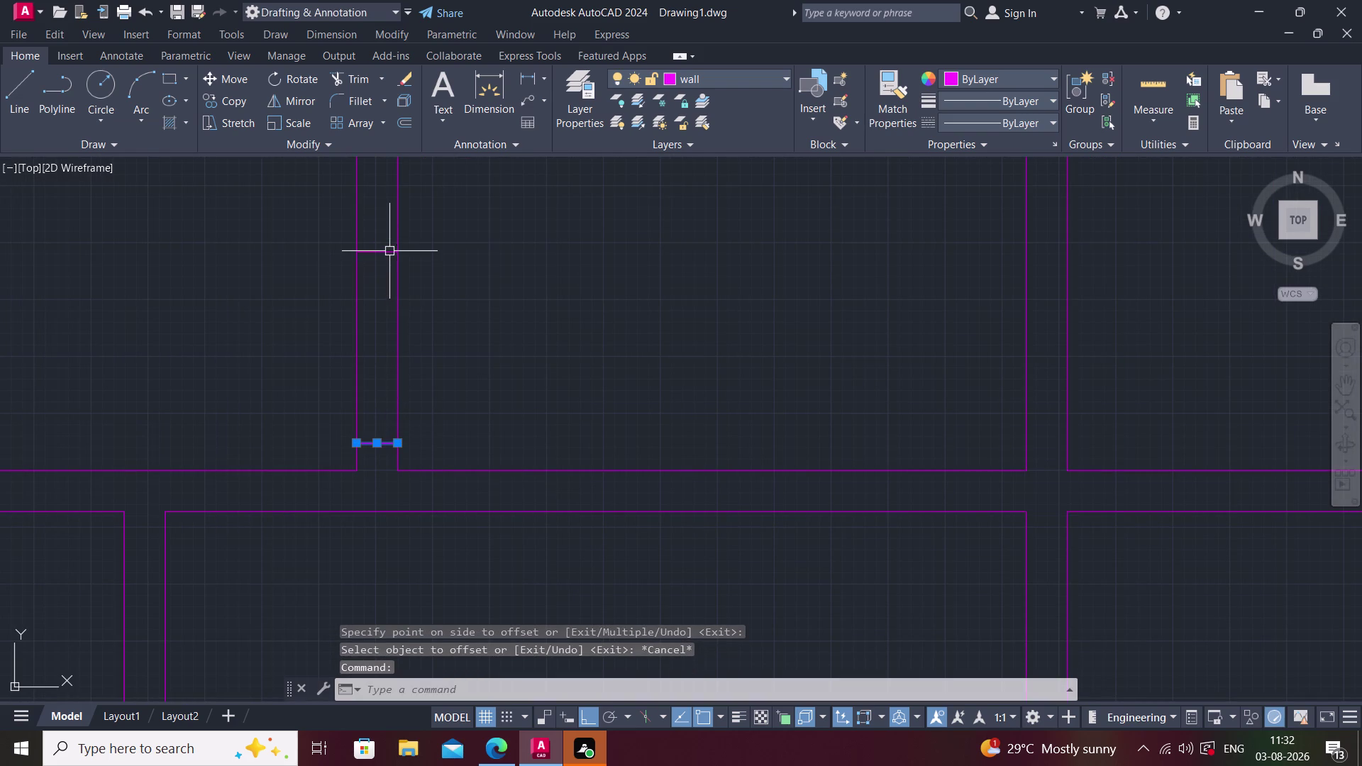
click(388, 250)
text(co)
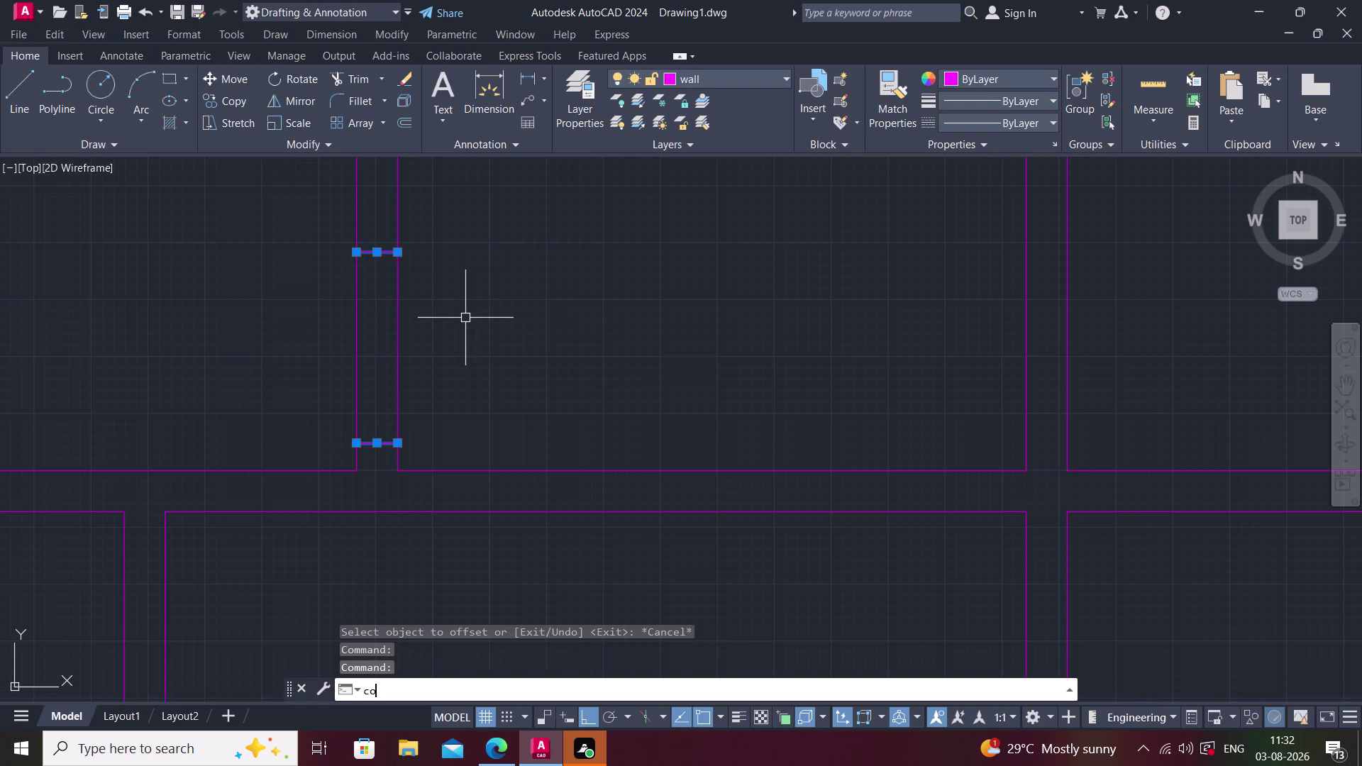
key(space)
click(396, 475)
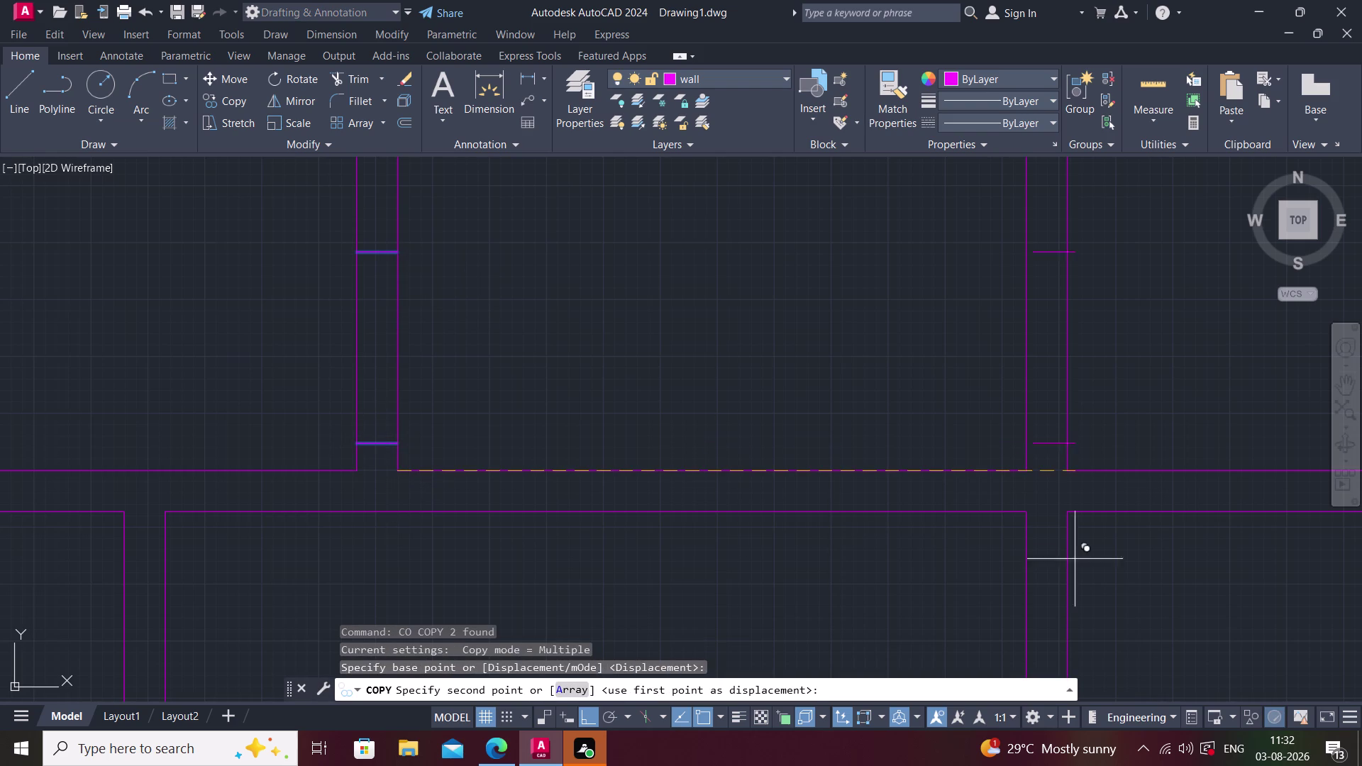
click(1066, 470)
key(Escape)
Pan and zoom across the magenta floor plan to review the rooms.
middle_drag(1078, 459, 956, 514)
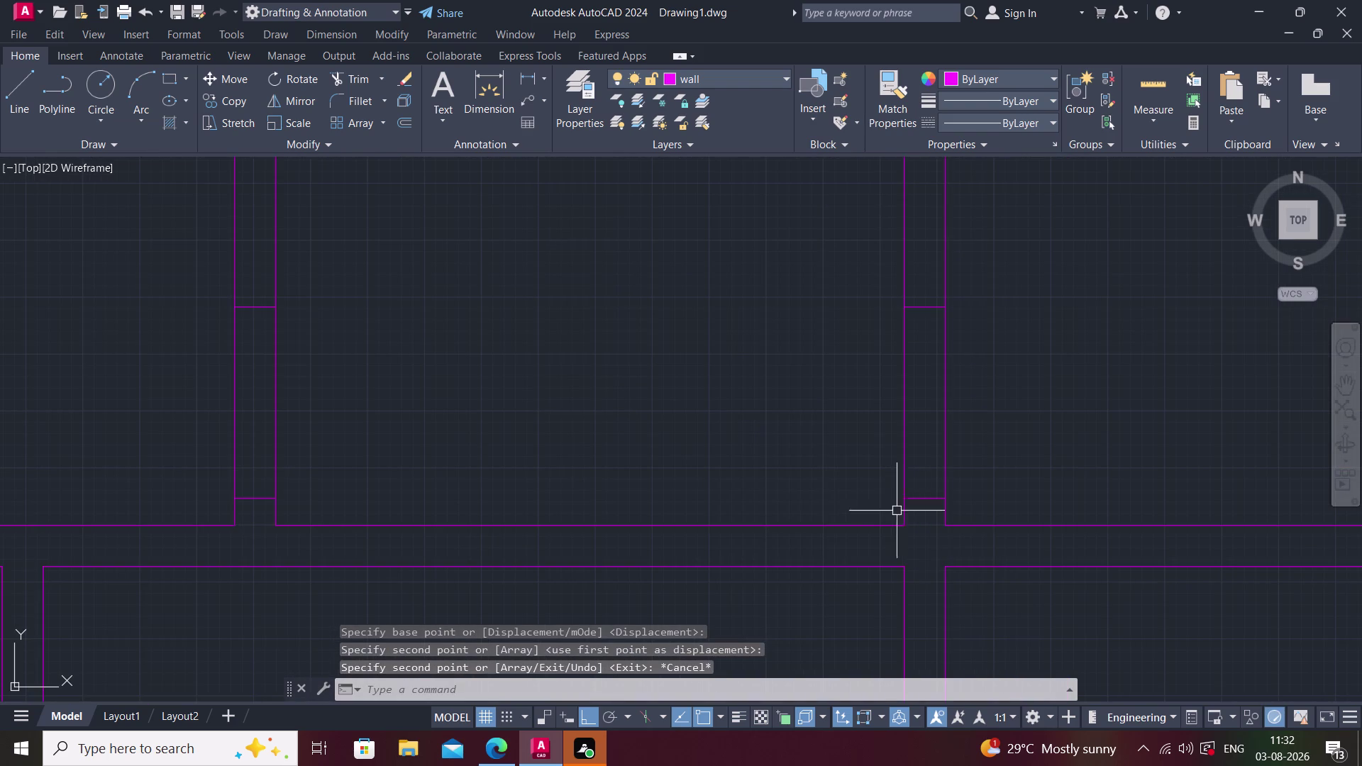
scroll(down, 3)
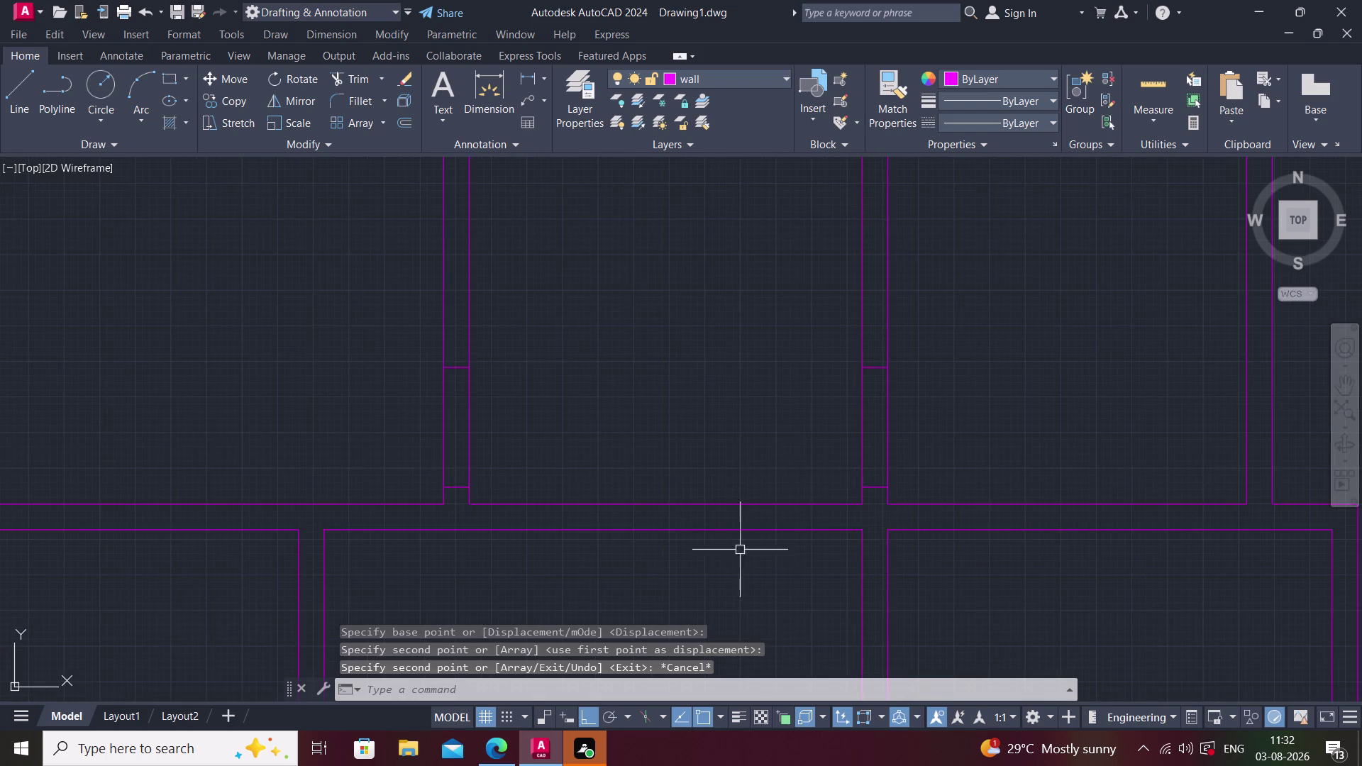
scroll(down, 3)
middle_drag(680, 567, 517, 248)
scroll(down, 3)
scroll(down, 3)
middle_drag(529, 314, 555, 376)
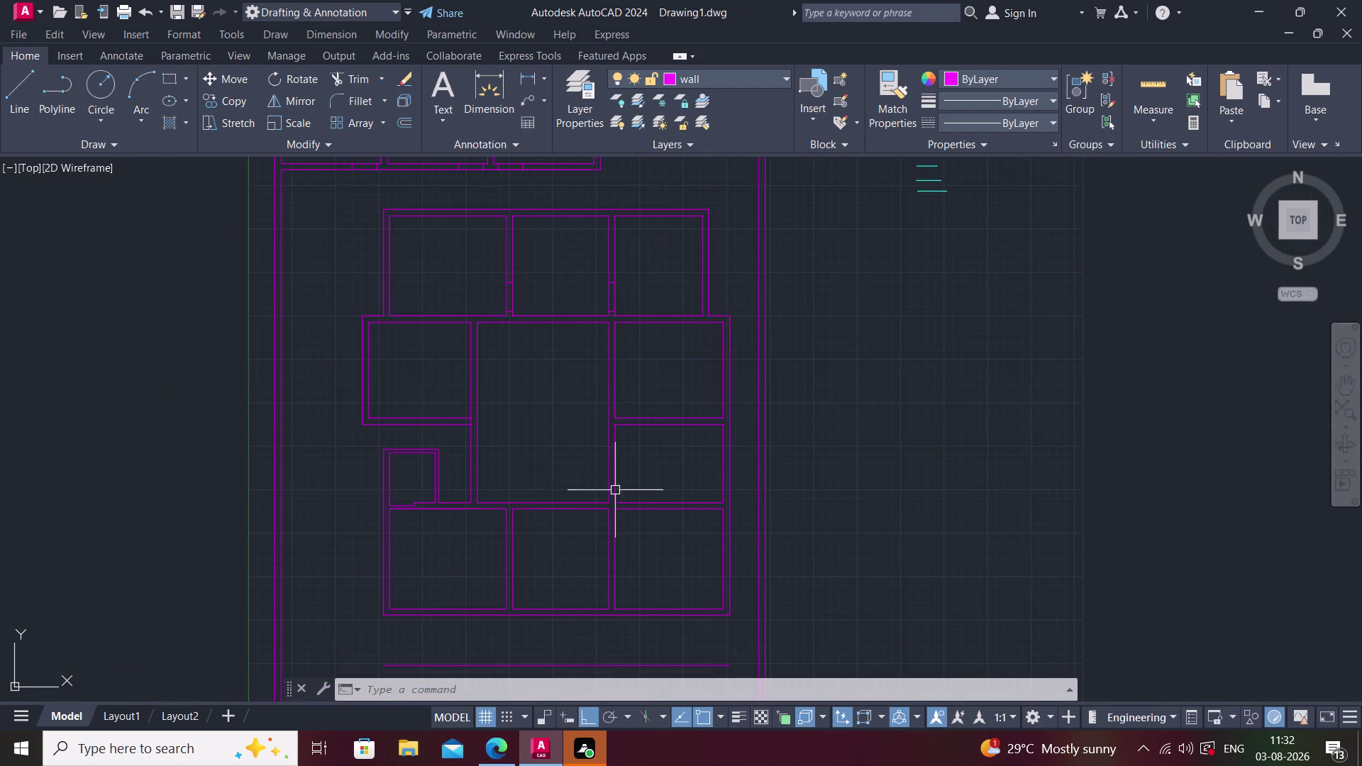
scroll(up, 3)
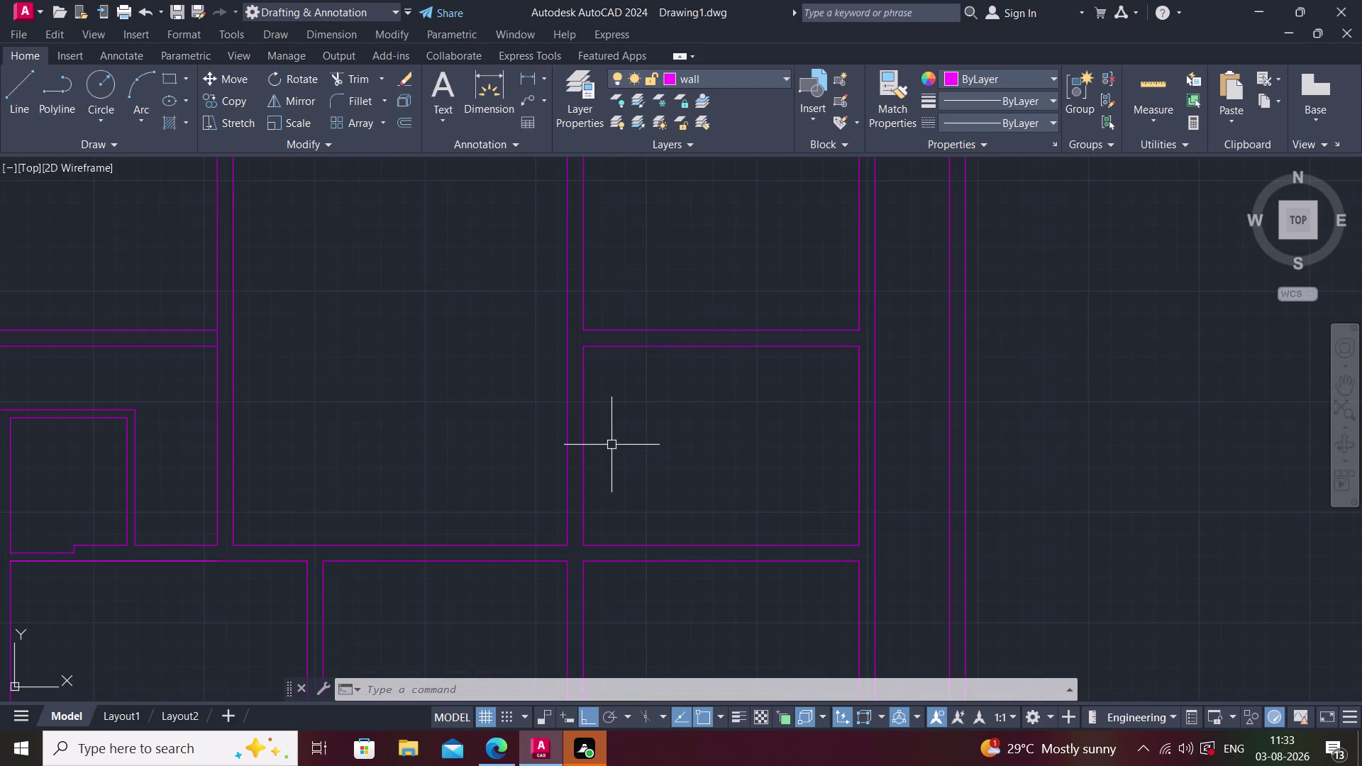
Draw an opening edge line across the wall, 6" from the corner.
text(l)
key(space)
scroll(up, 3)
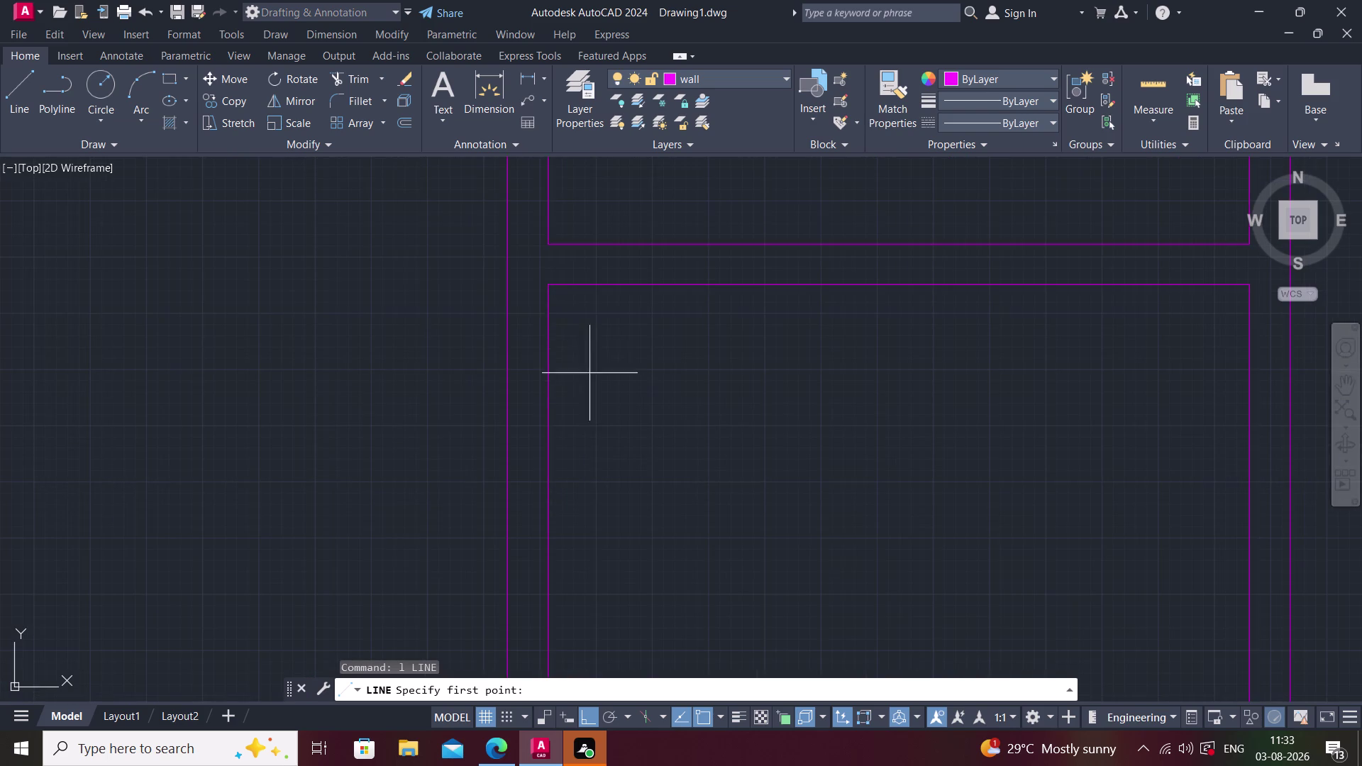
key(t)
text(k)
key(space)
click(549, 245)
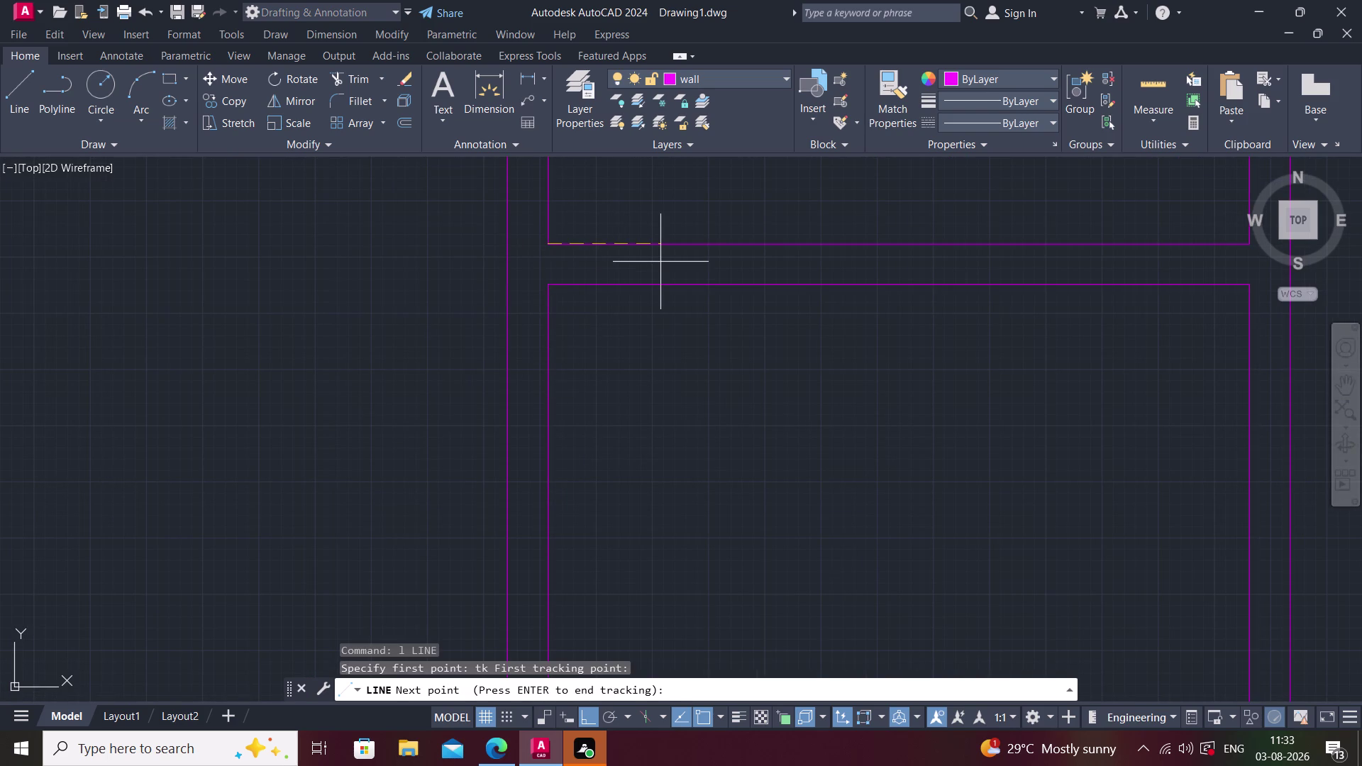
text(6")
key(Return)
key(Return)
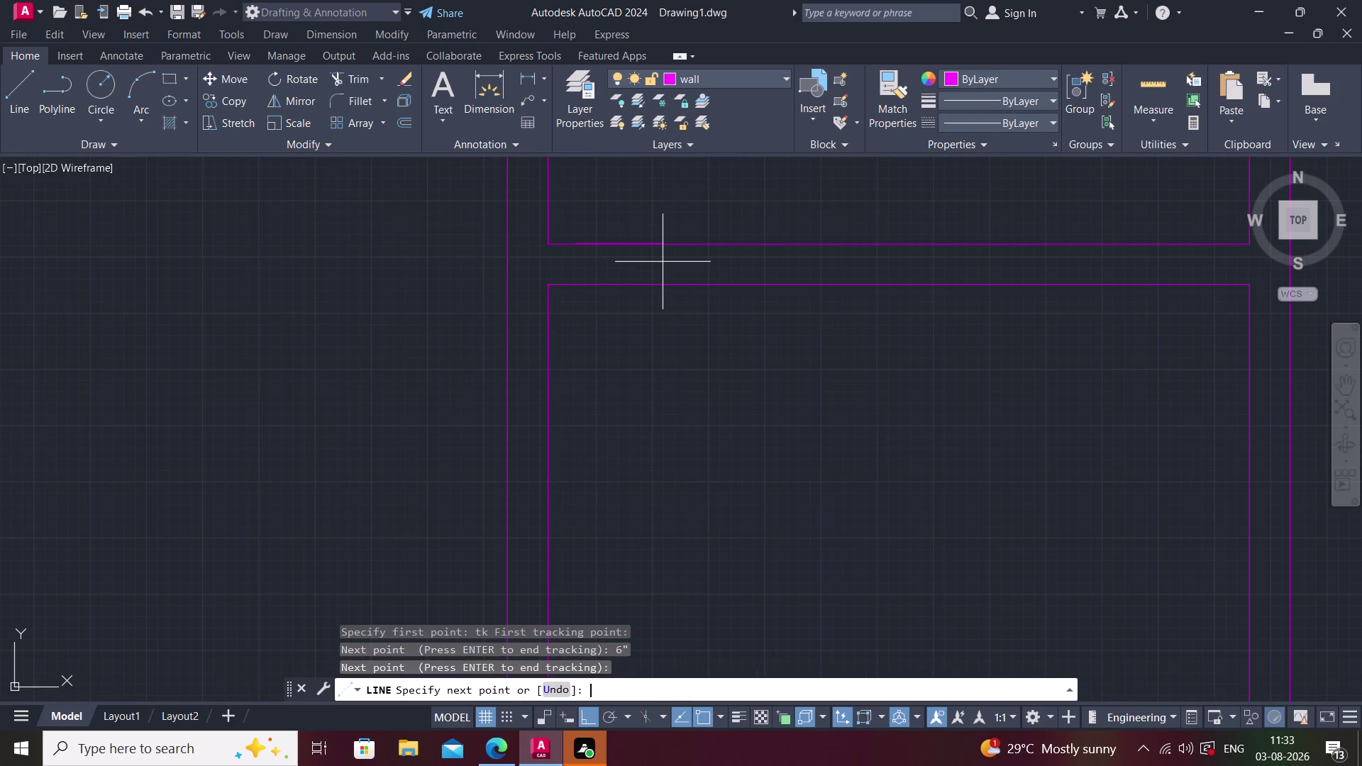
click(575, 286)
key(space)
Offset the edge line 3'6" to the right to form the opening.
text(o)
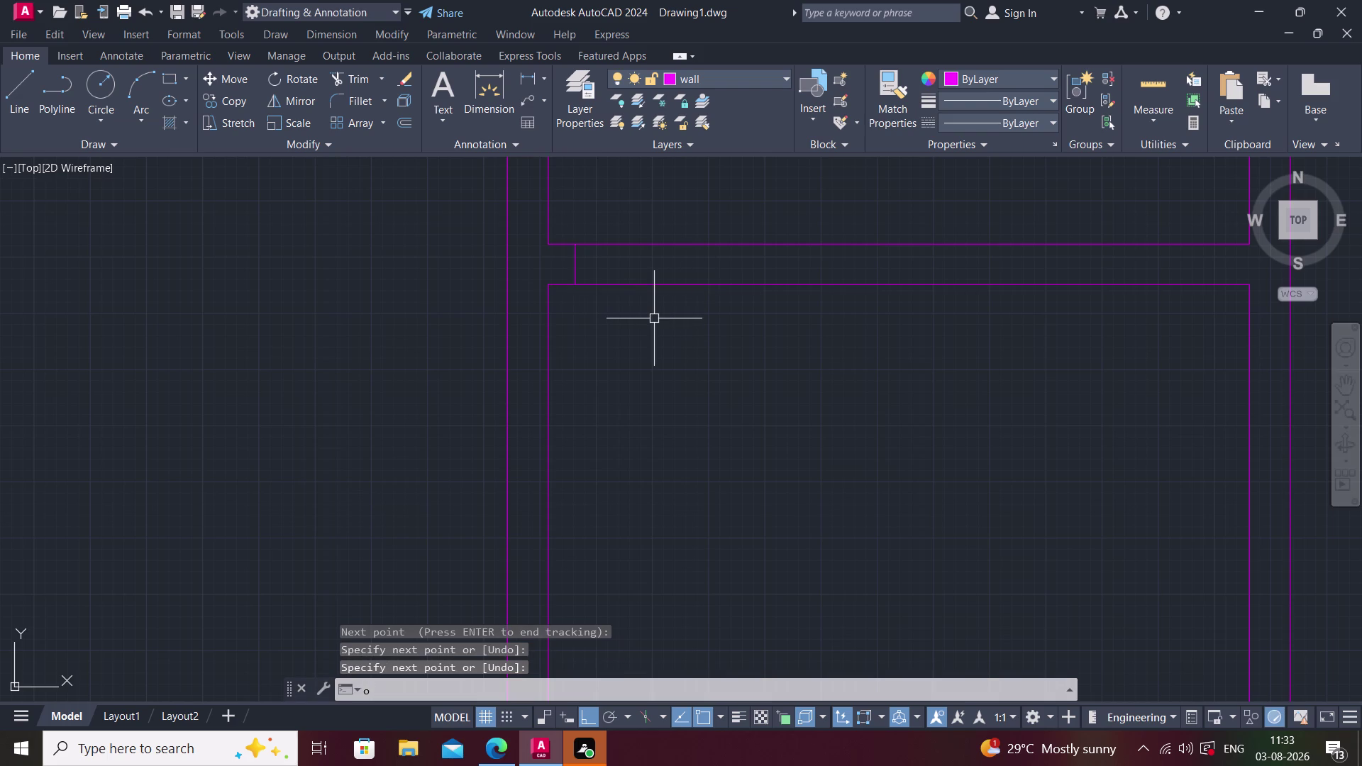
key(space)
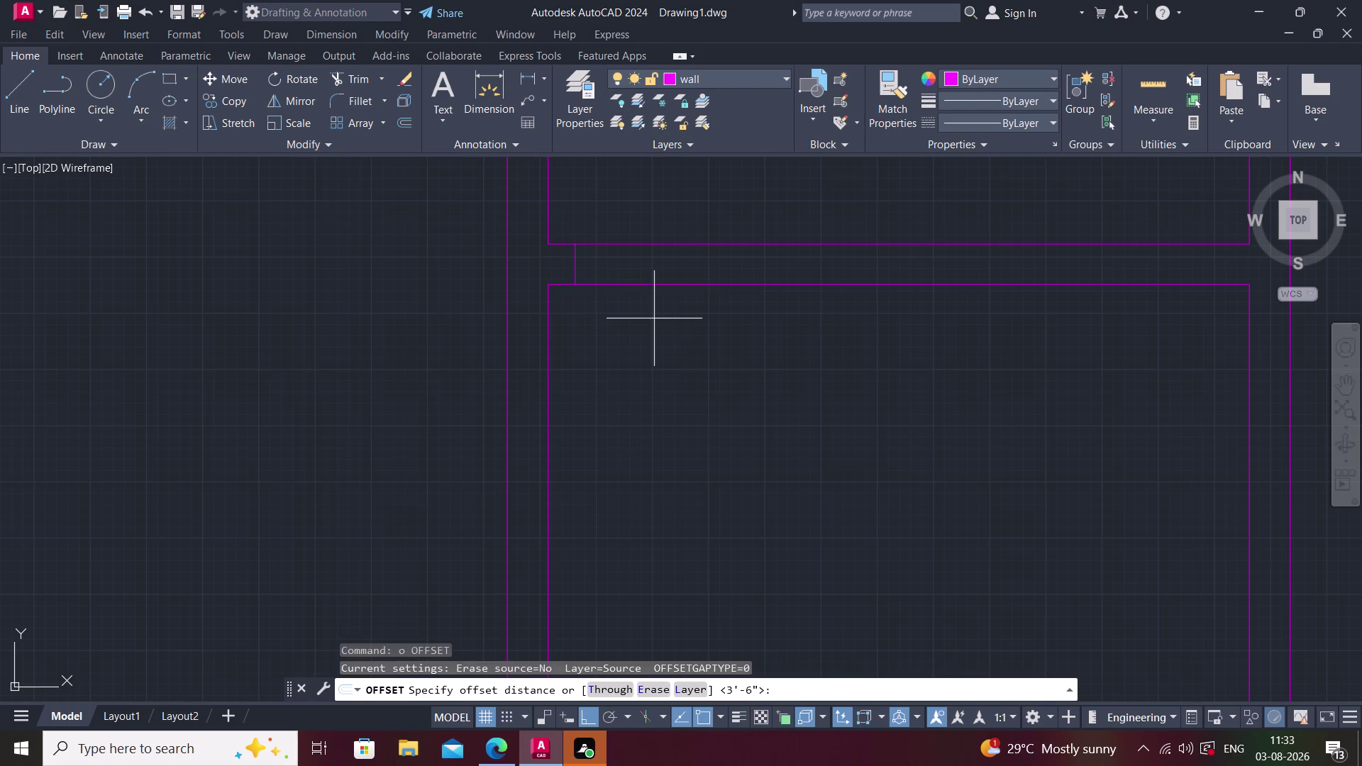
text(3'6")
key(Return)
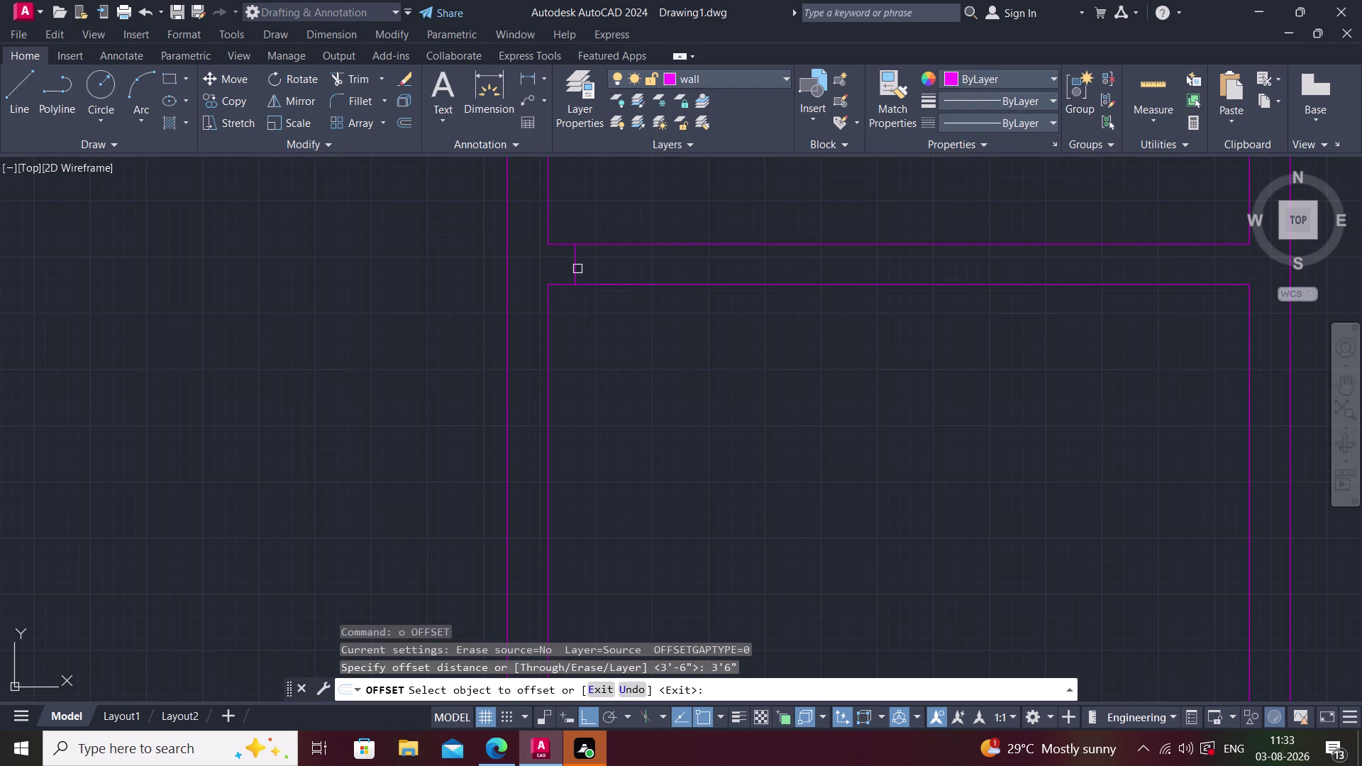
click(573, 268)
click(739, 273)
middle_drag(707, 295, 671, 341)
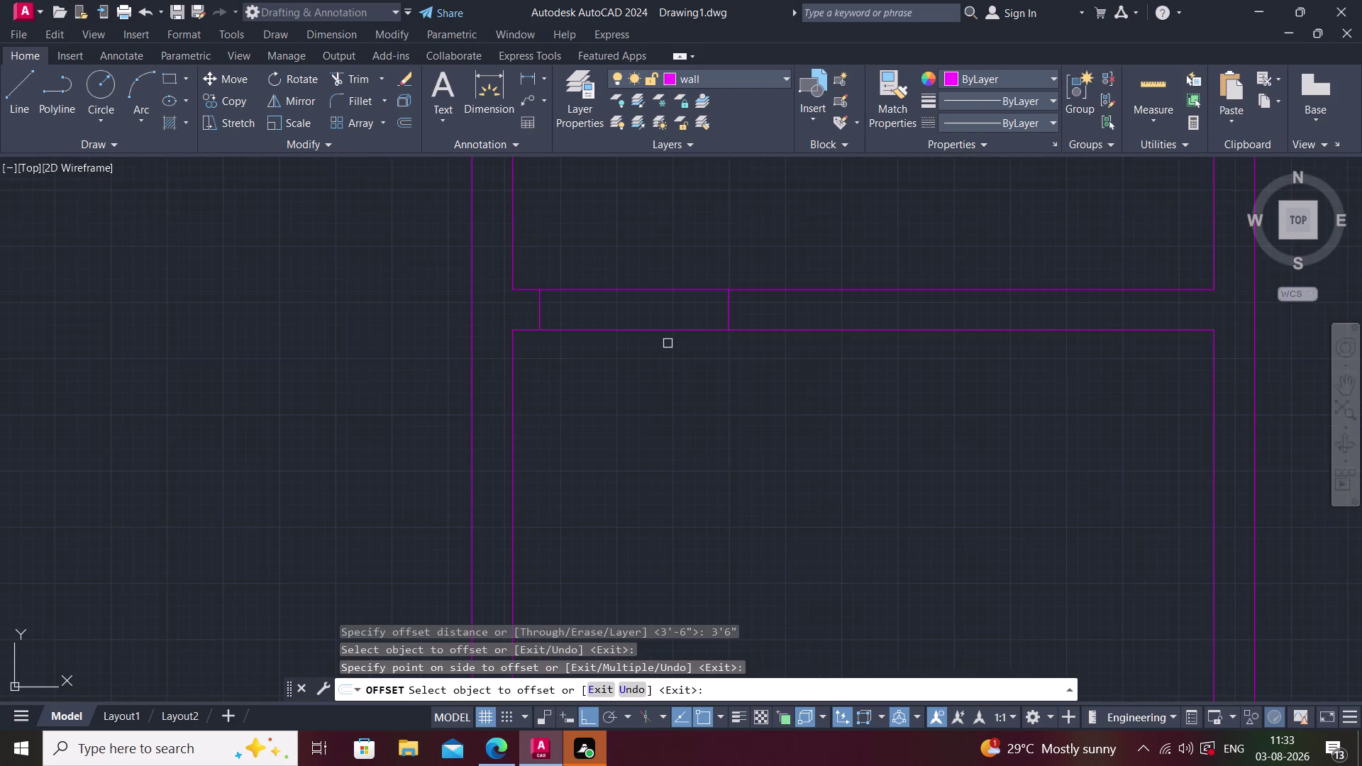
scroll(down, 3)
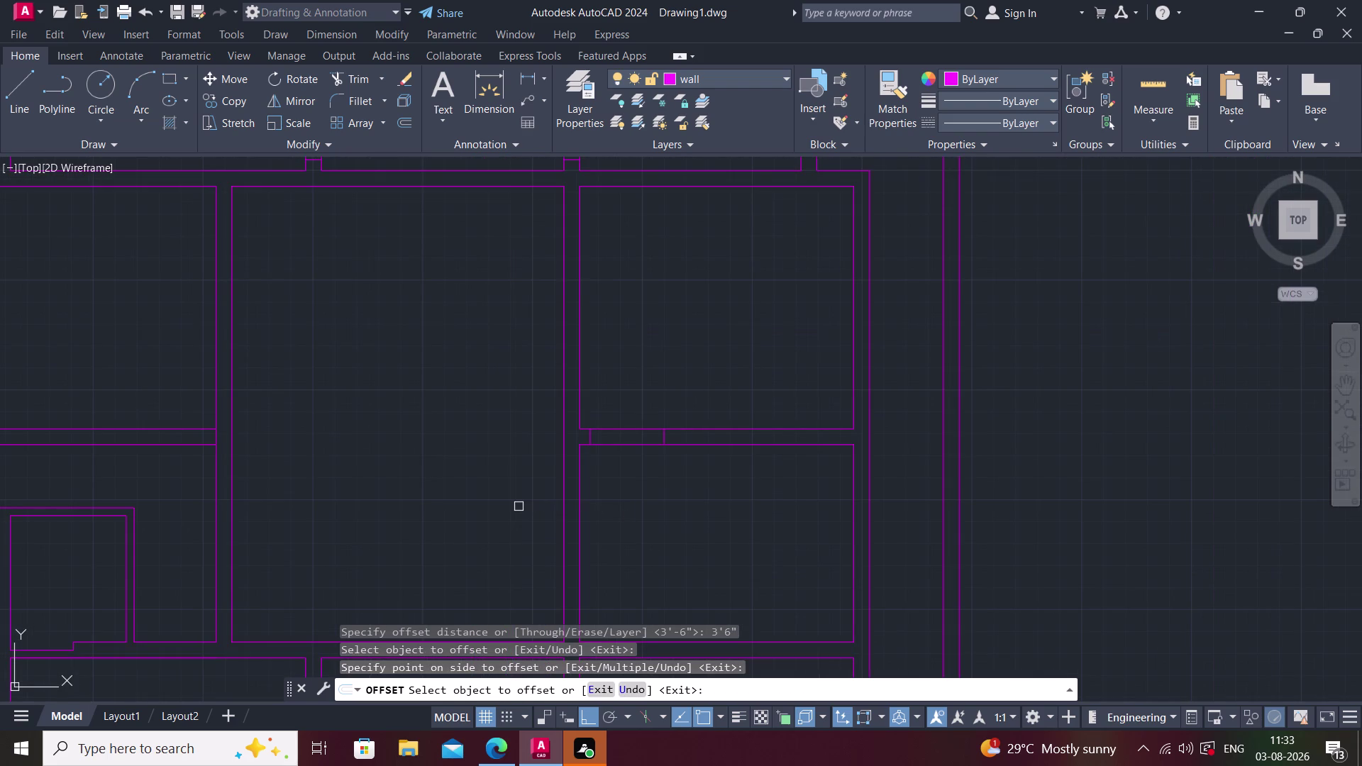
key(Escape)
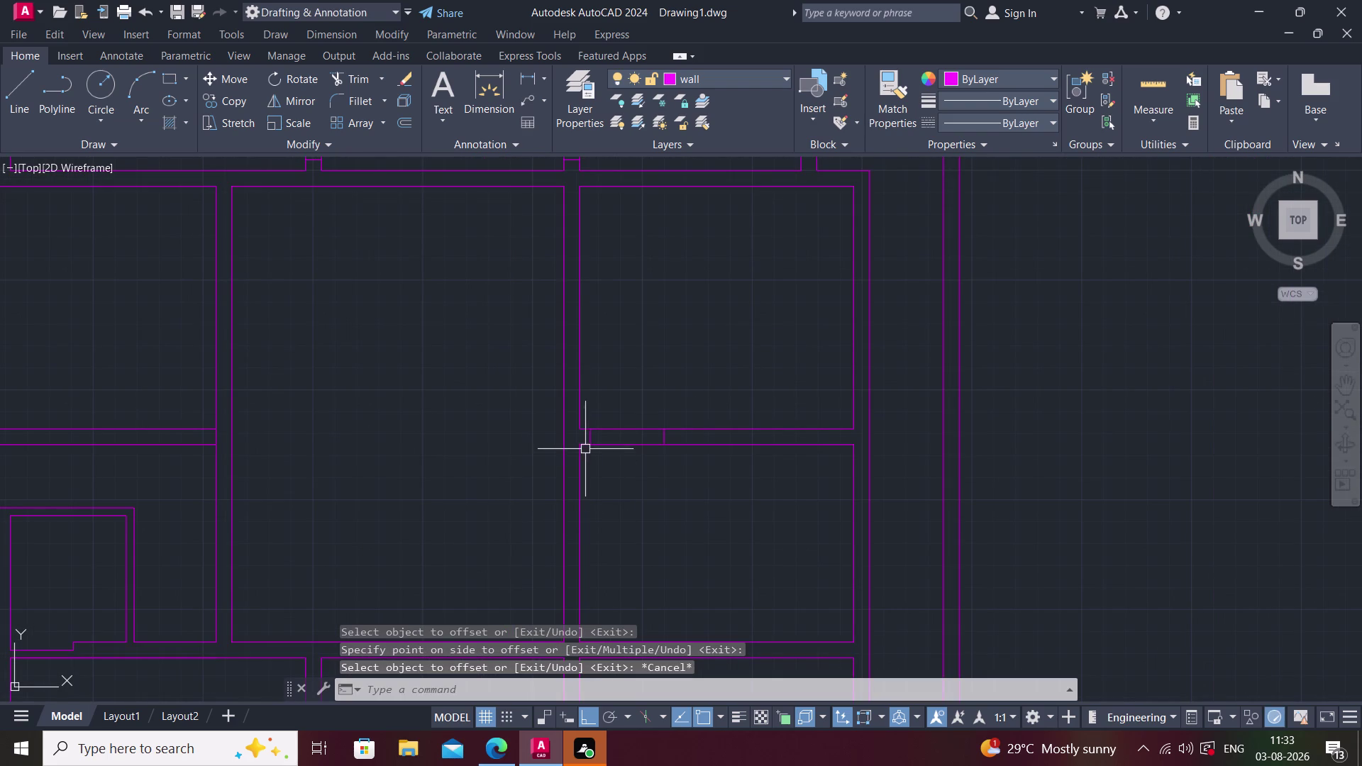
Mirror both edge lines about the plan's vertical midline, keeping the originals.
click(588, 438)
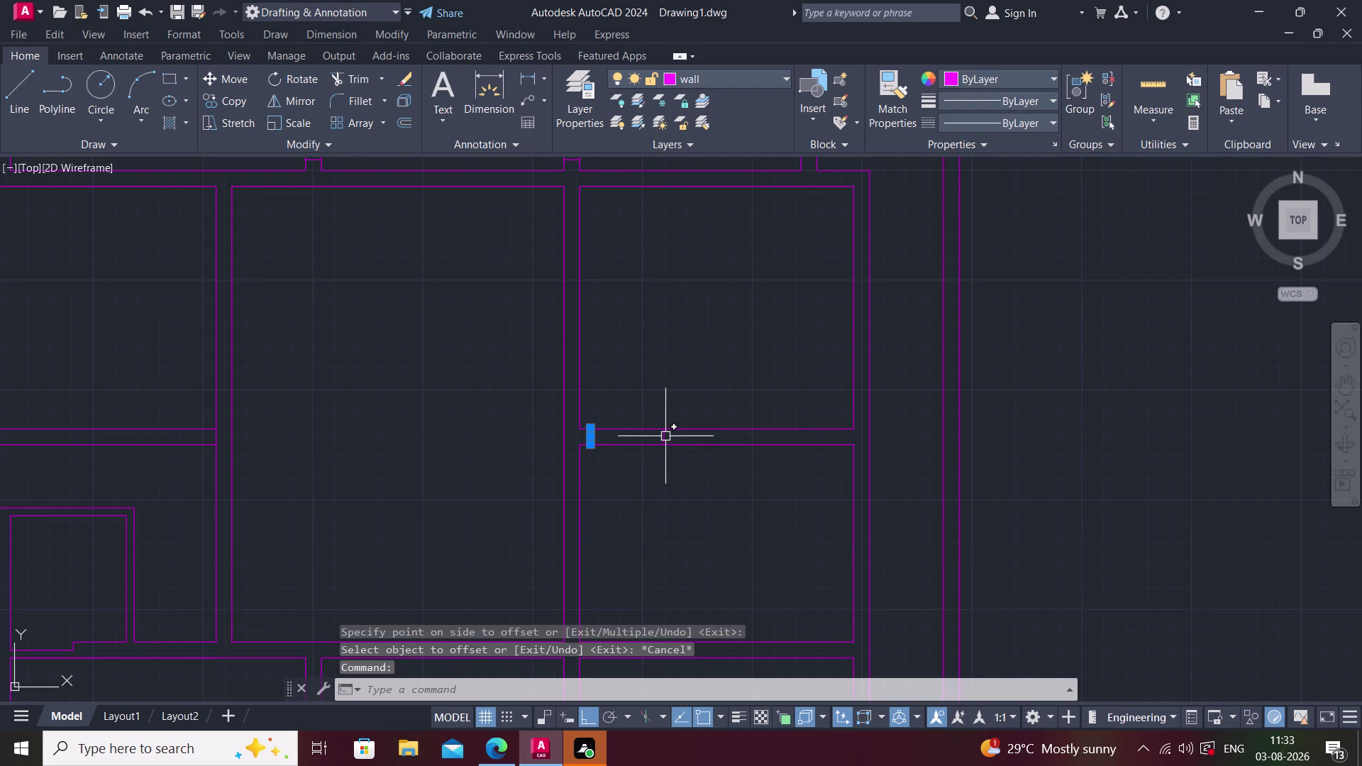
click(666, 436)
key(m)
text(i)
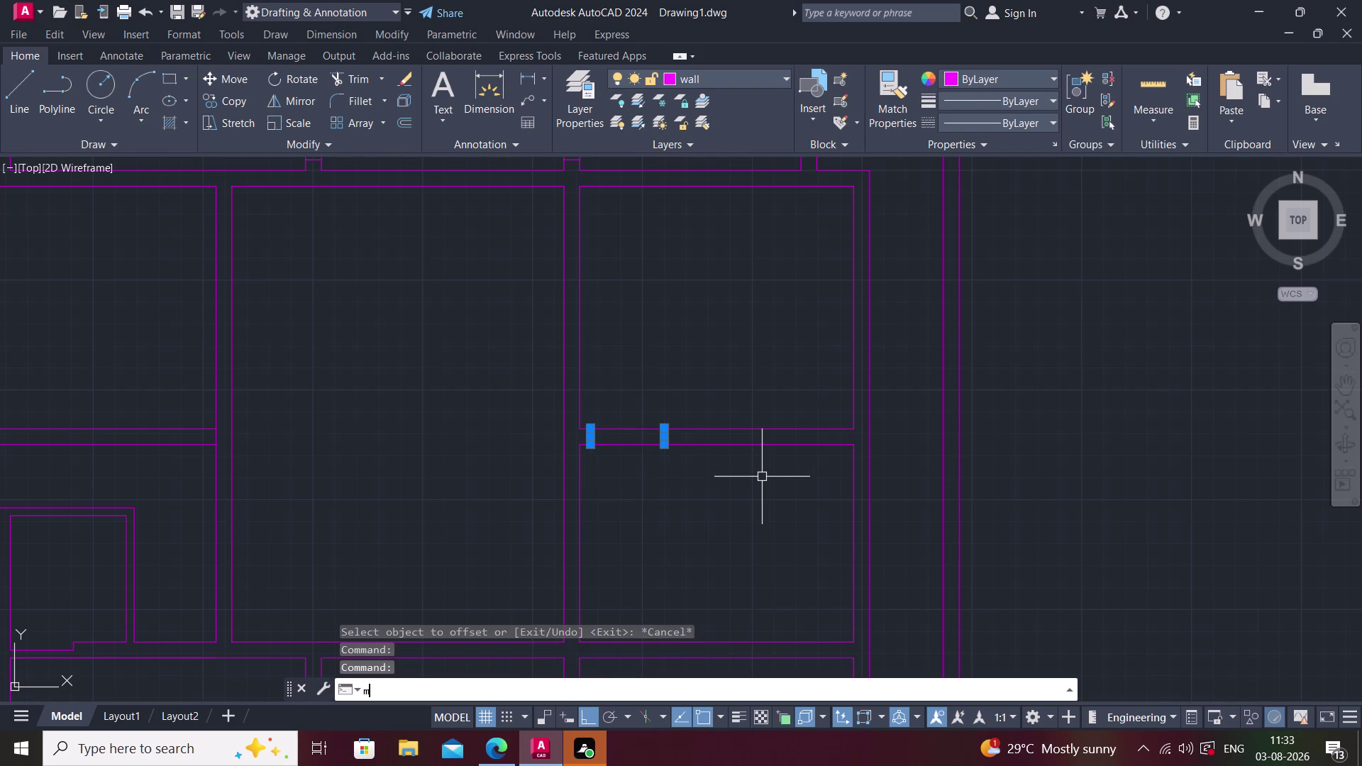
key(space)
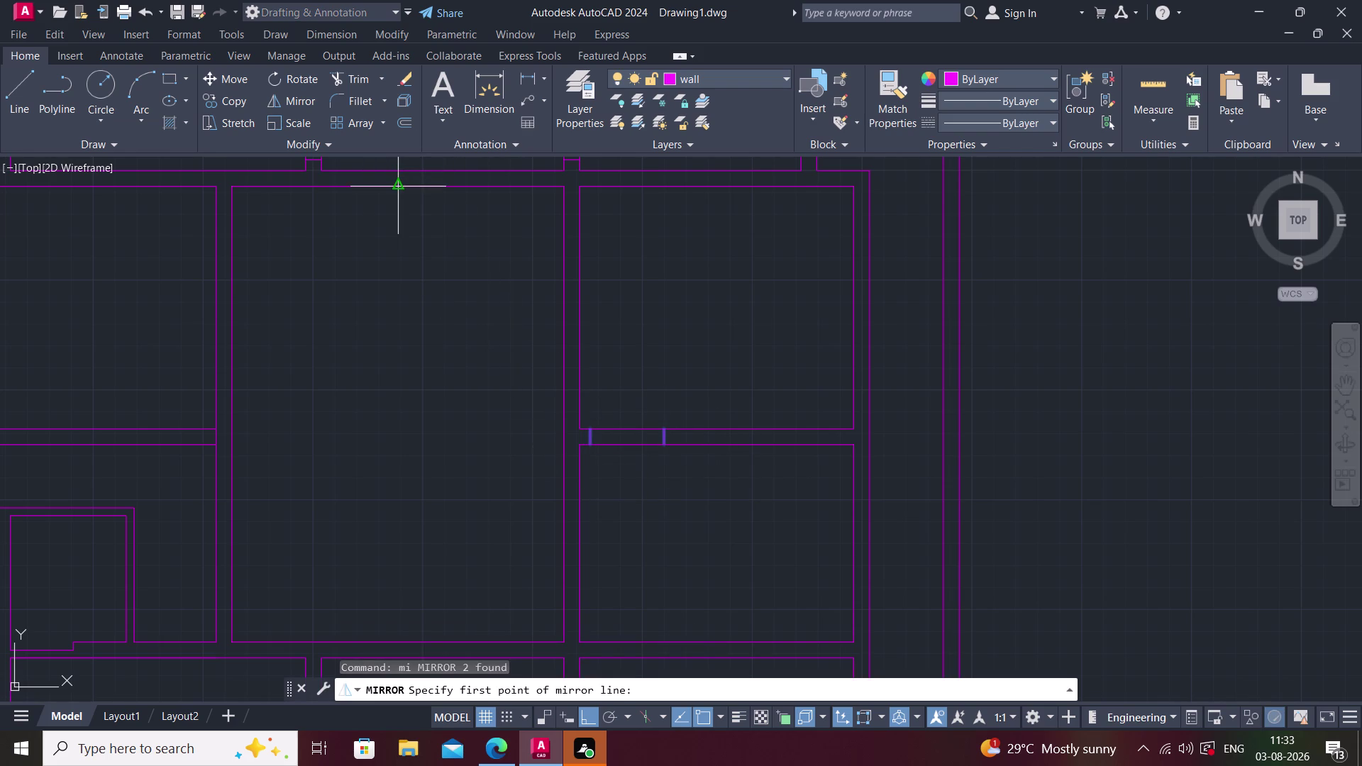
click(400, 190)
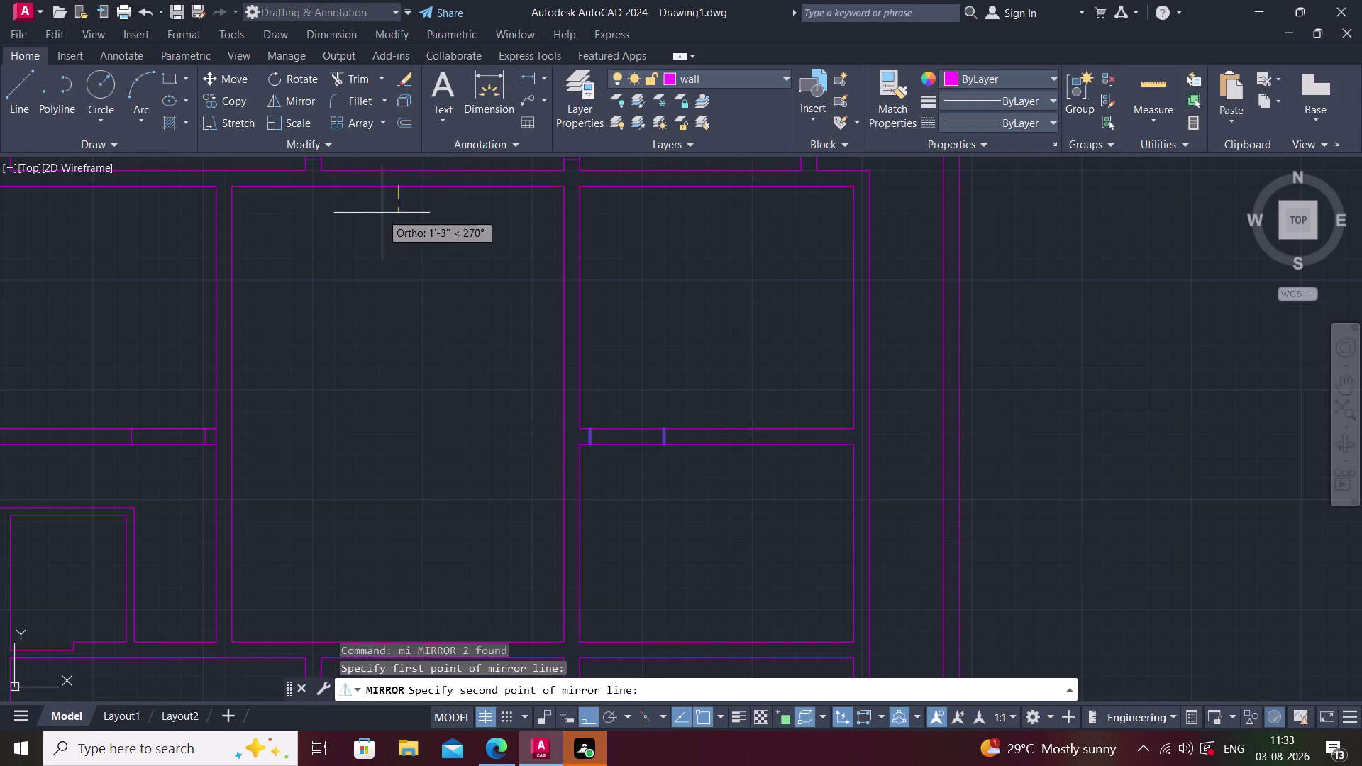
scroll(down, 3)
middle_drag(376, 240, 434, 462)
middle_drag(404, 376, 459, 526)
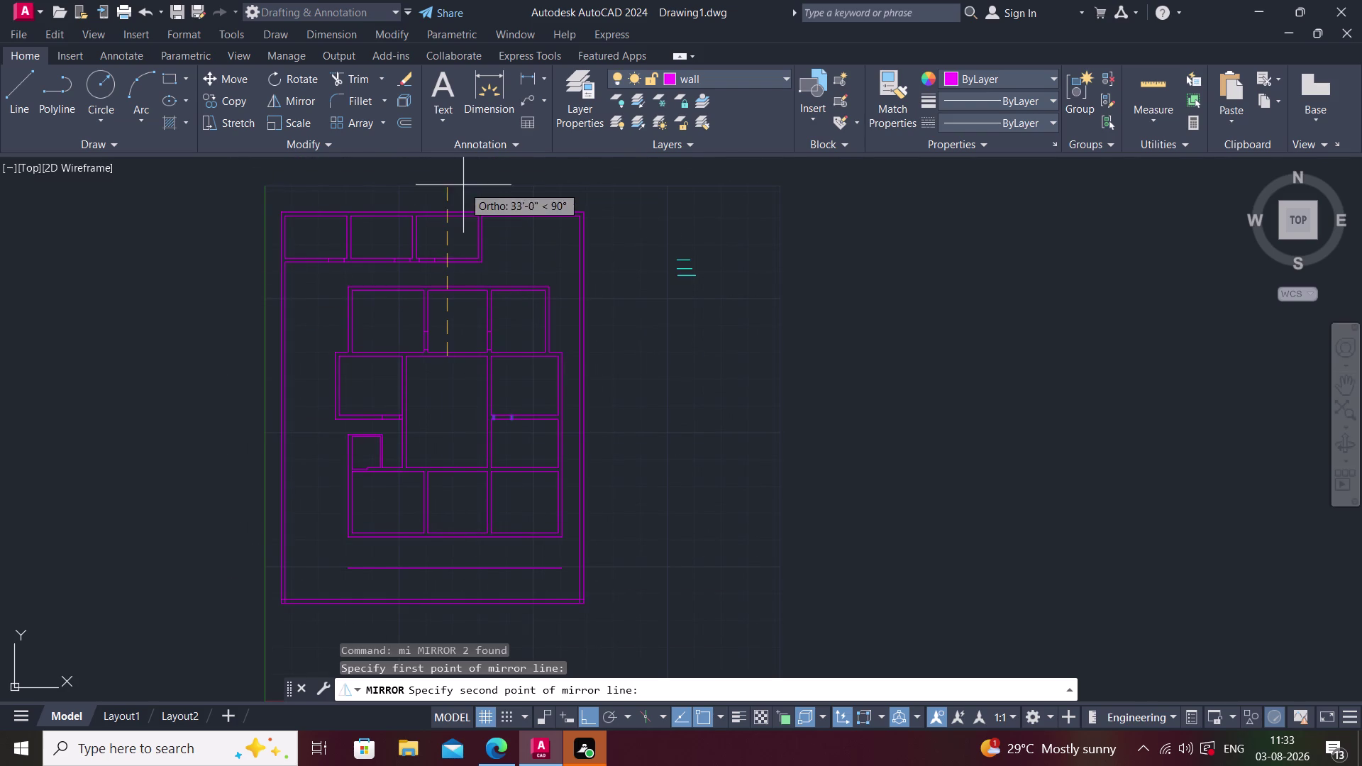
click(463, 183)
click(584, 691)
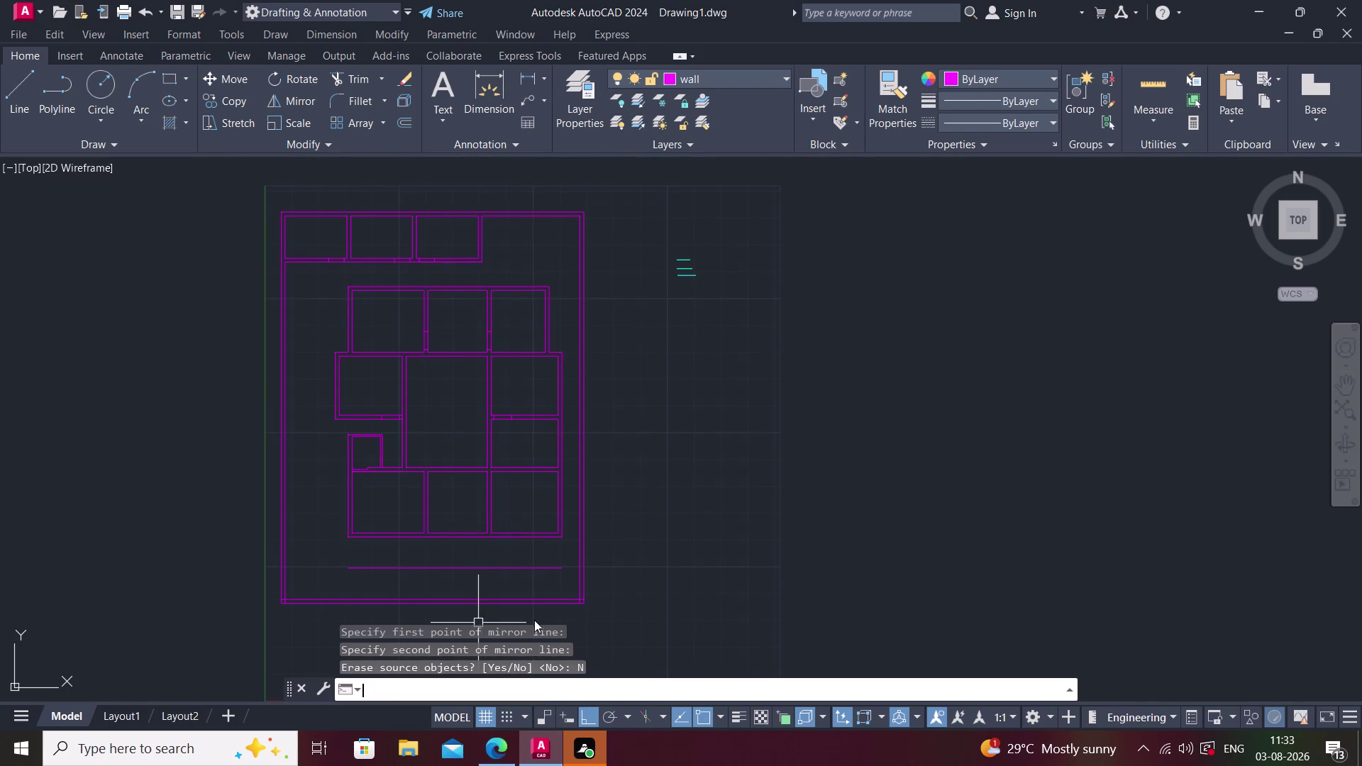
Pan and zoom around the plan to check the mirrored opening.
middle_drag(407, 445, 491, 410)
scroll(up, 3)
scroll(up, 3)
middle_drag(520, 449, 446, 515)
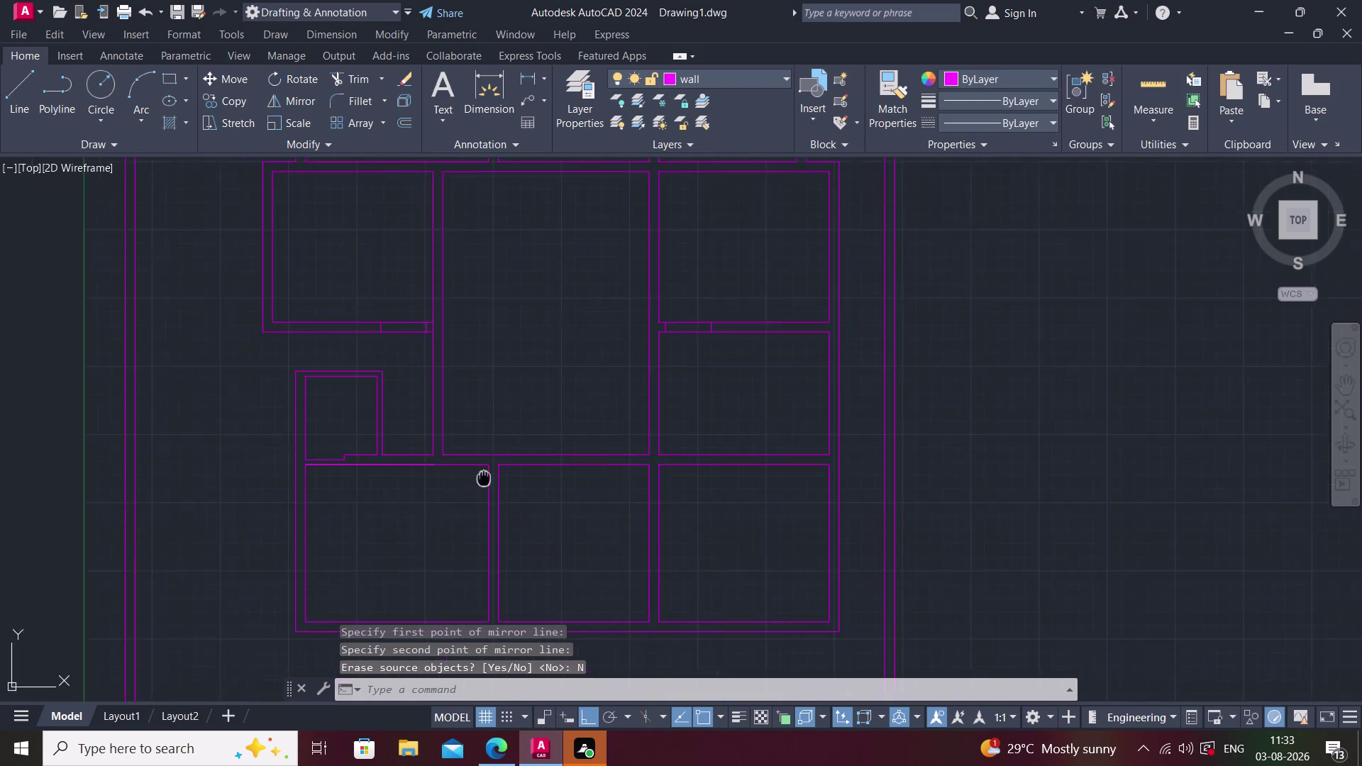
middle_drag(447, 515, 445, 516)
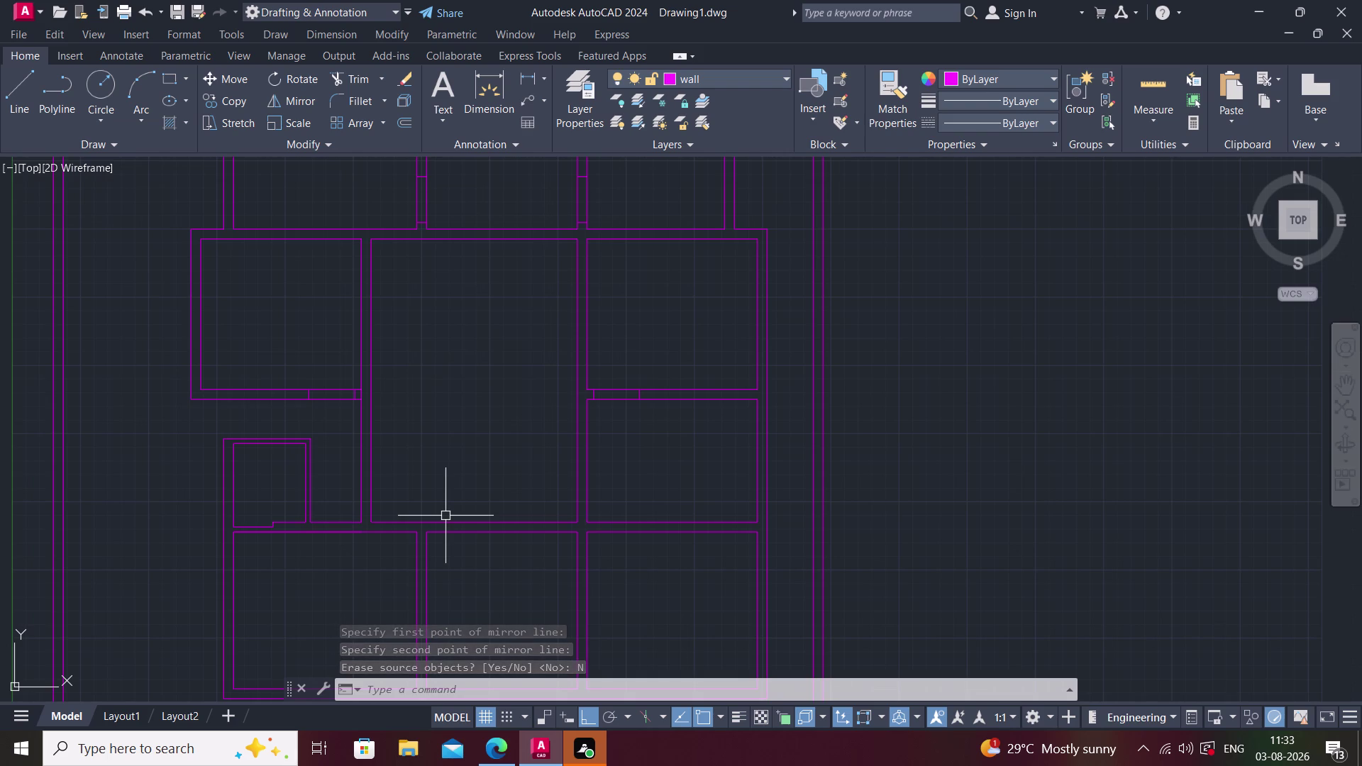
middle_drag(393, 505, 451, 480)
scroll(up, 3)
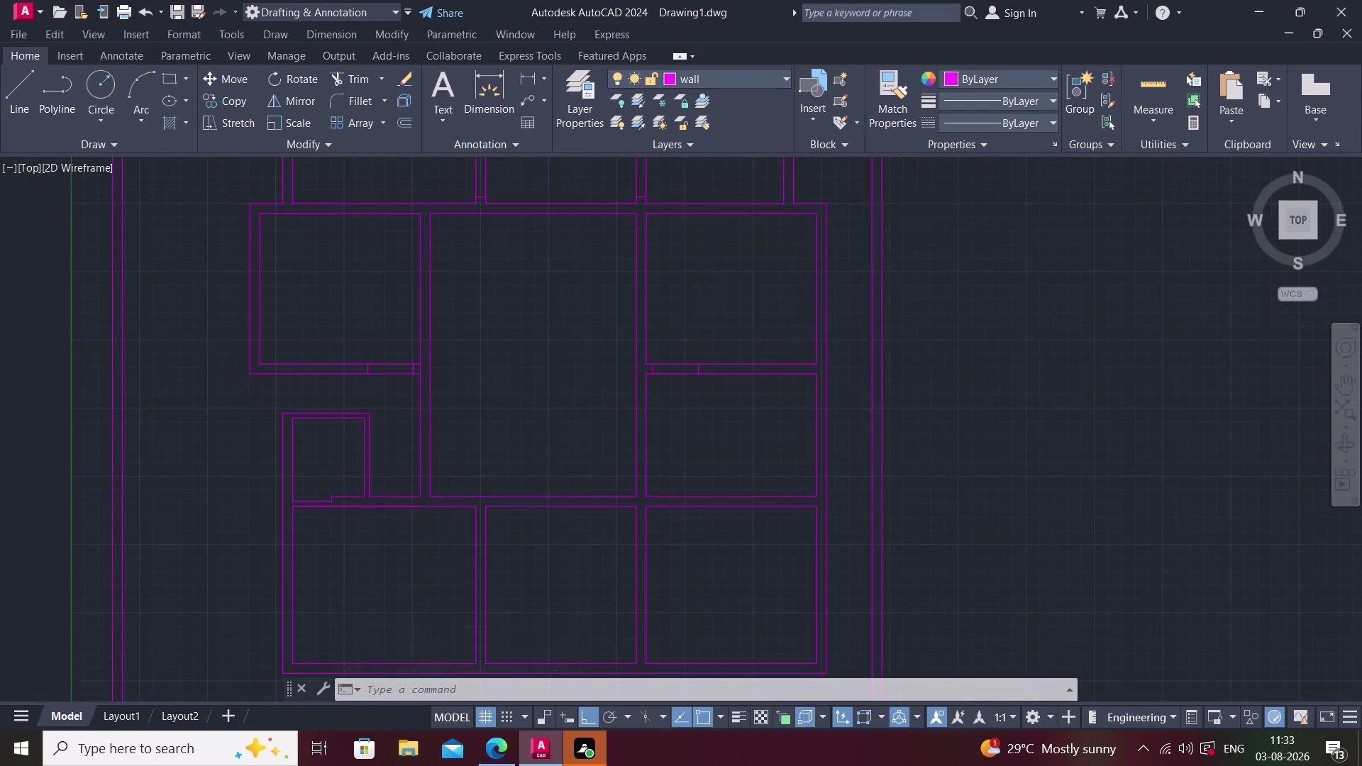
middle_drag(368, 497, 424, 471)
middle_drag(577, 493, 482, 524)
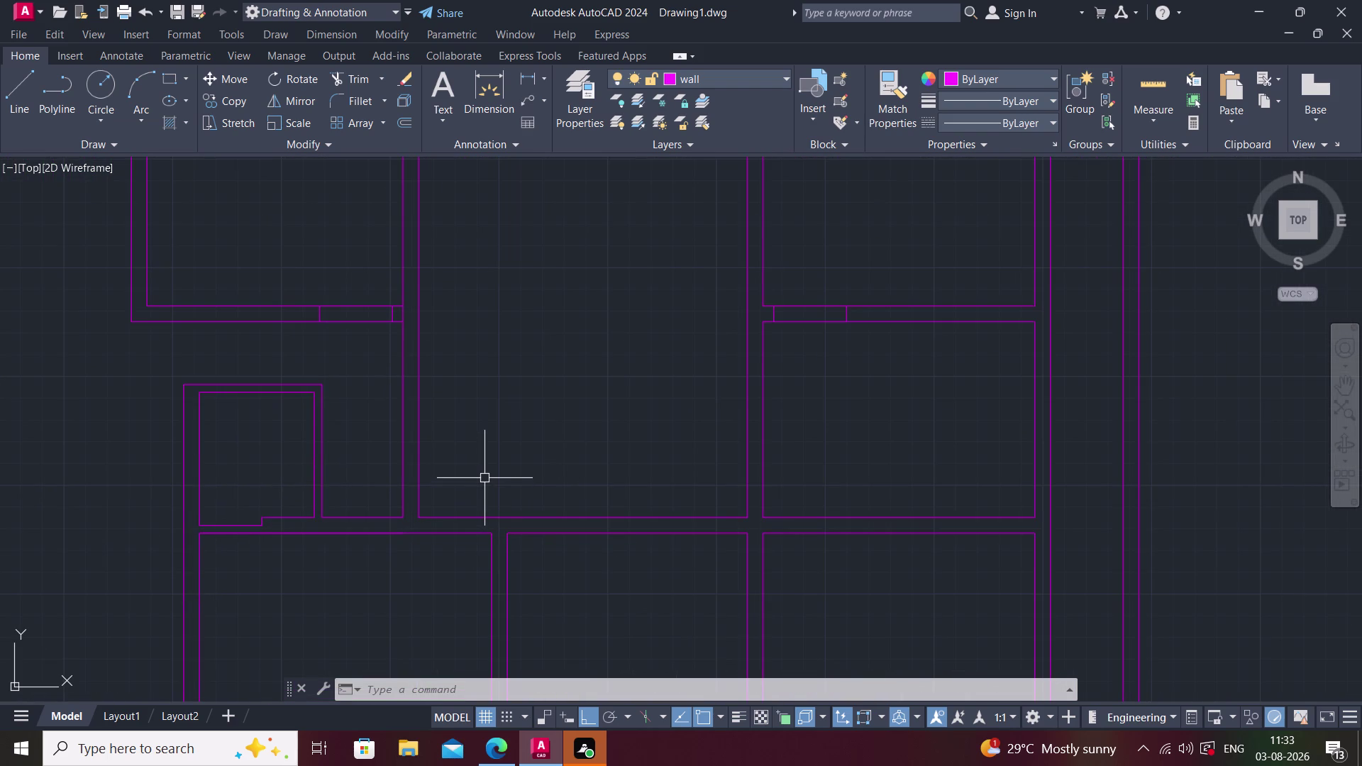
middle_drag(485, 477, 435, 534)
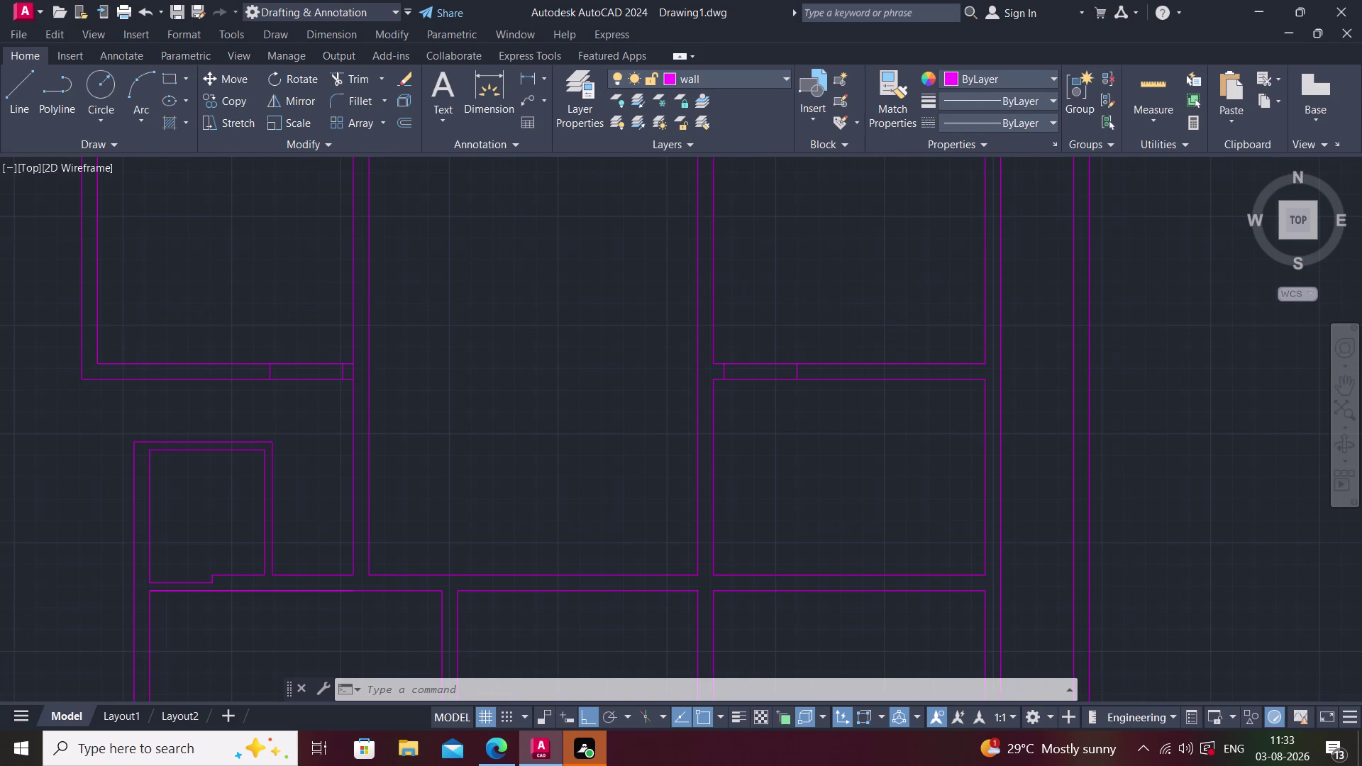
middle_drag(459, 492, 416, 568)
scroll(down, 3)
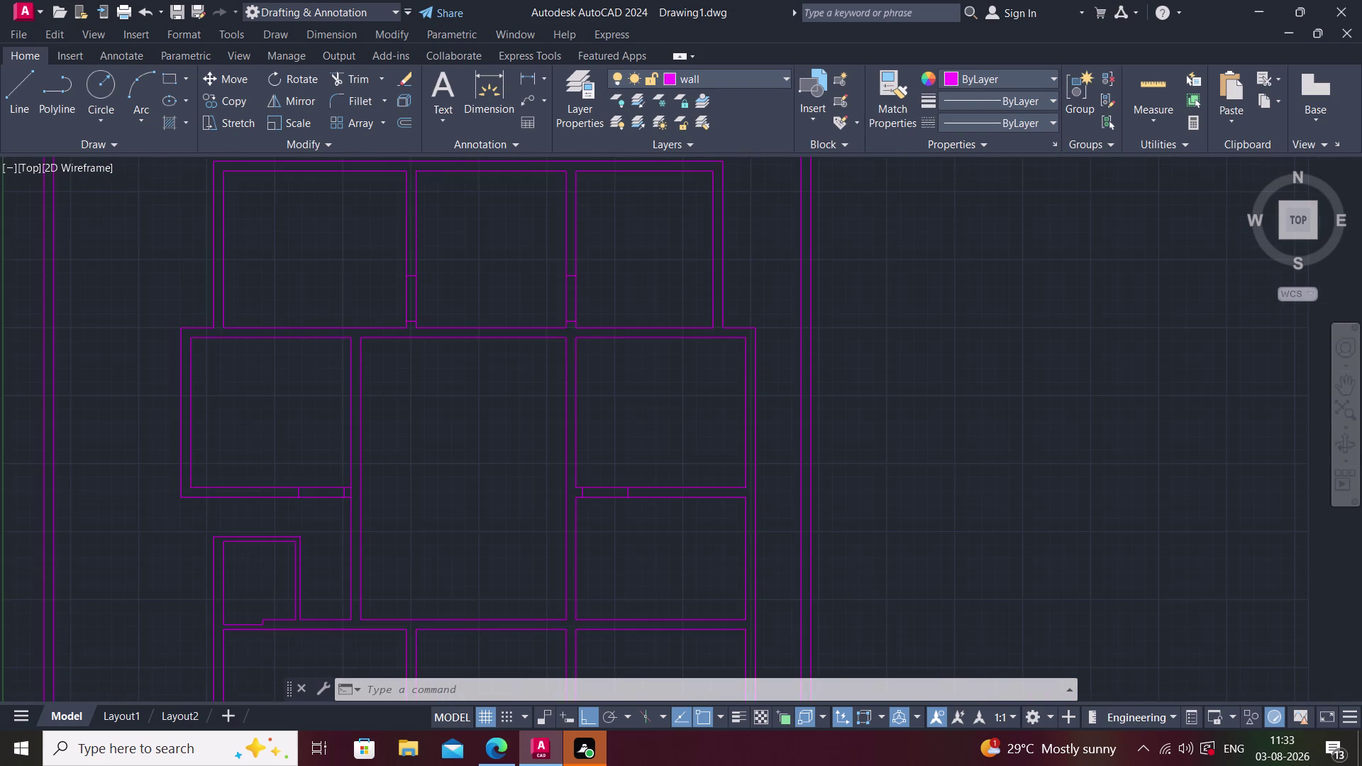
middle_drag(393, 570, 434, 479)
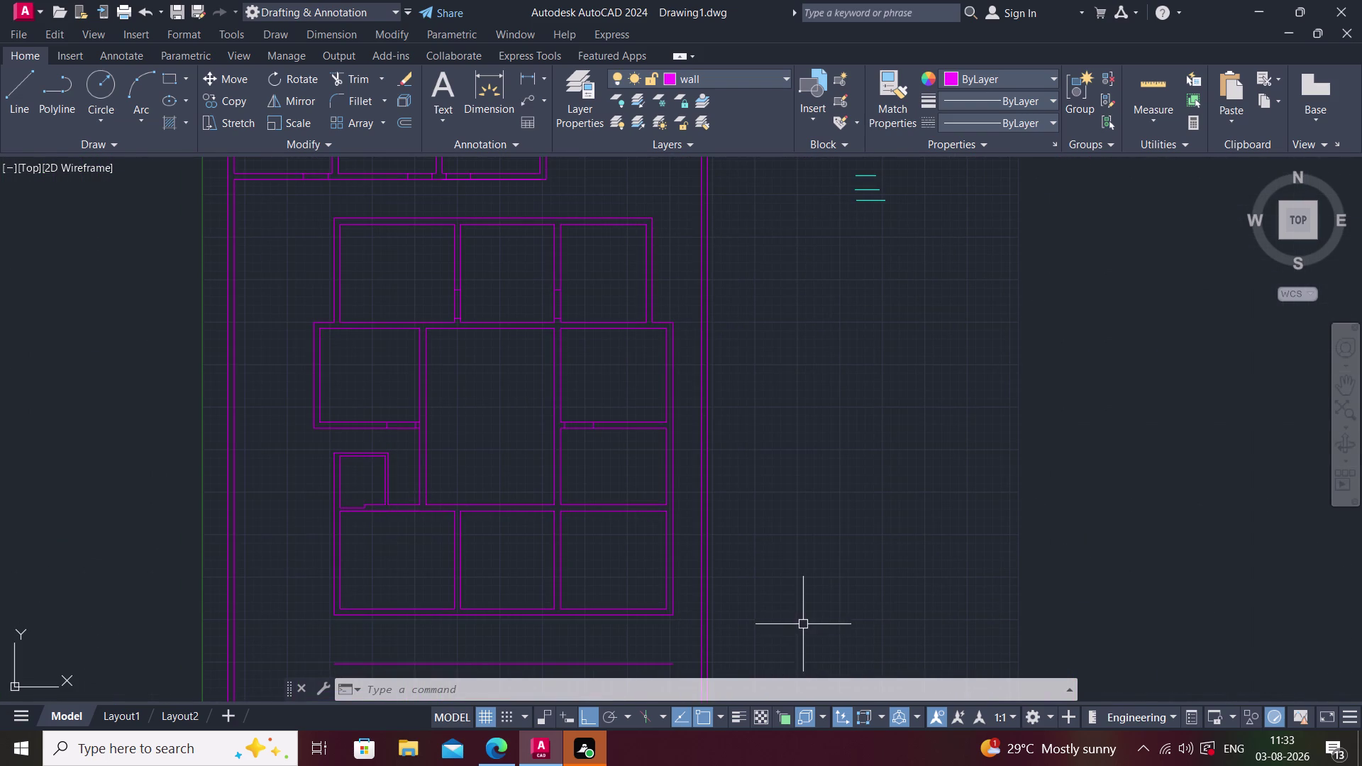
scroll(up, 3)
scroll(up, 3)
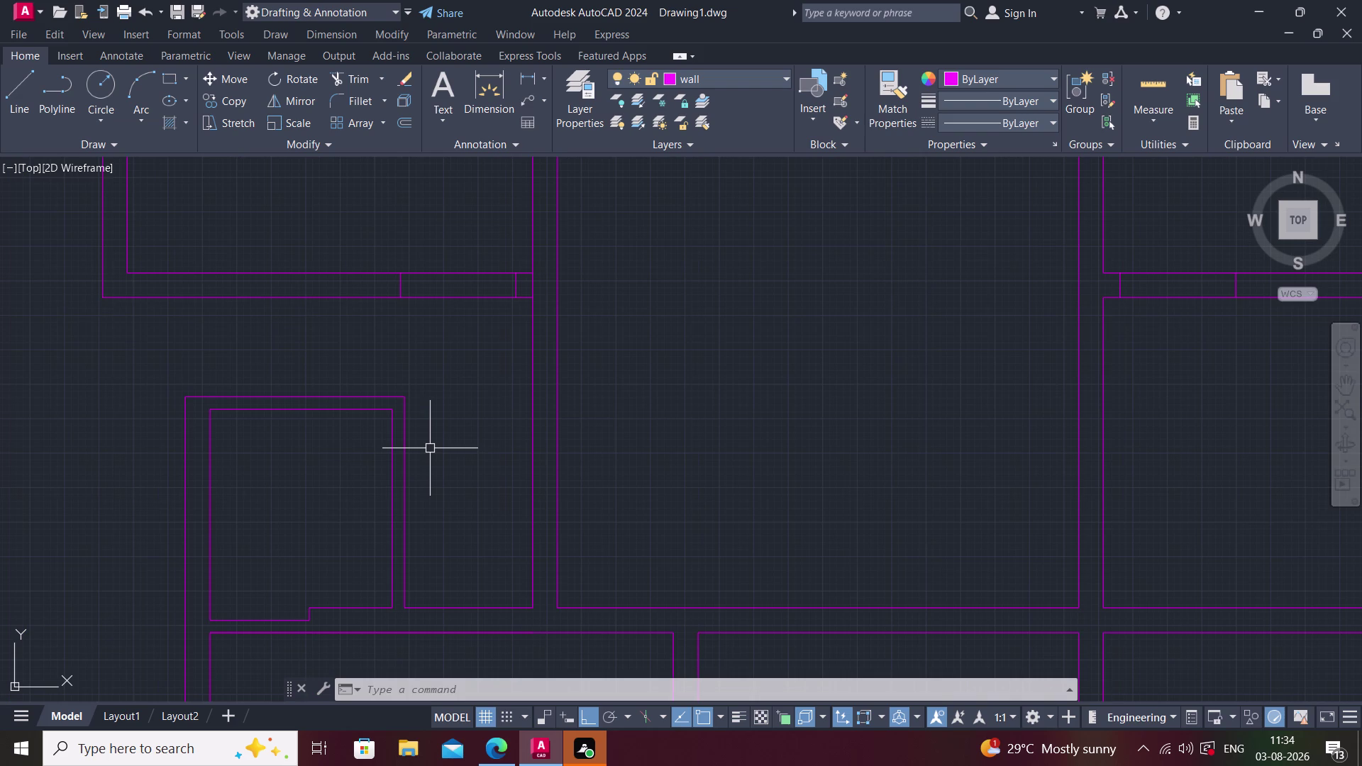
Start a line tracked 6" from the inner wall corner, then cancel it.
text(l tk)
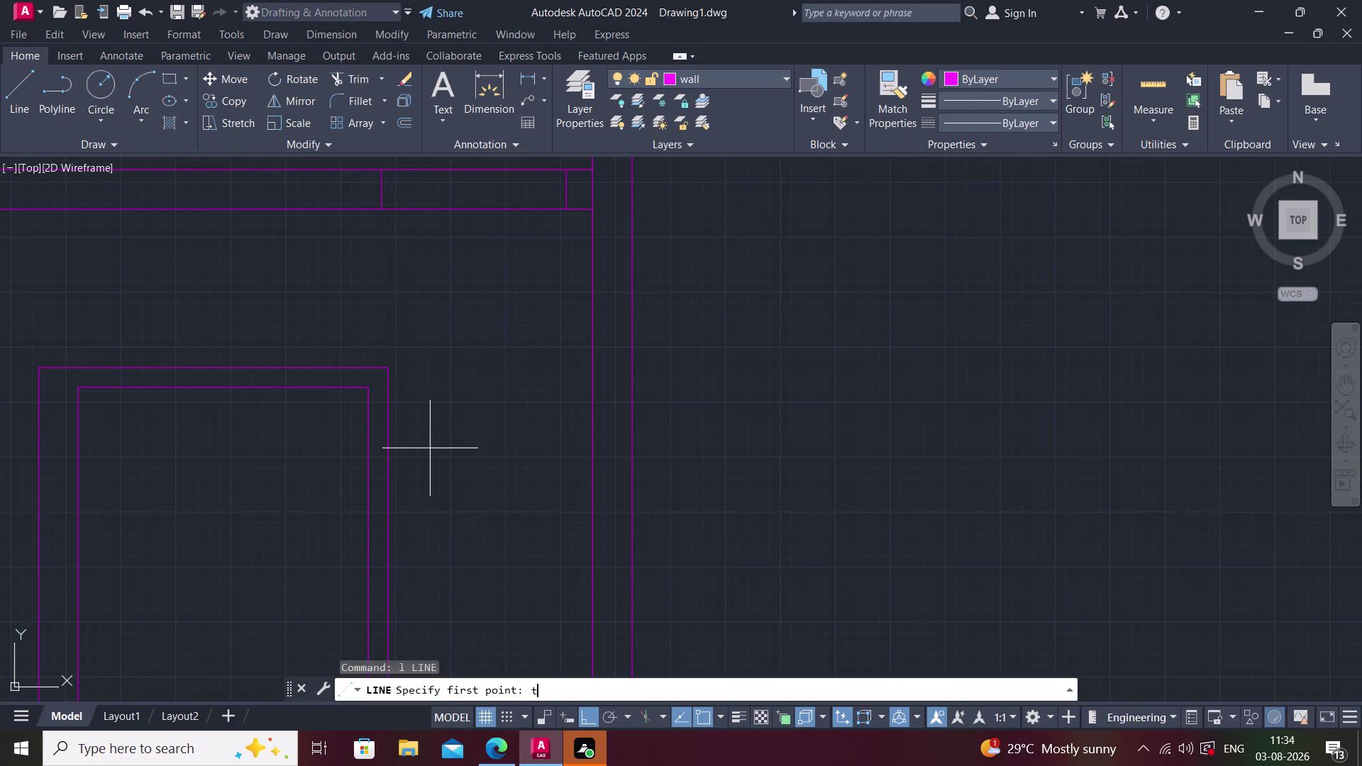
key(space)
scroll(up, 3)
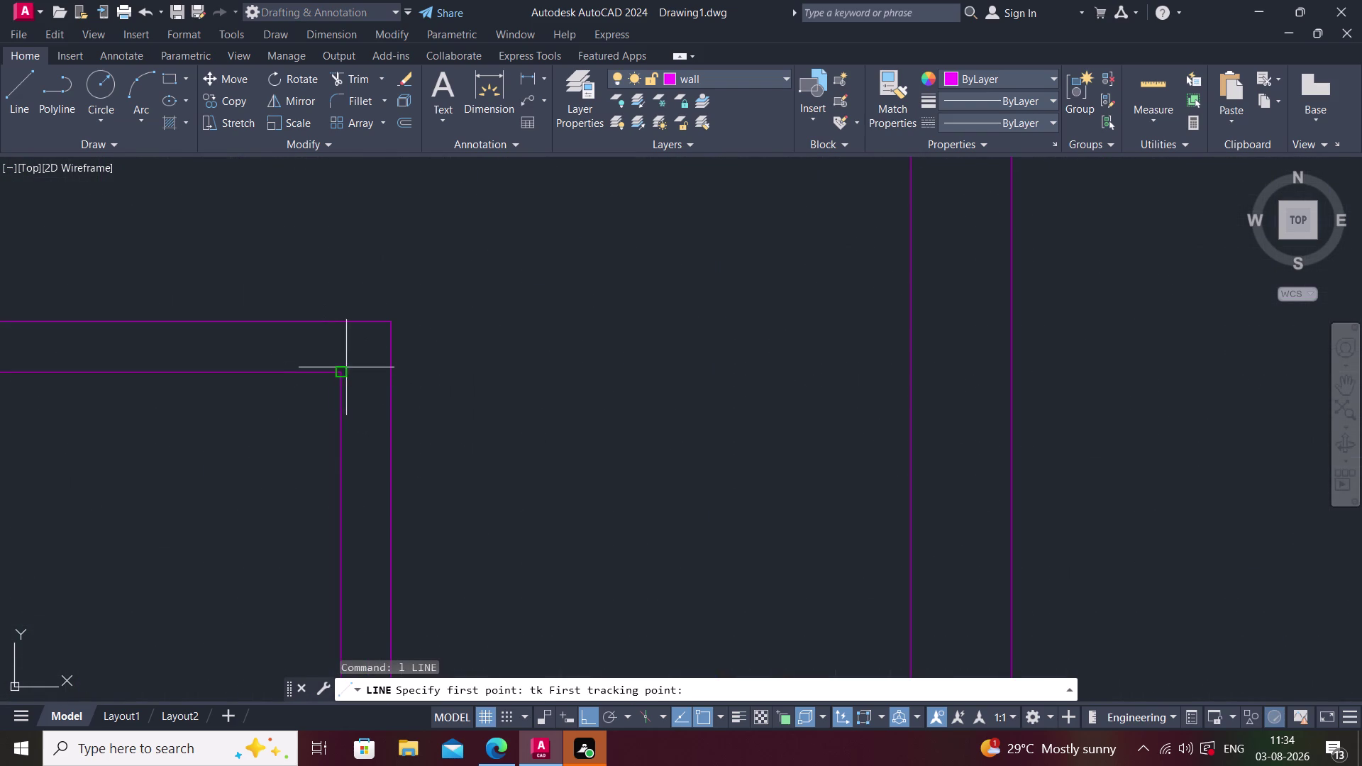
click(342, 371)
text(6)
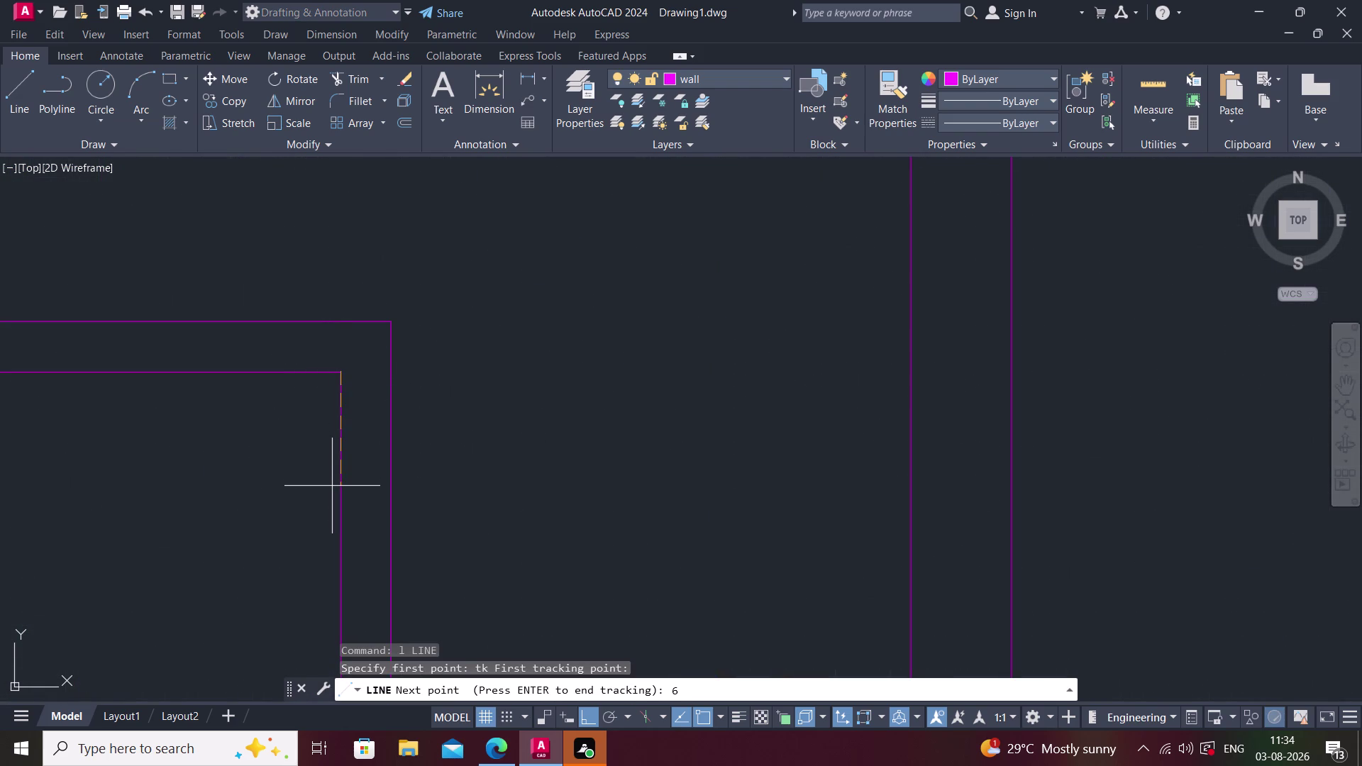
text(")
key(Return)
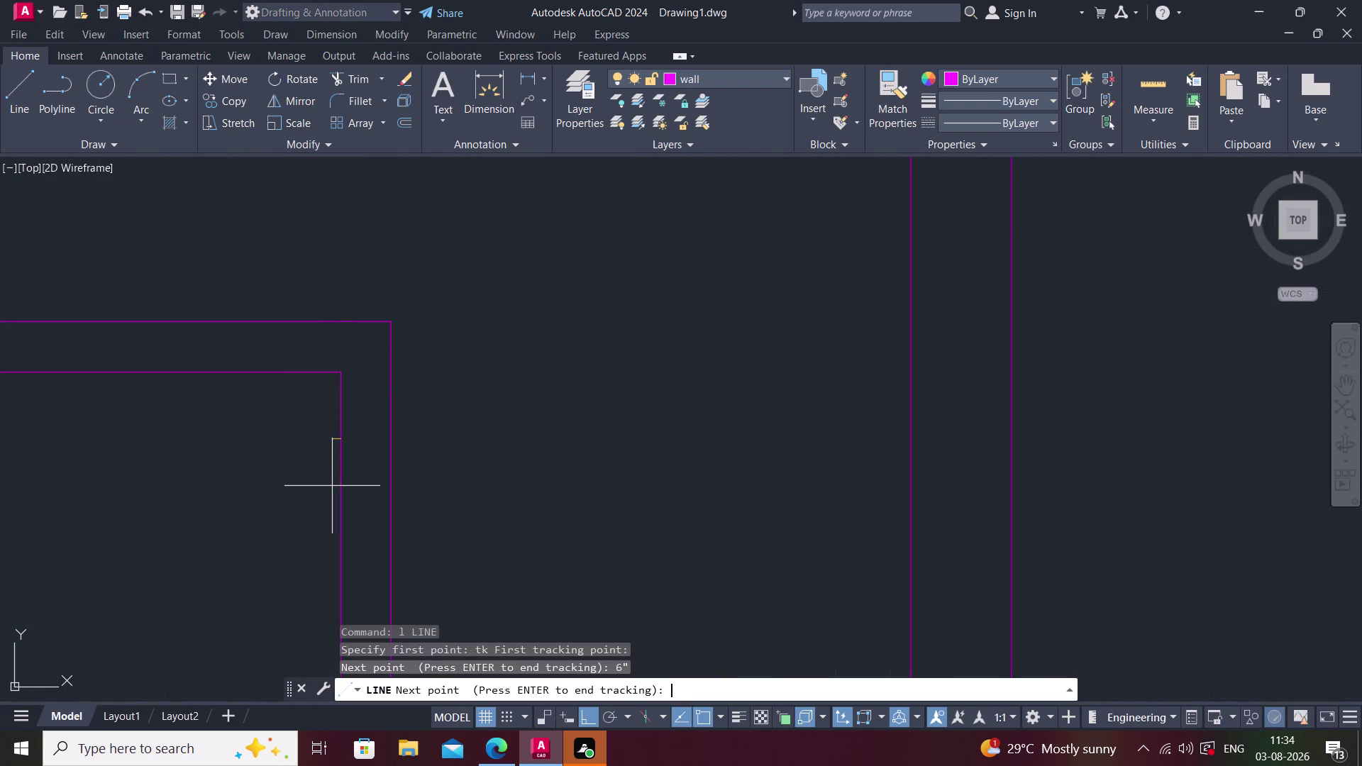
key(Return)
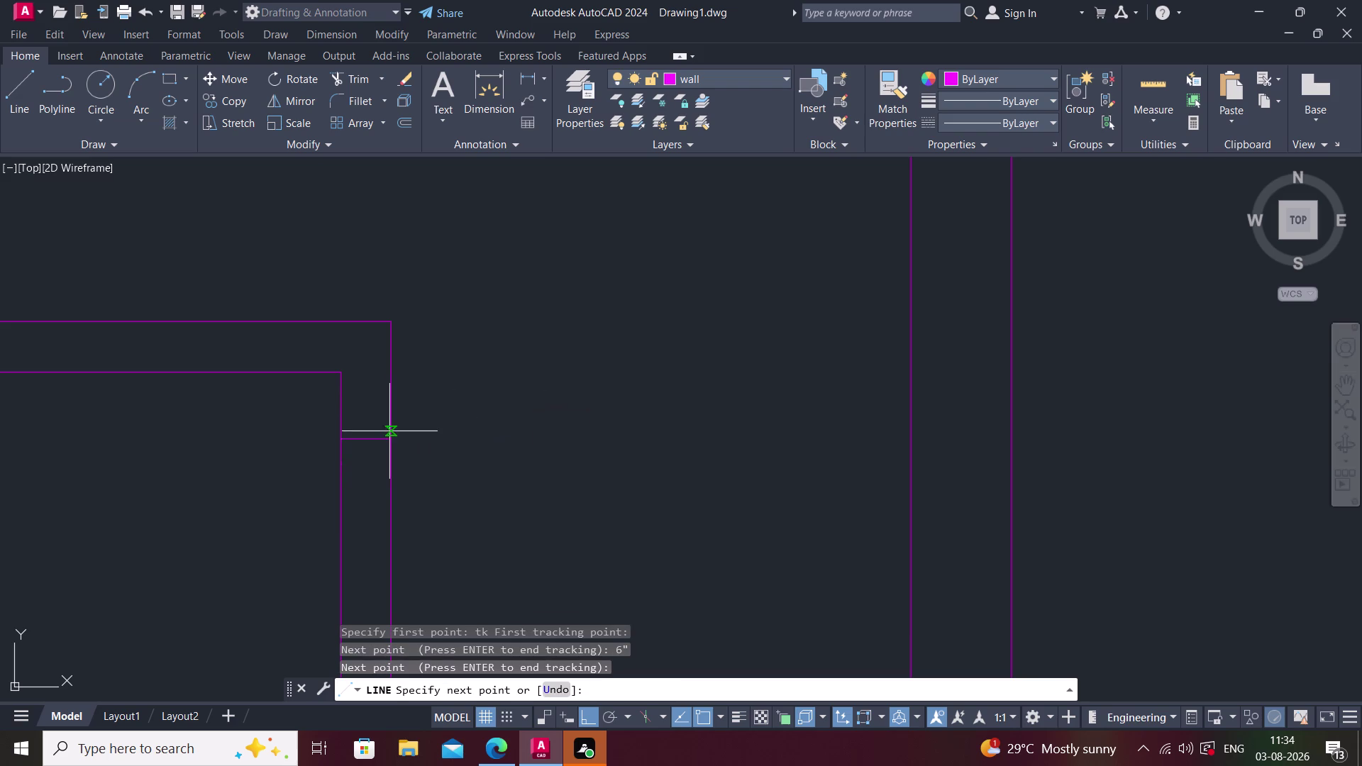
click(394, 440)
key(Escape)
Offset the opening line 2' along the small room's wall.
scroll(down, 3)
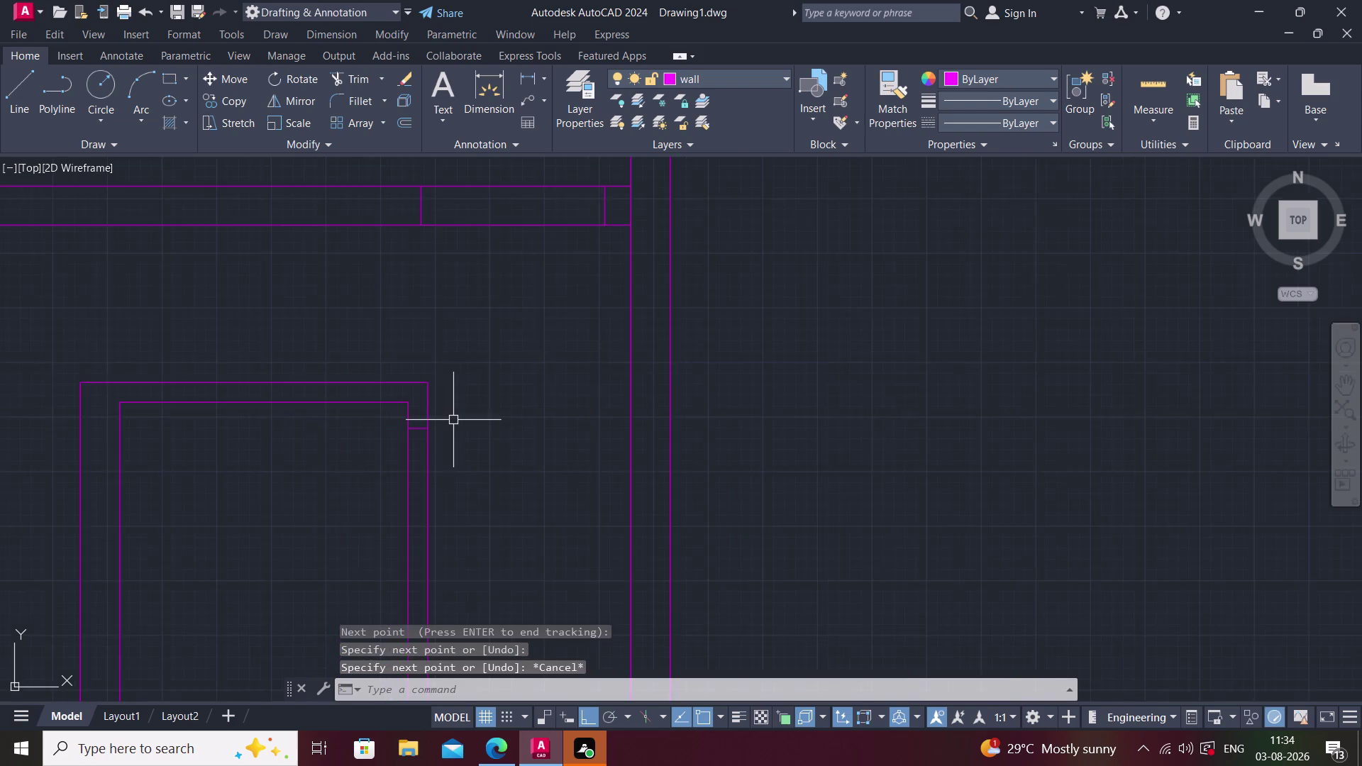
scroll(down, 3)
middle_drag(447, 447, 433, 452)
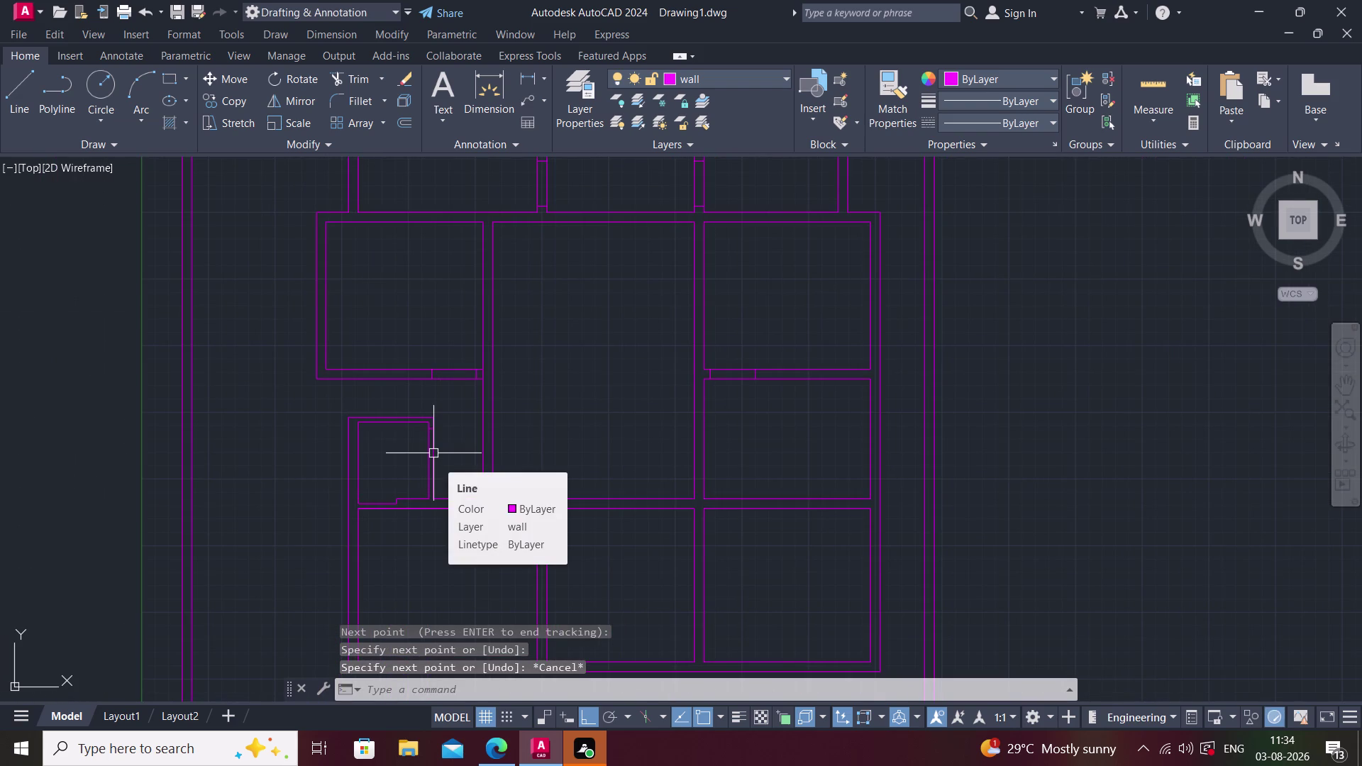
scroll(up, 3)
middle_drag(482, 467, 510, 458)
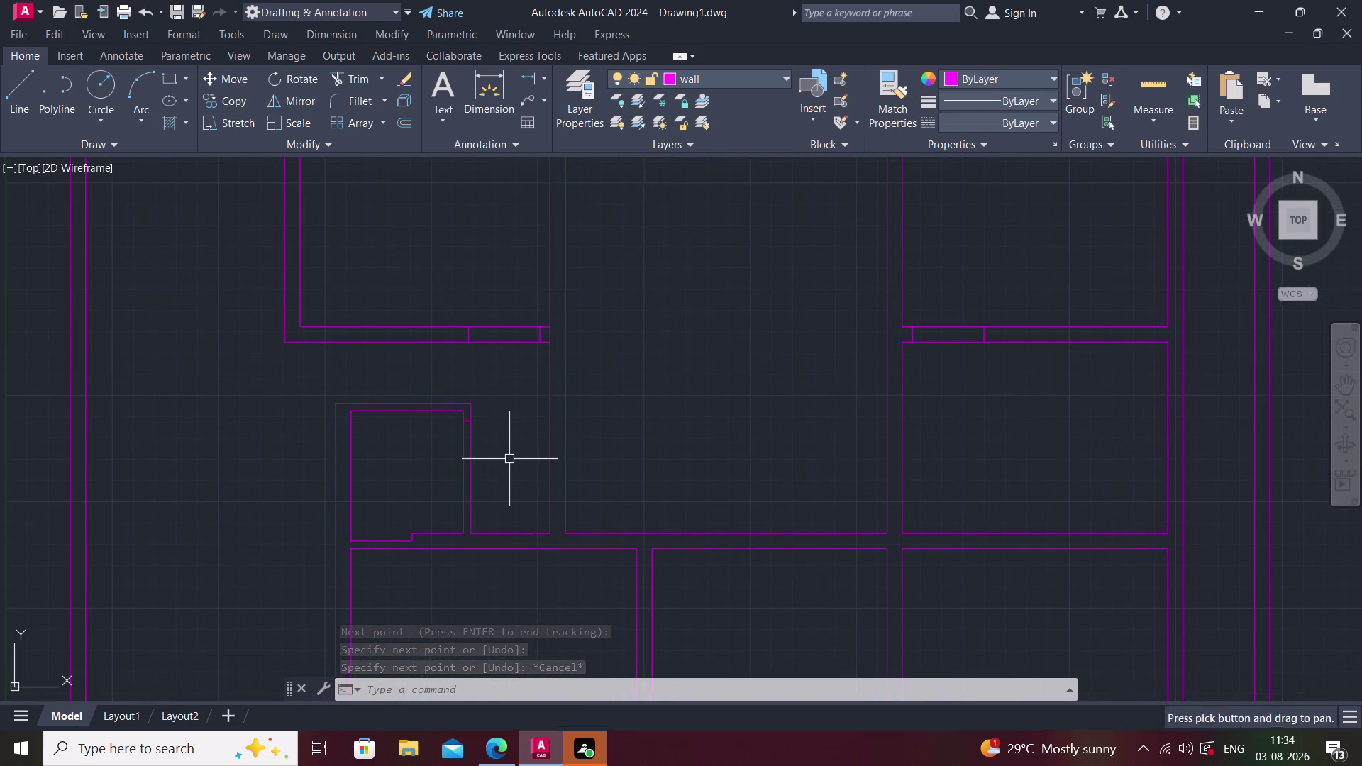
text(o)
key(space)
text(2)
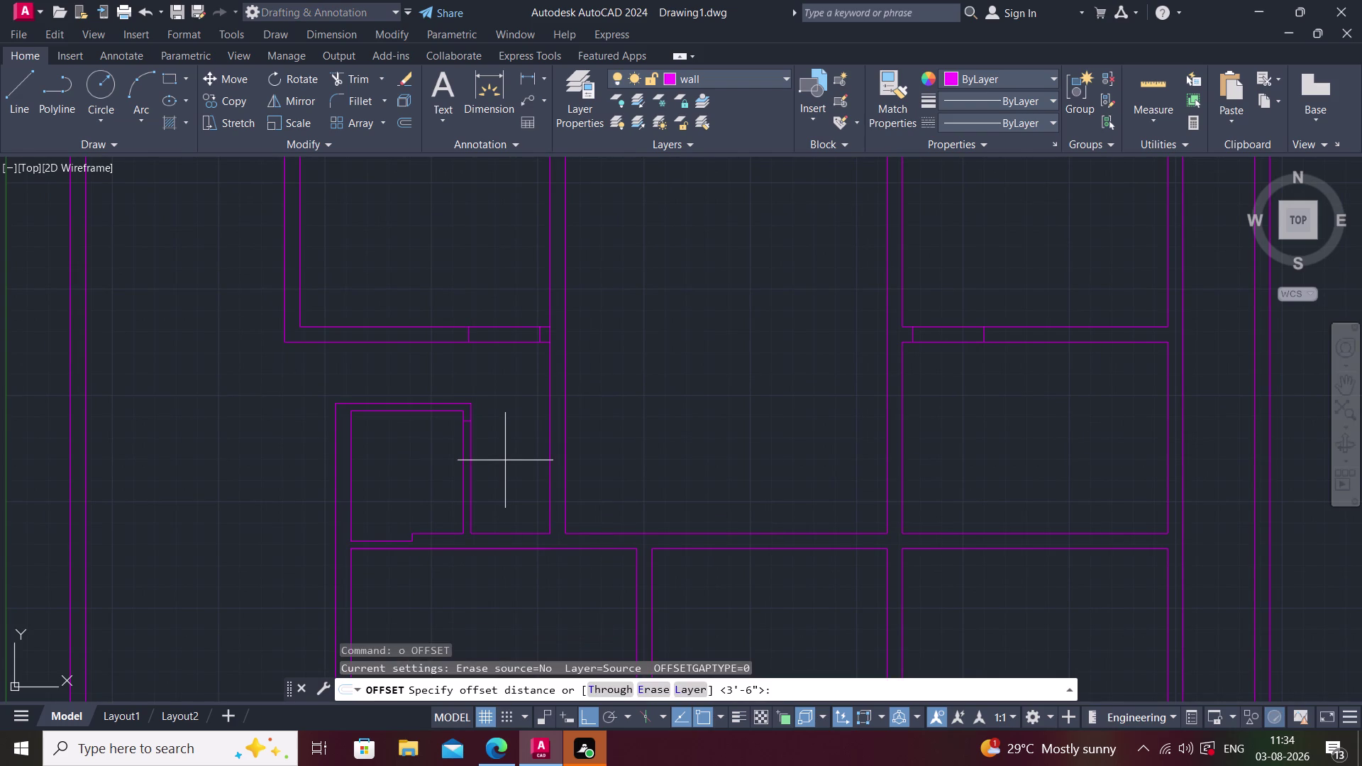
text(')
key(Return)
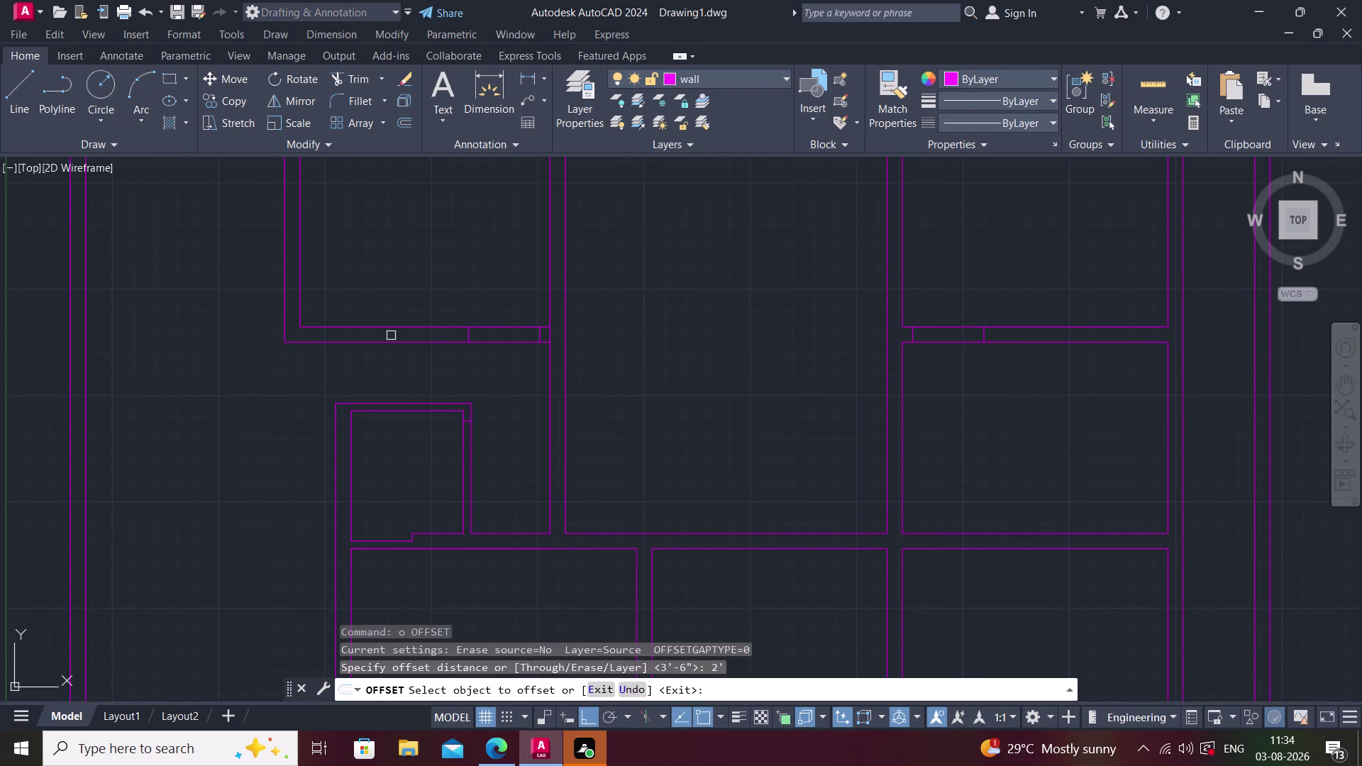
scroll(up, 3)
scroll(up, 3)
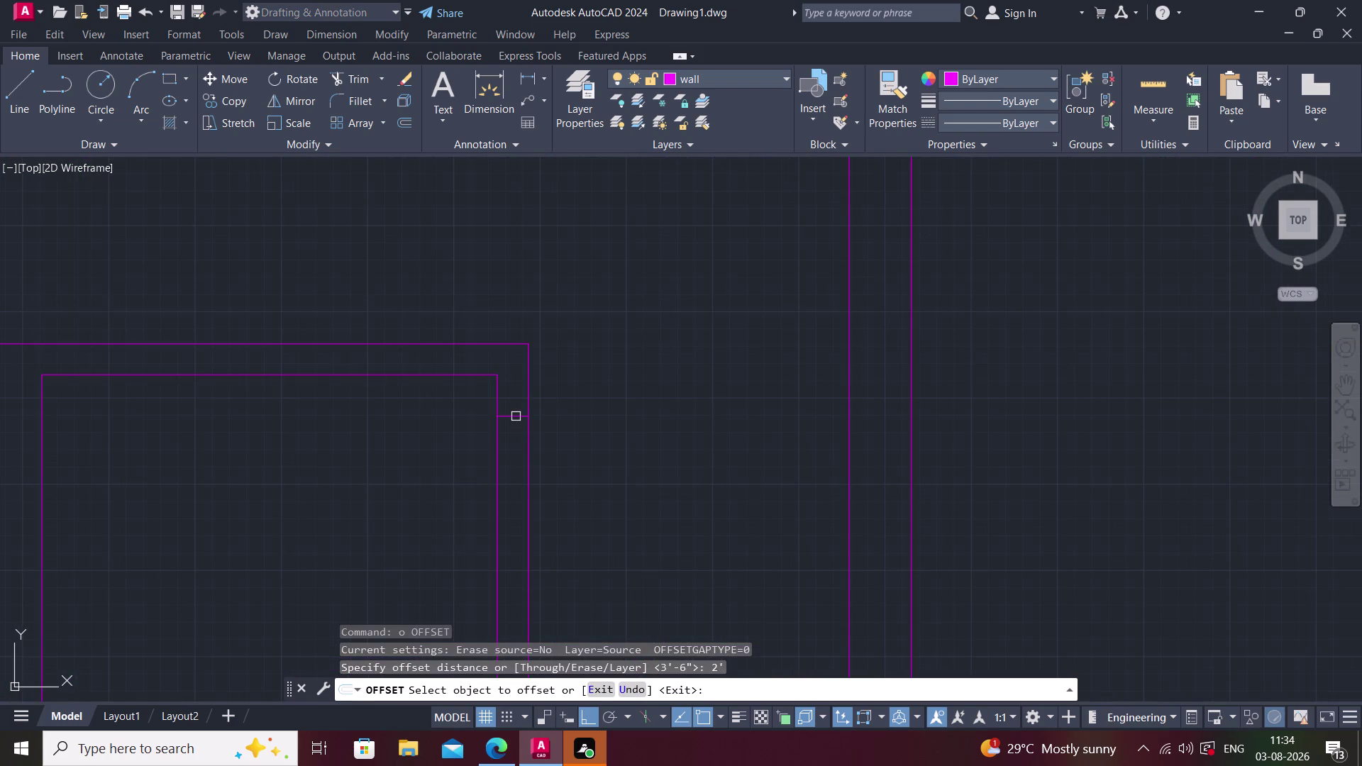
click(515, 416)
click(489, 511)
middle_drag(549, 510, 515, 490)
key(Escape)
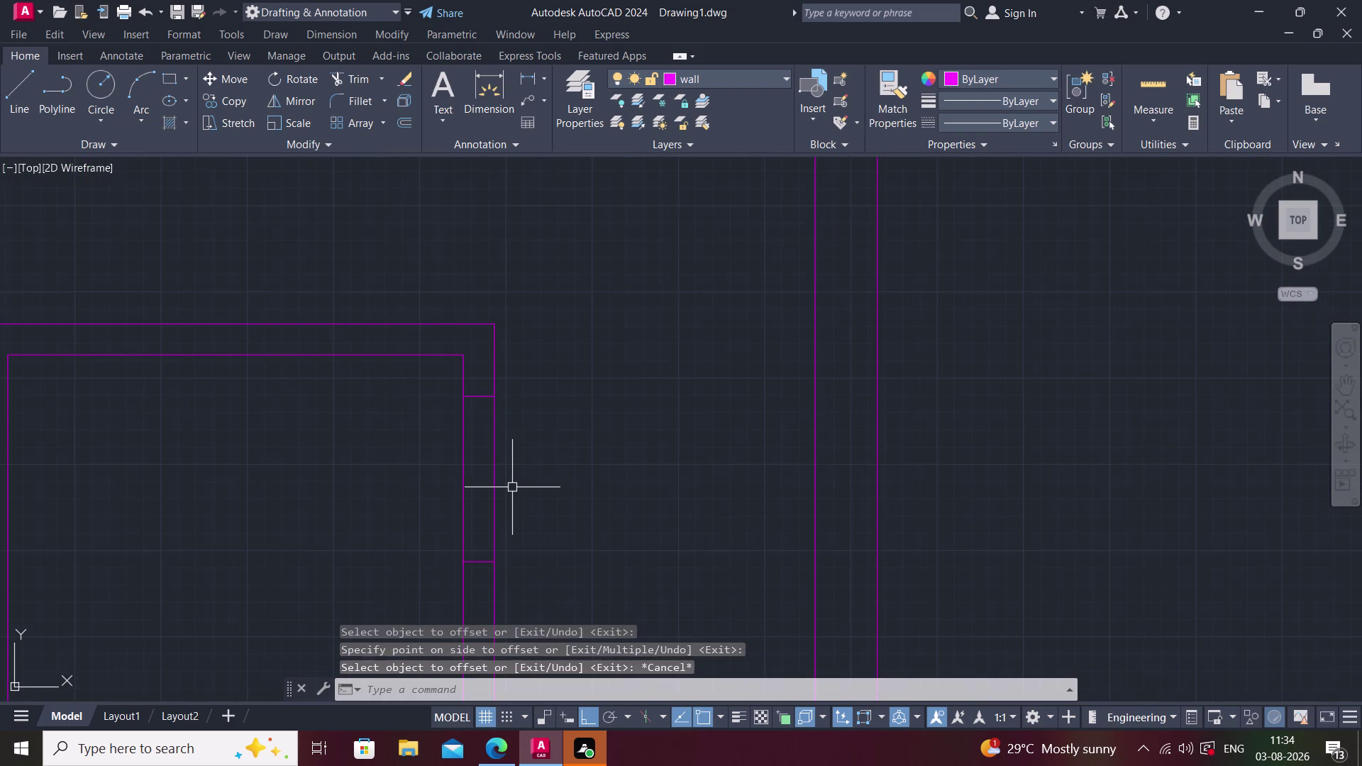
Pan and zoom out to see the new 2' line within the plan.
scroll(down, 3)
middle_click(517, 491)
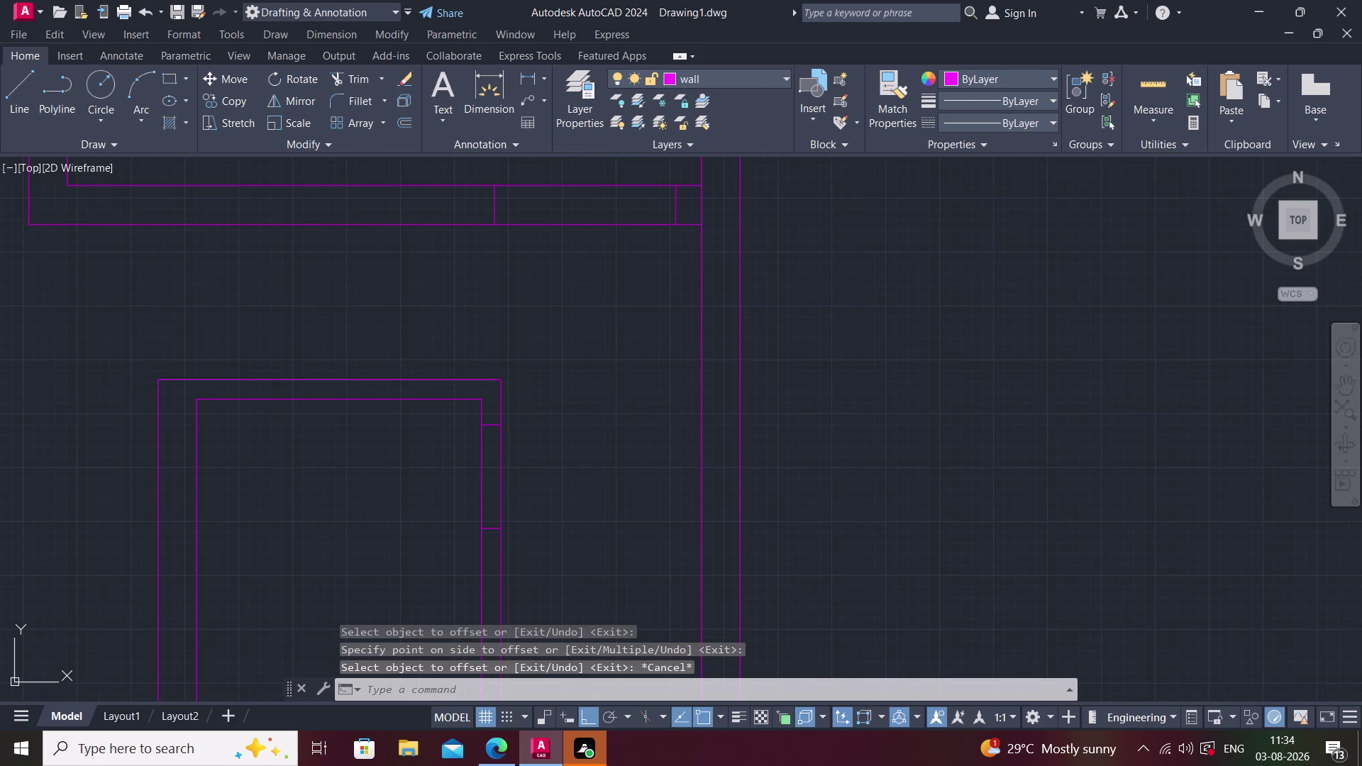
middle_drag(559, 493, 518, 484)
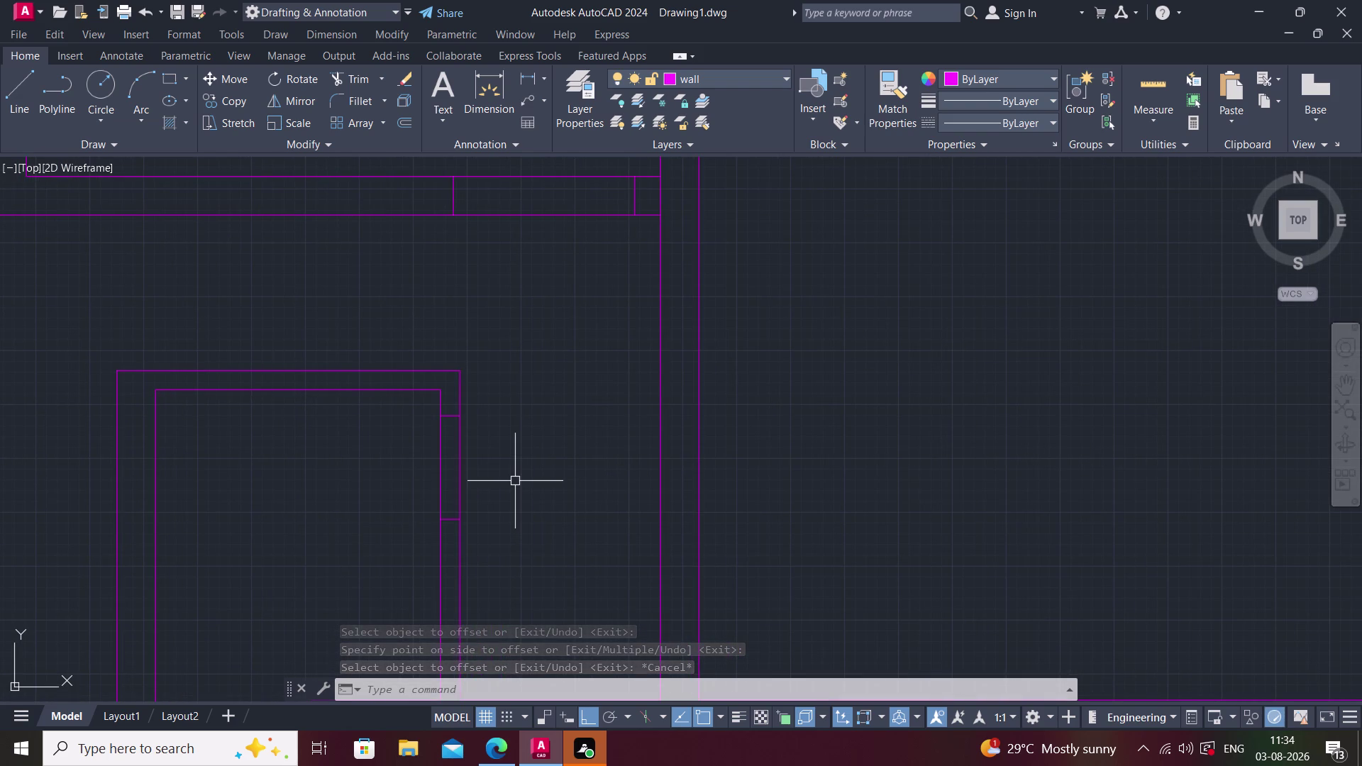
scroll(down, 3)
middle_drag(527, 483, 422, 469)
scroll(down, 3)
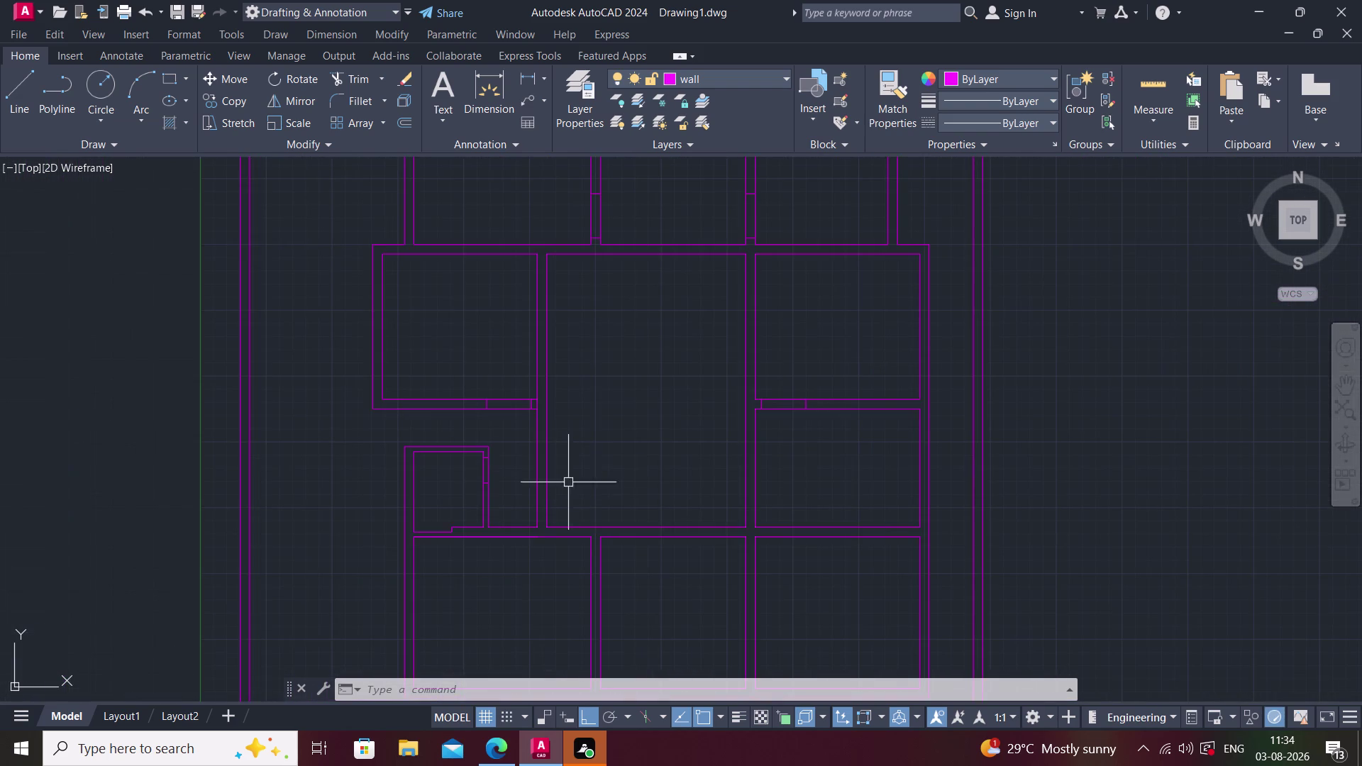
Select the two opening lines on the right middle room's upper wall.
middle_drag(590, 485, 461, 436)
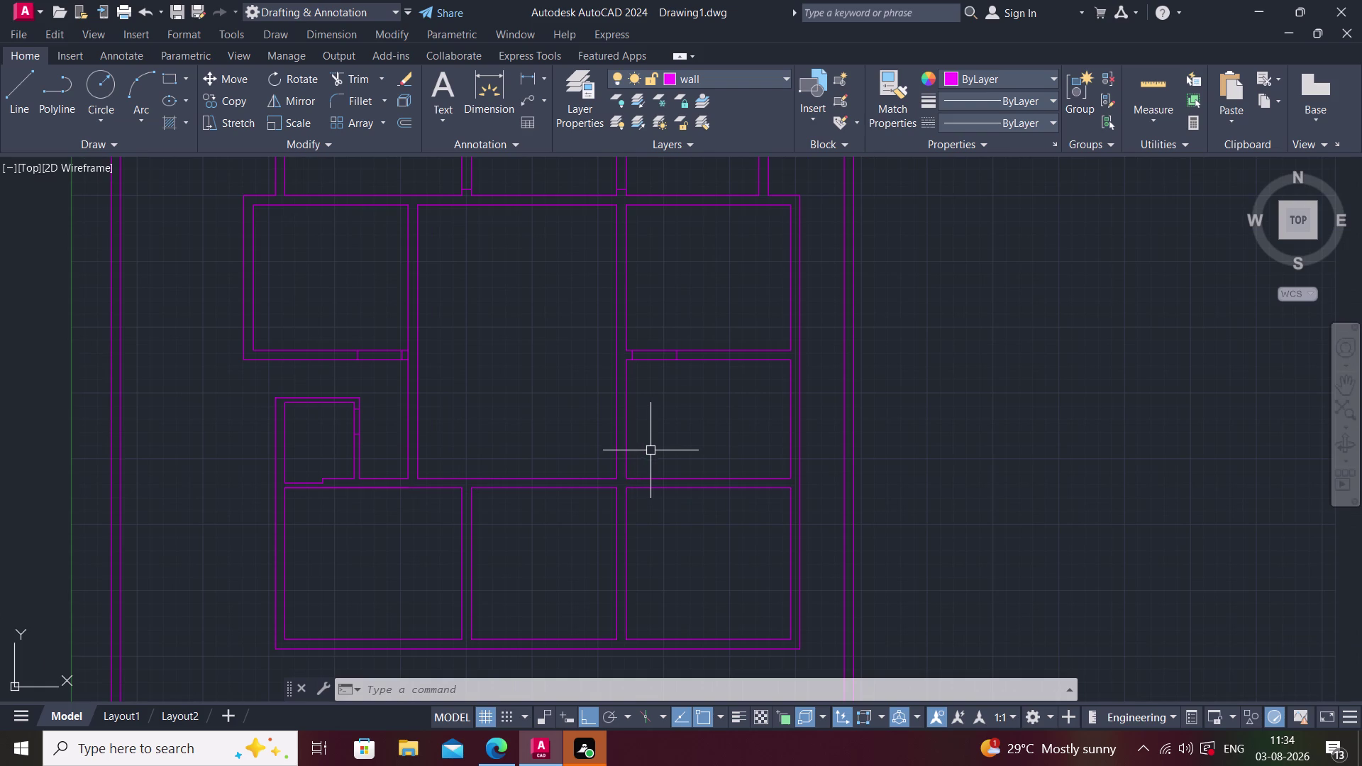
scroll(up, 3)
click(624, 350)
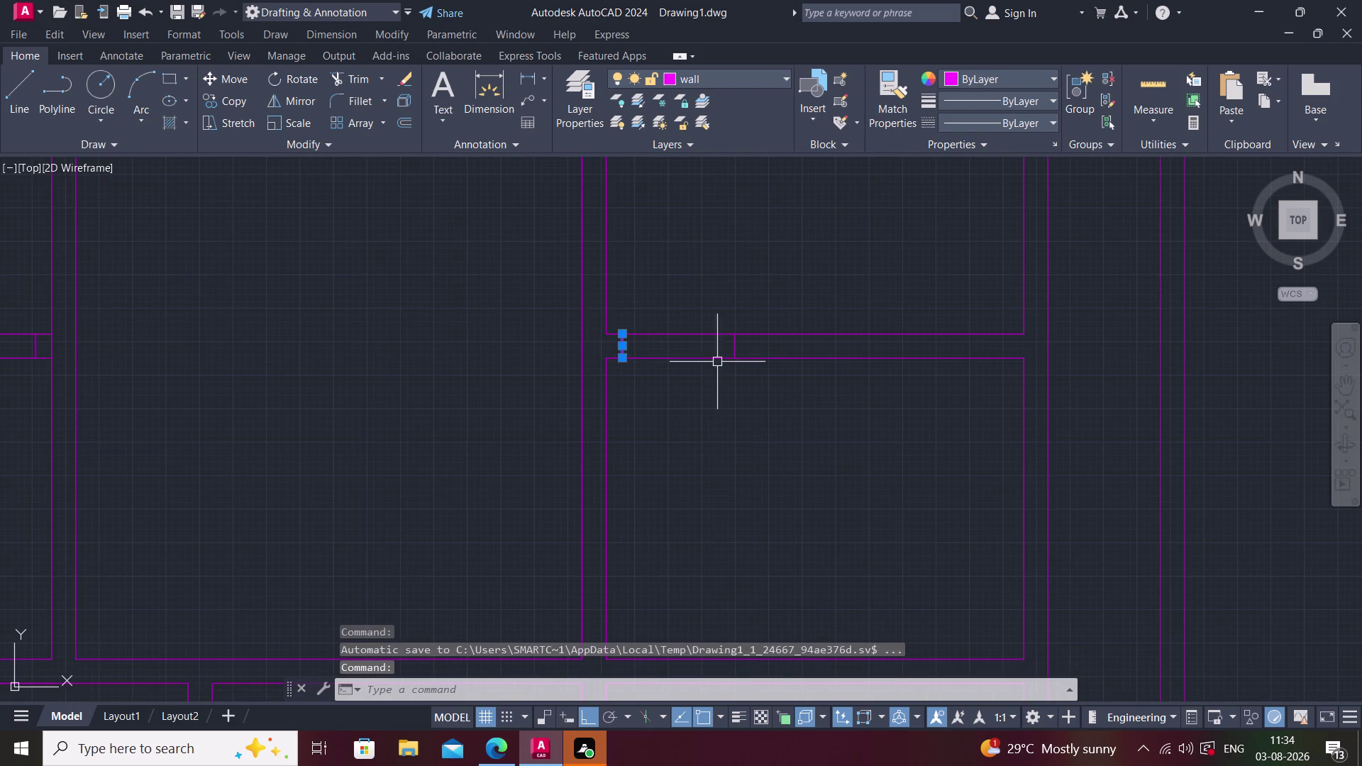
click(732, 344)
scroll(down, 3)
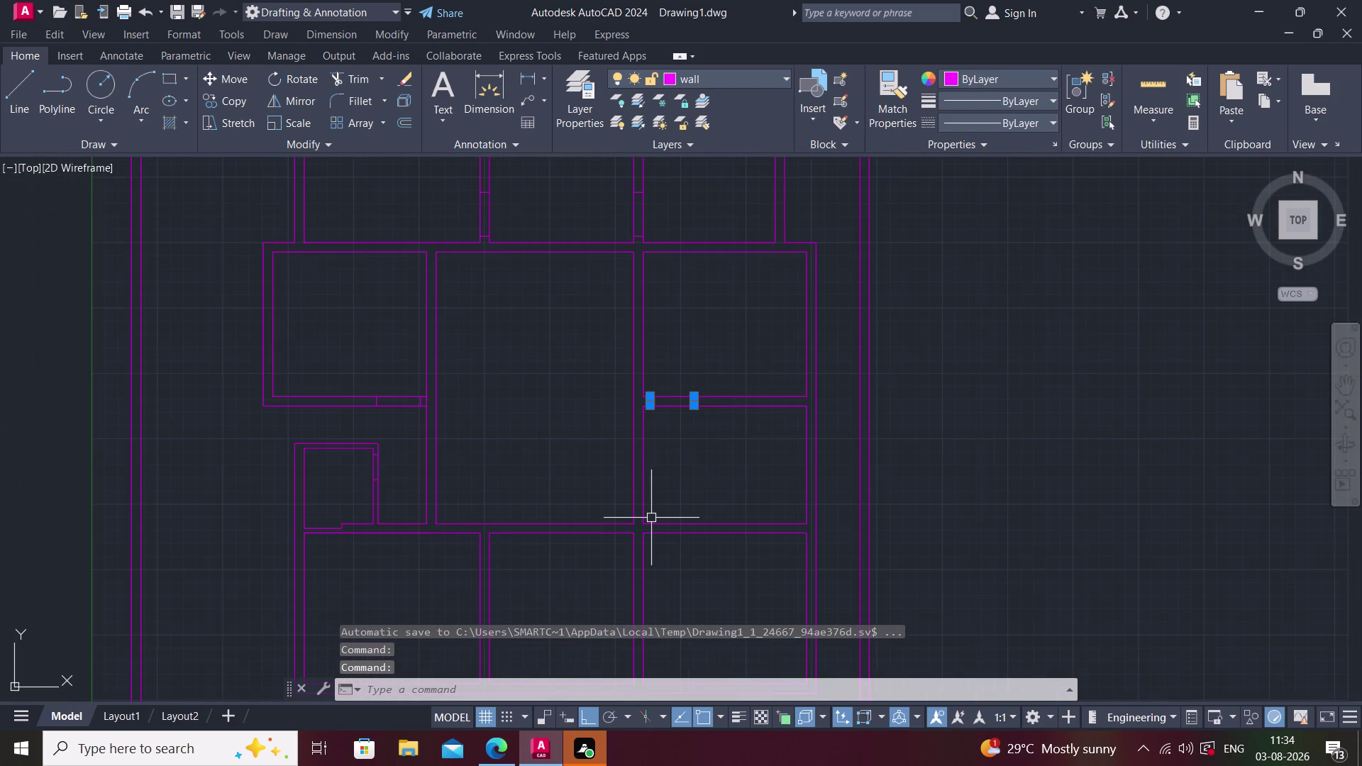
text(,)
text(i)
key(space)
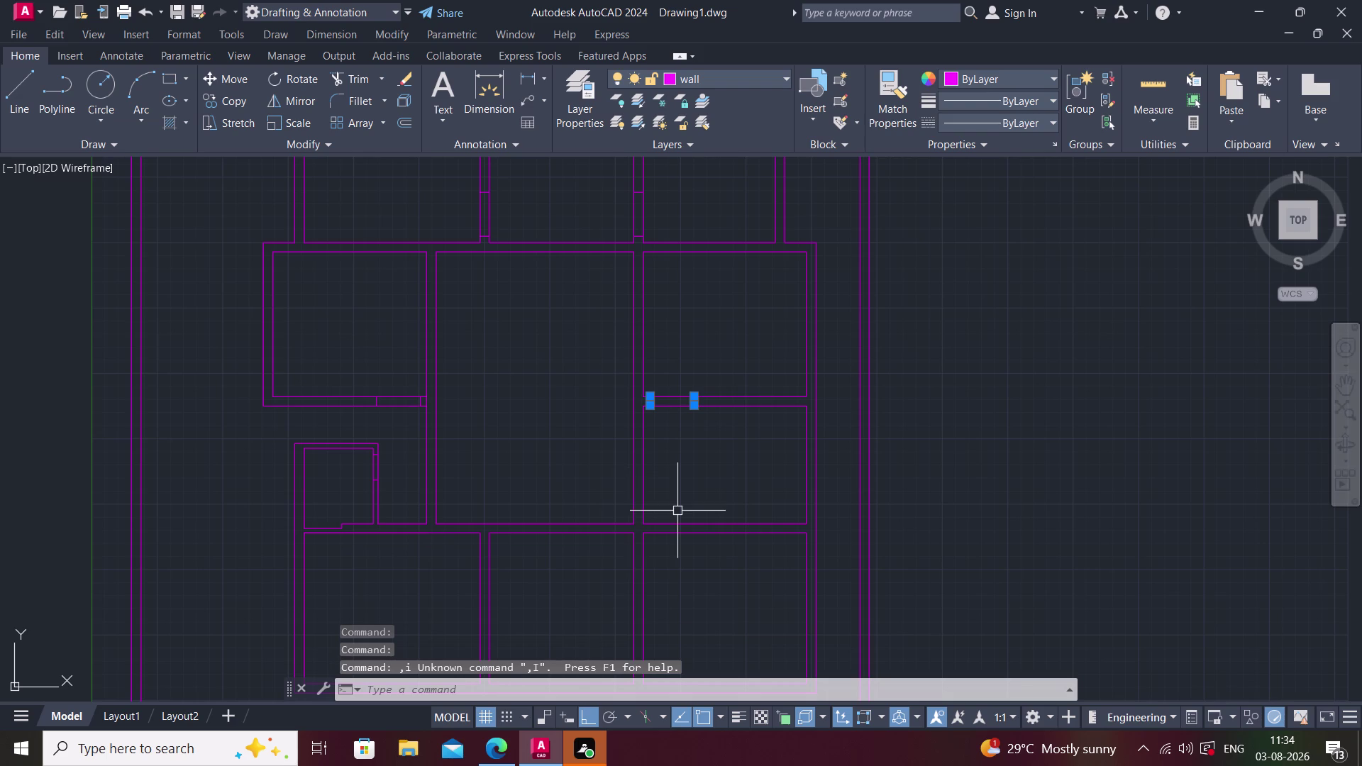
Mirror the selected lines onto the lower wall with MI, keeping the originals.
text(mi)
key(space)
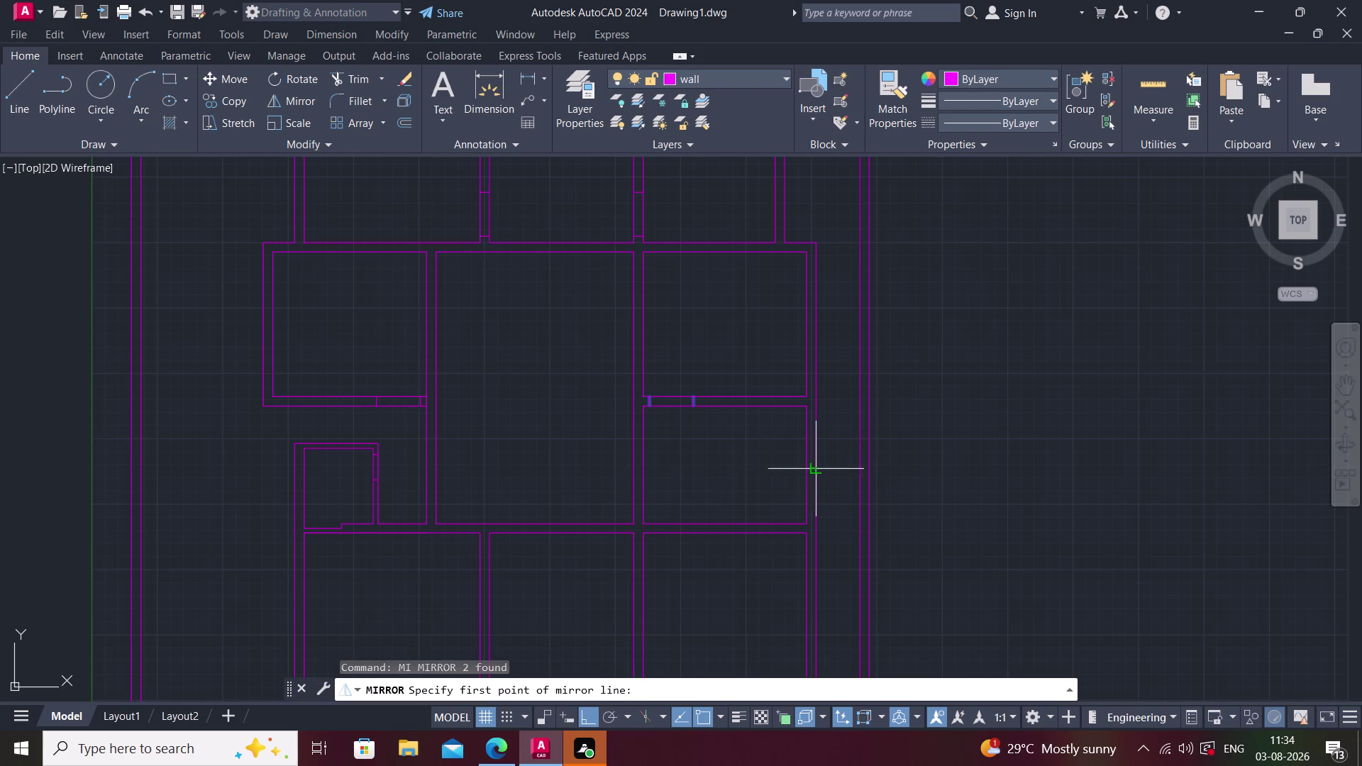
click(807, 459)
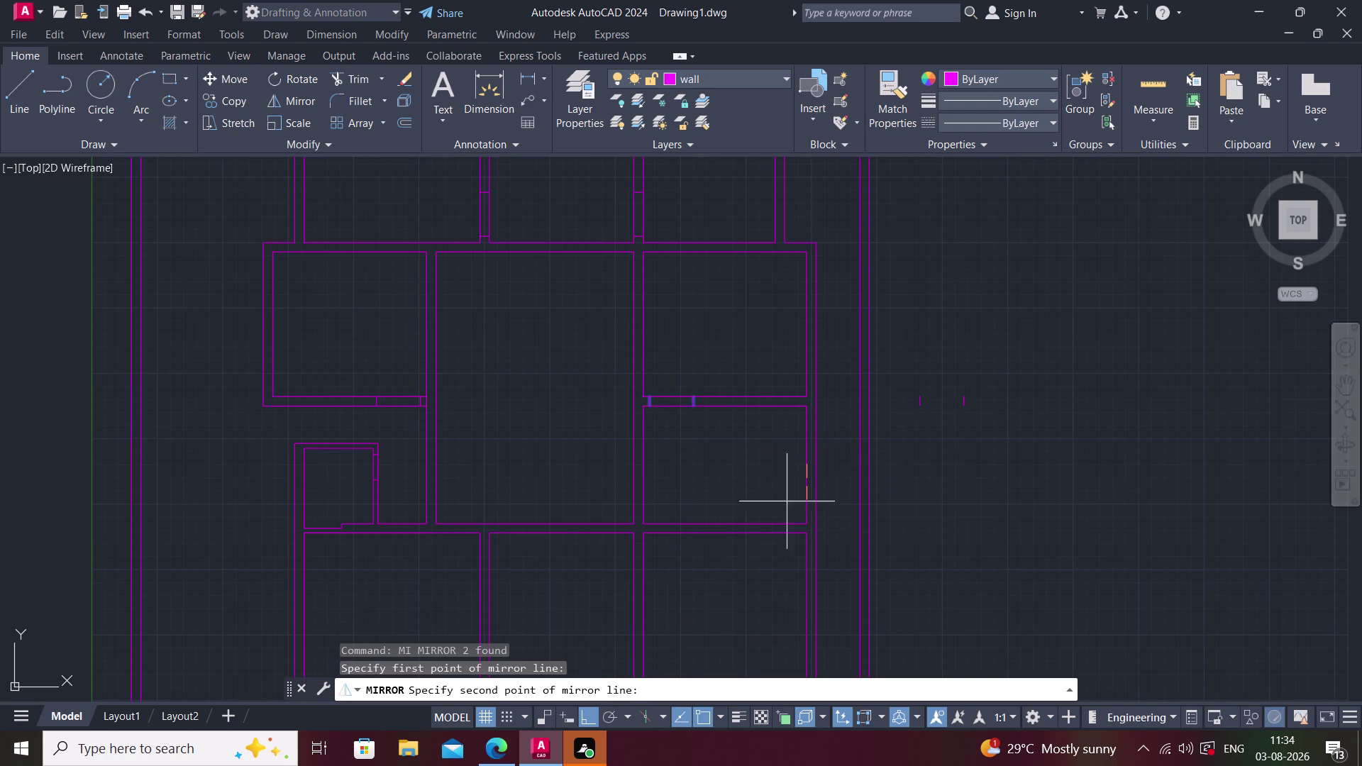
click(566, 339)
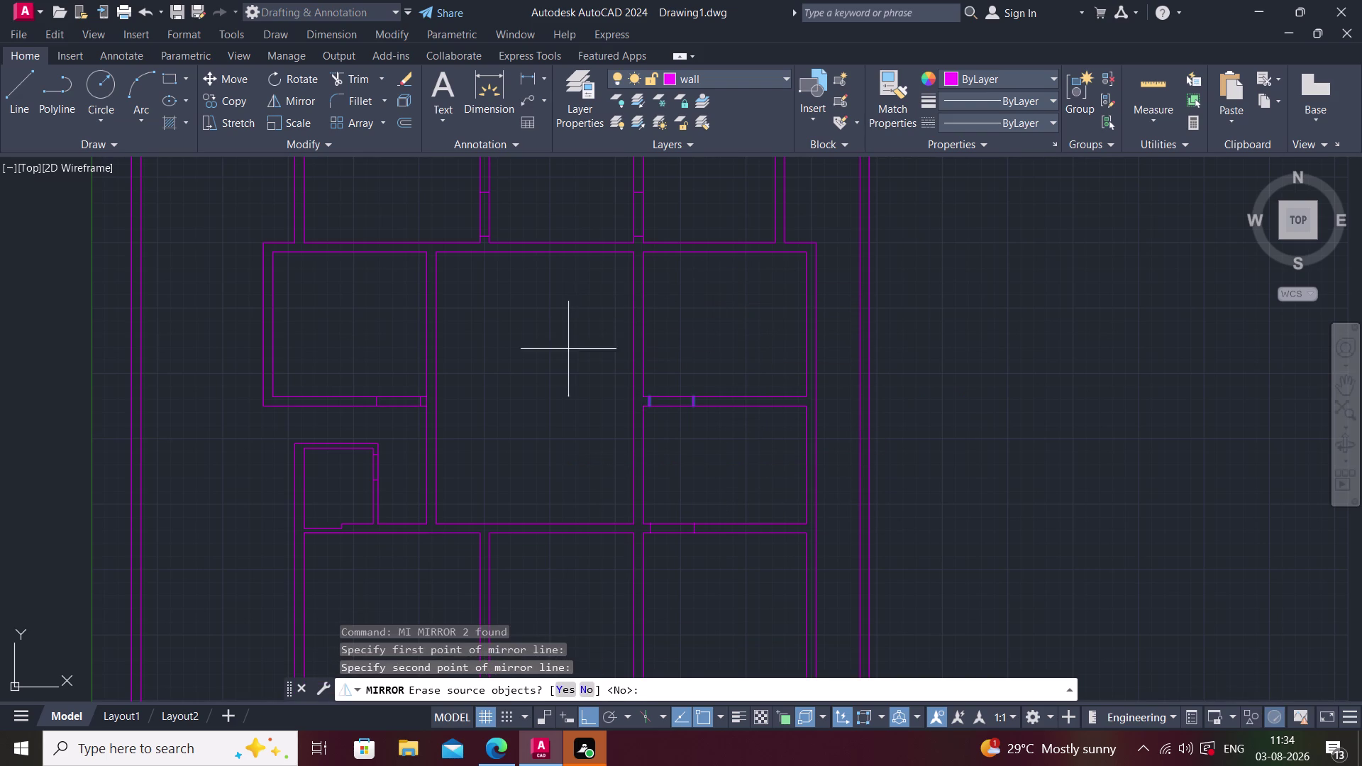
click(582, 687)
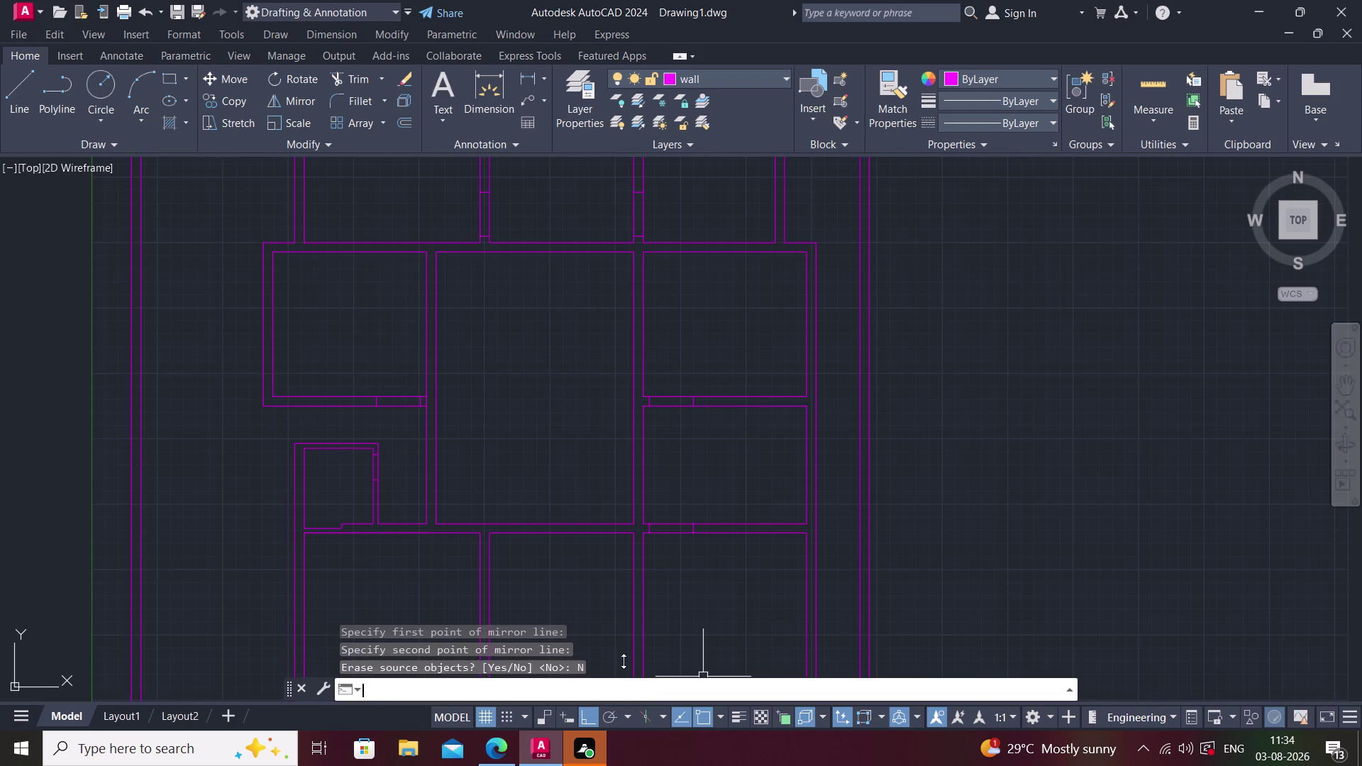
key(Escape)
Pan around the floor plan to review the mirrored opening lines.
middle_drag(724, 606, 715, 605)
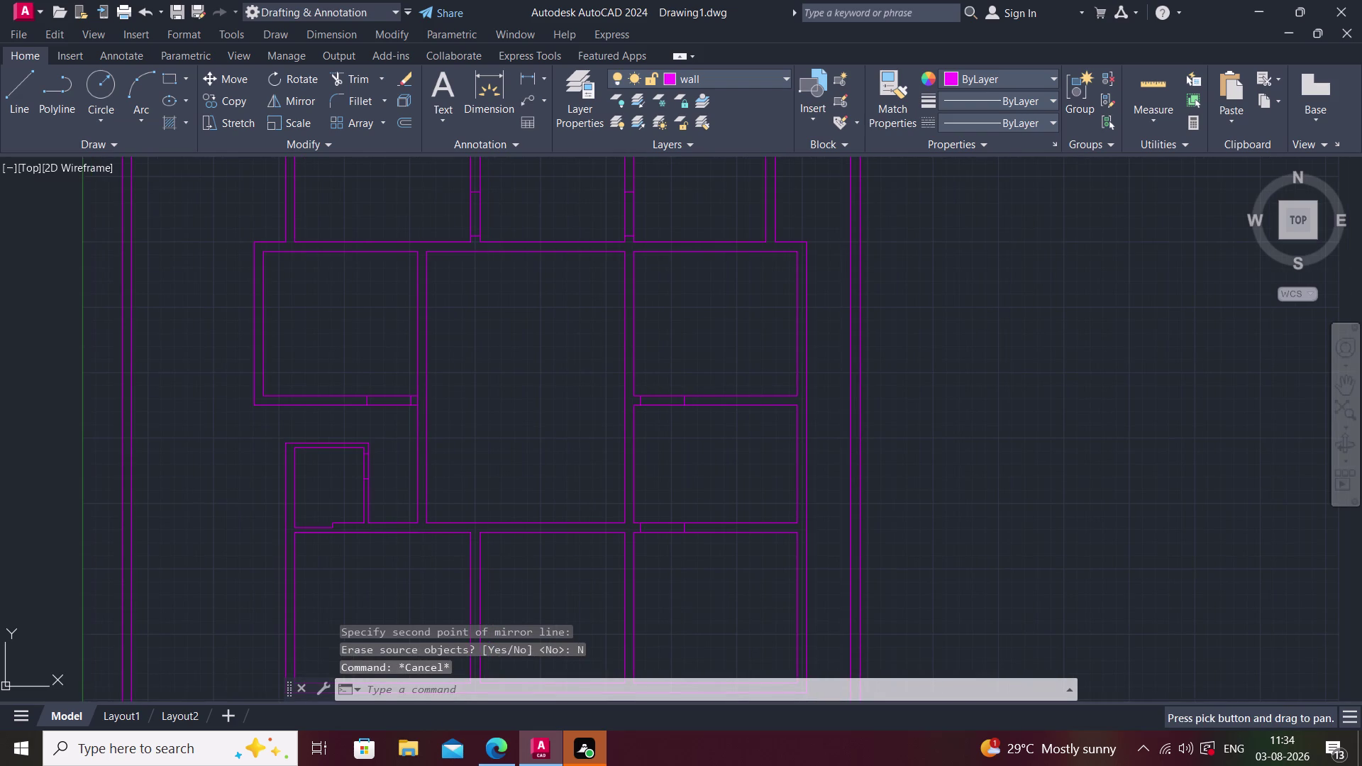
middle_click(688, 575)
scroll(down, 3)
middle_drag(675, 555, 641, 496)
middle_drag(557, 565, 567, 534)
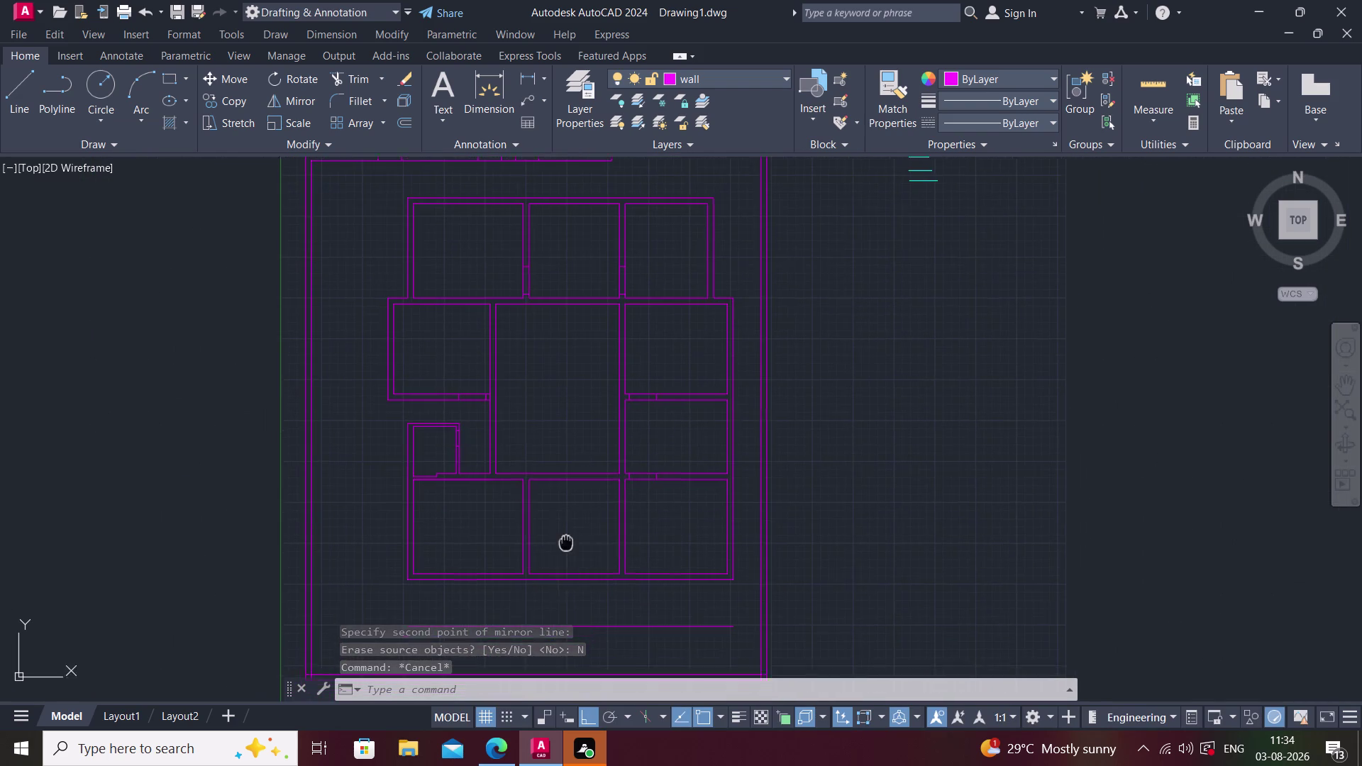
middle_drag(568, 534, 574, 515)
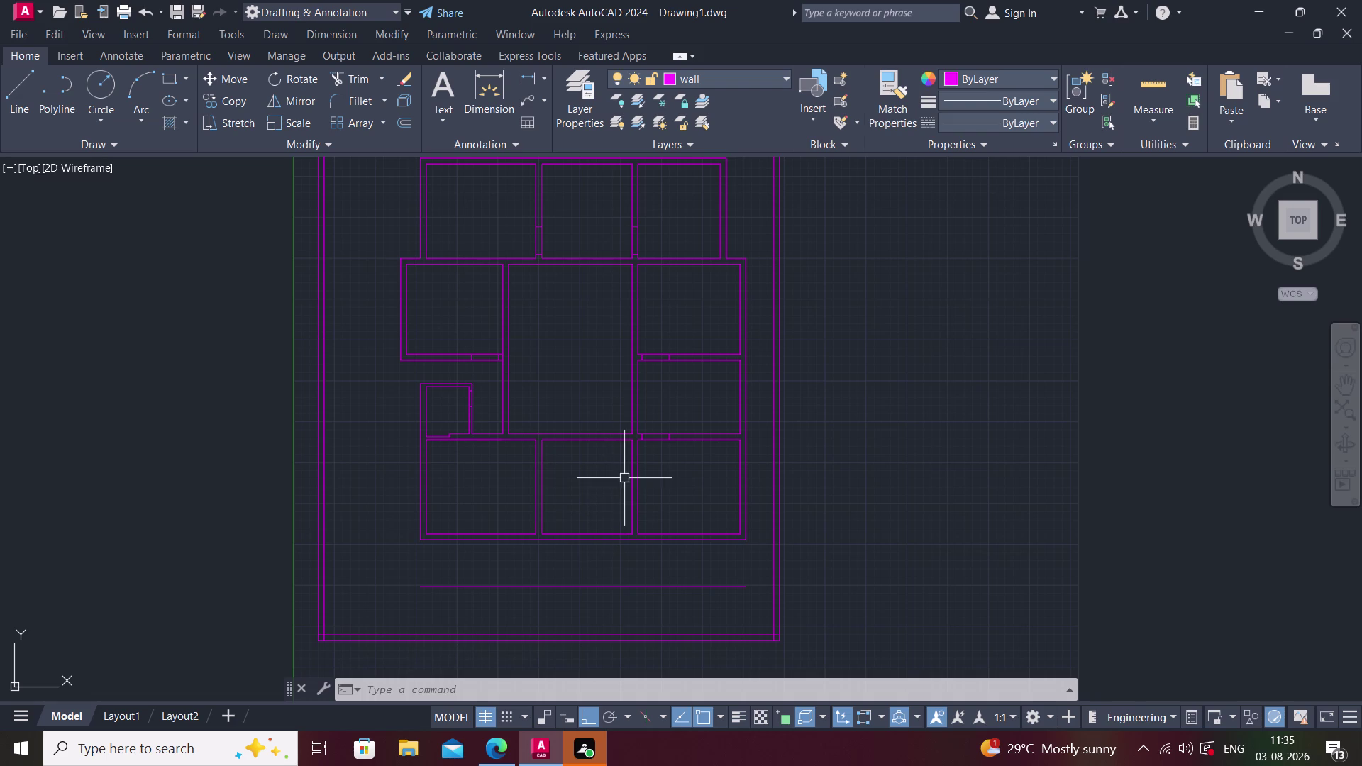
Draw a line starting midway between two wall points, with 2' and 4' lengths.
middle_drag(624, 478, 594, 486)
scroll(up, 3)
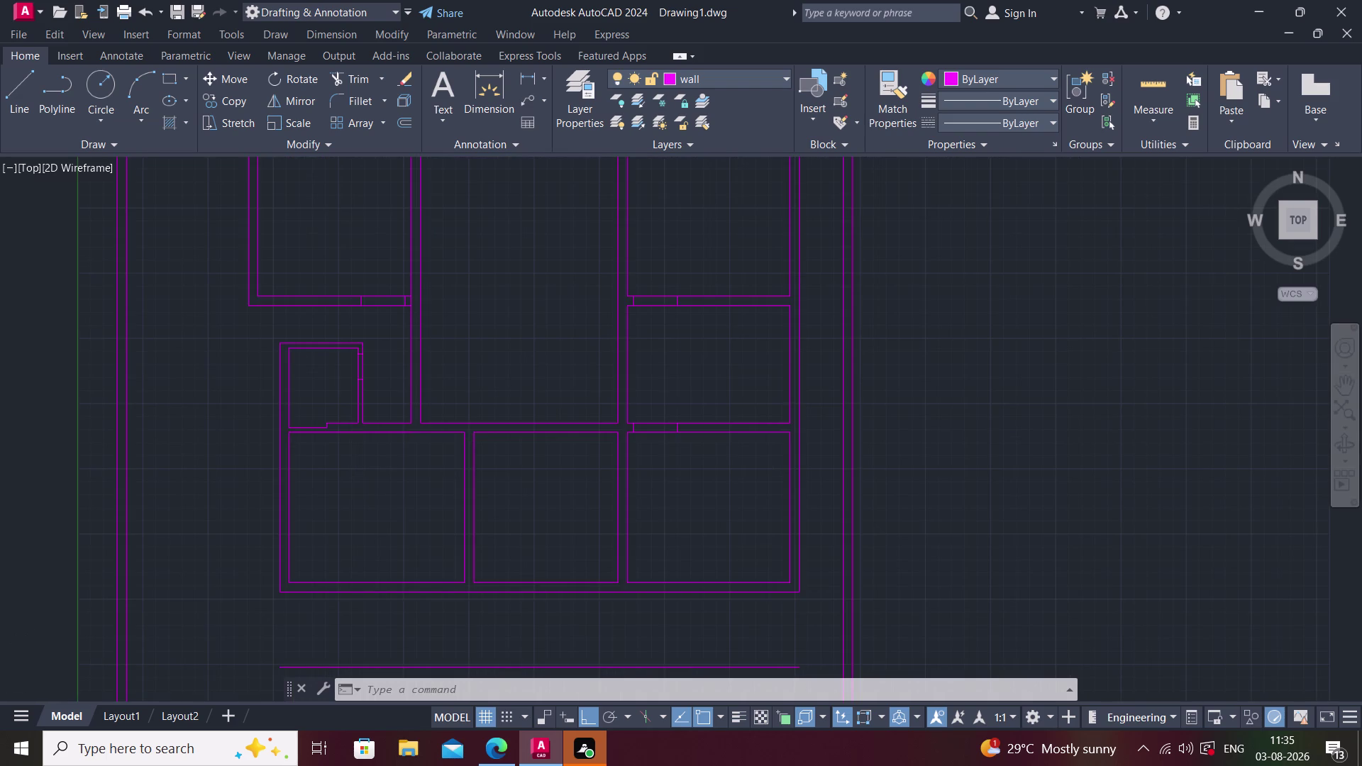
text(l)
key(space)
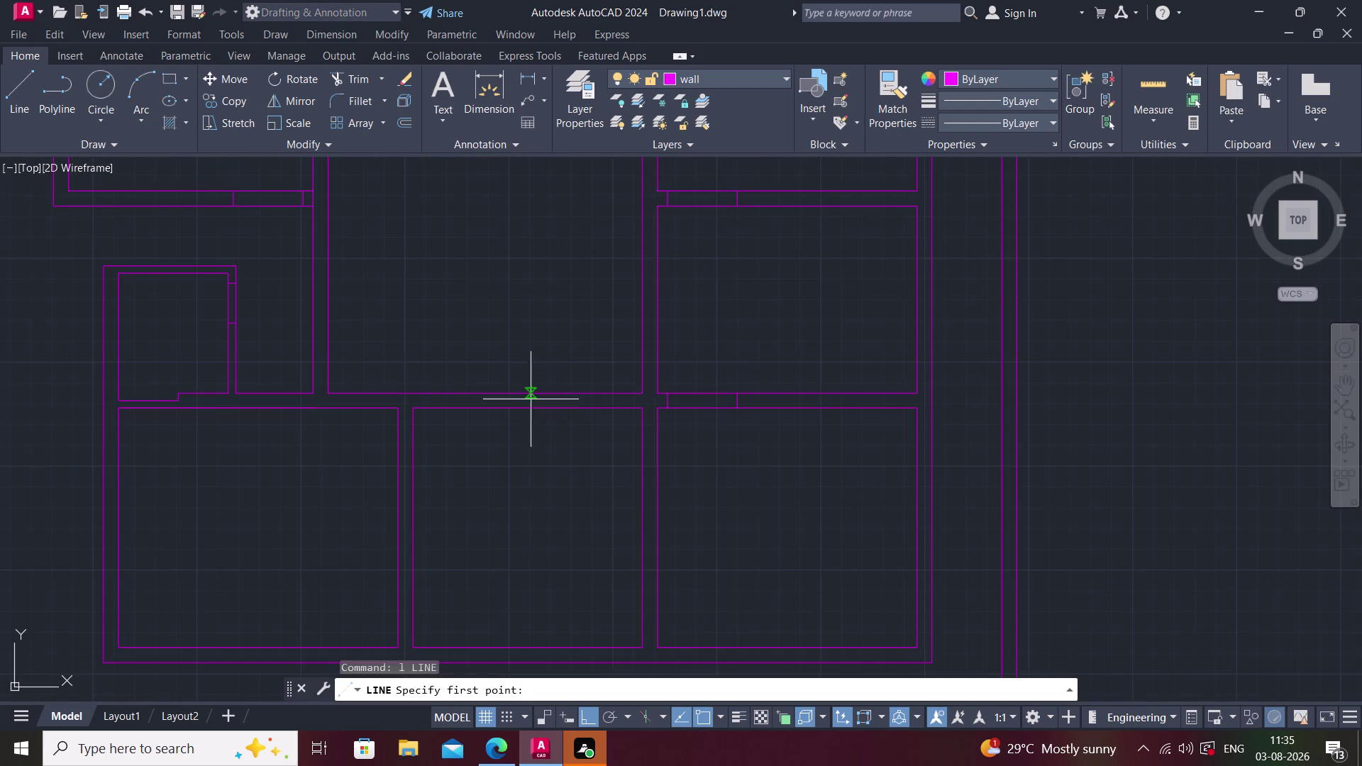
text(m)
text(2)
text(p)
key(space)
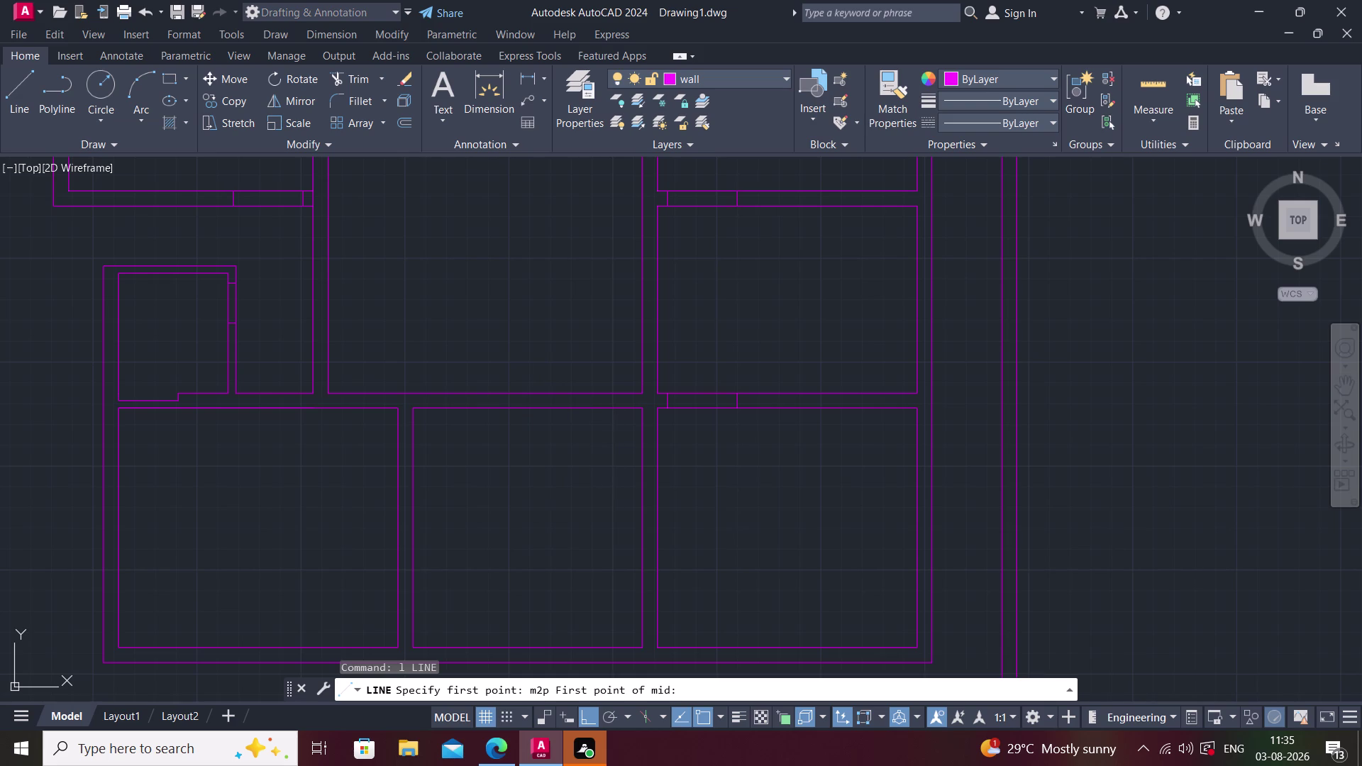
scroll(up, 3)
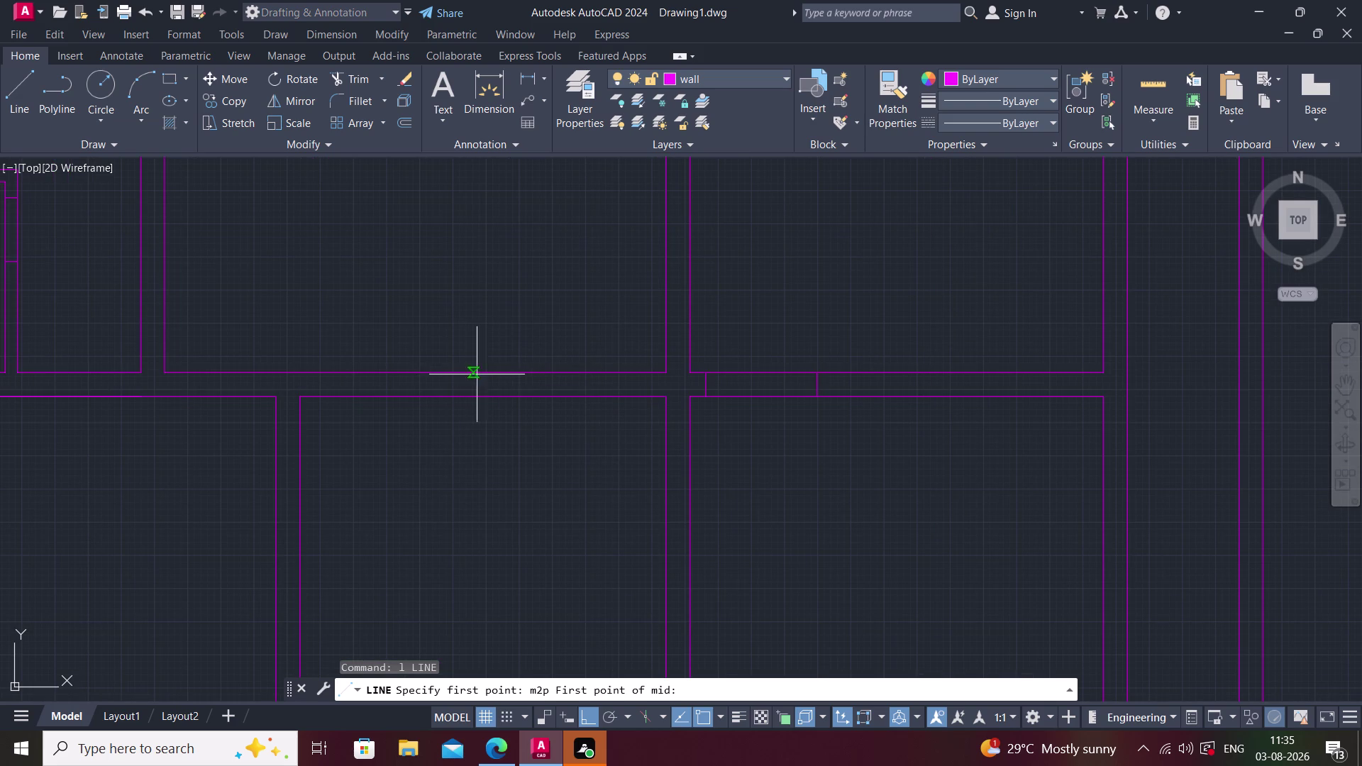
middle_drag(505, 381, 607, 380)
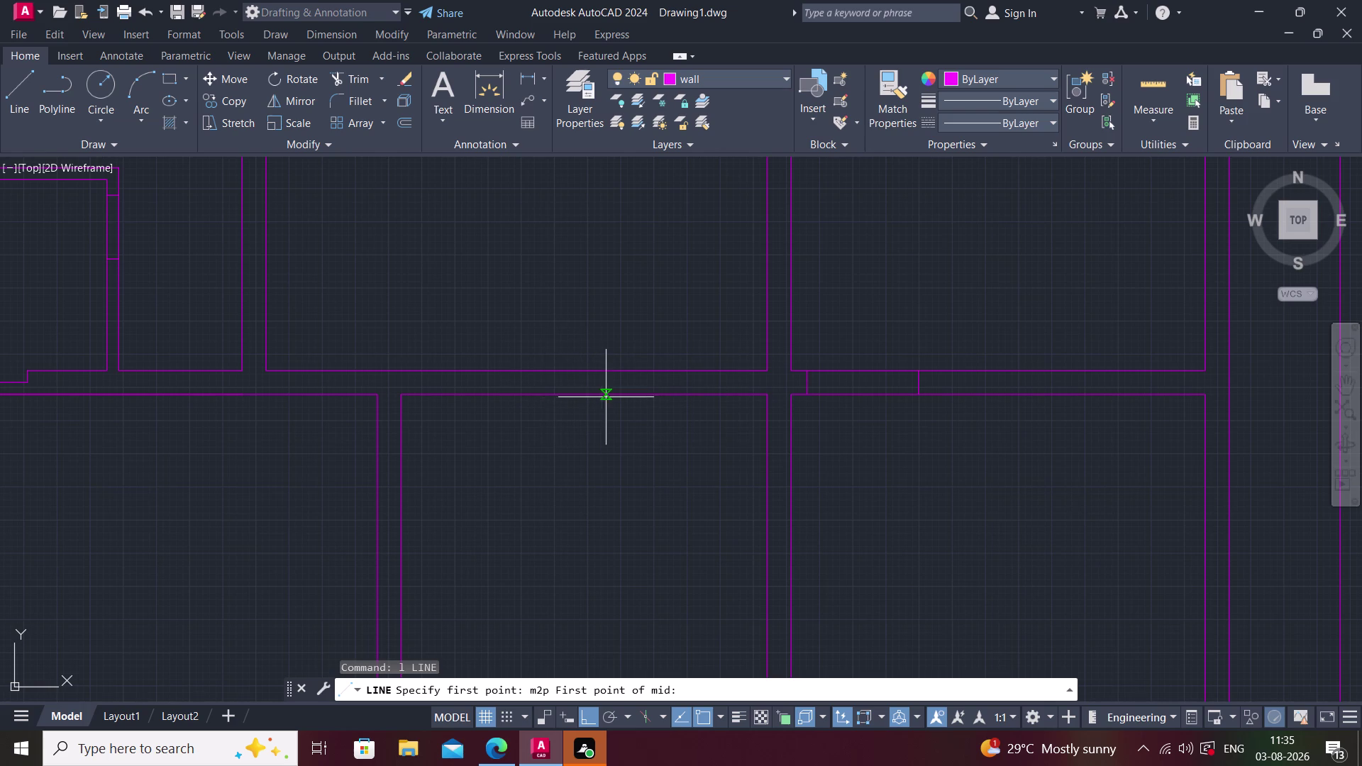
click(585, 390)
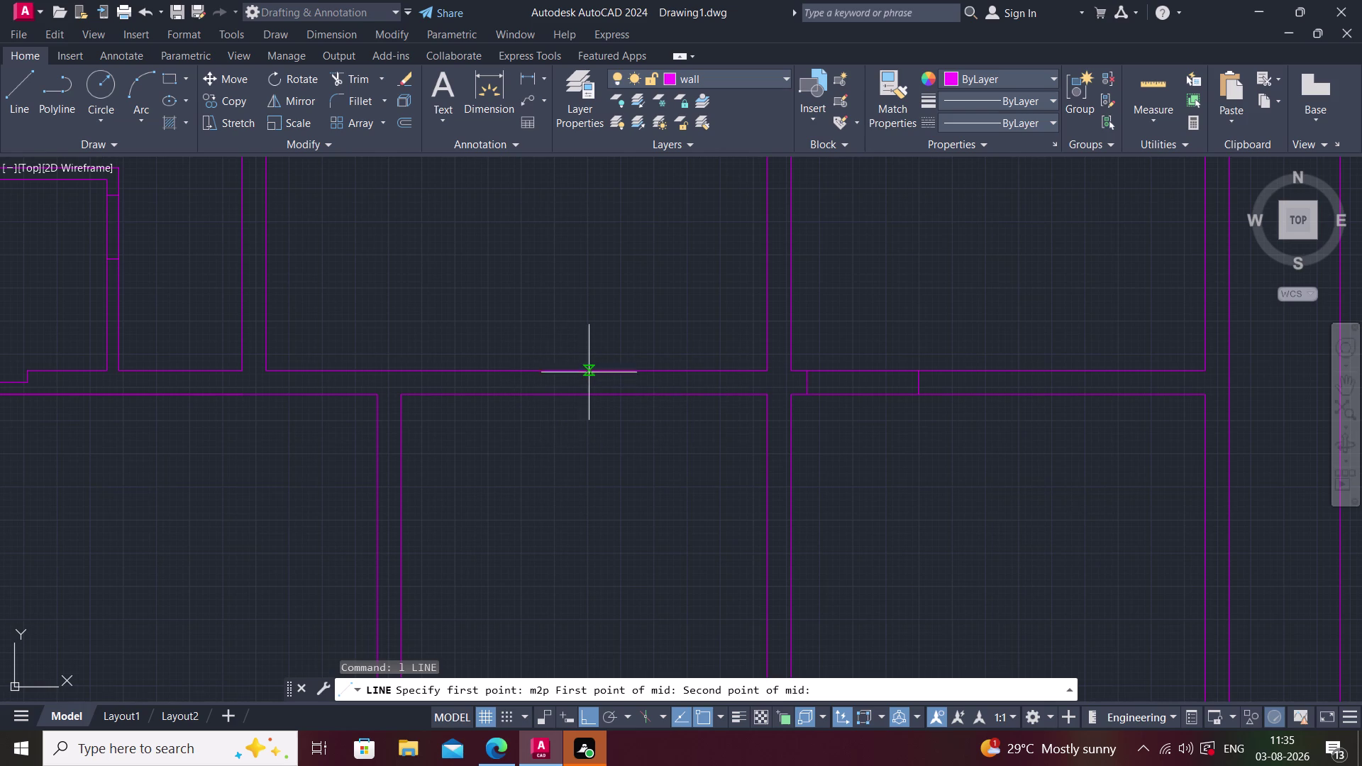
click(589, 369)
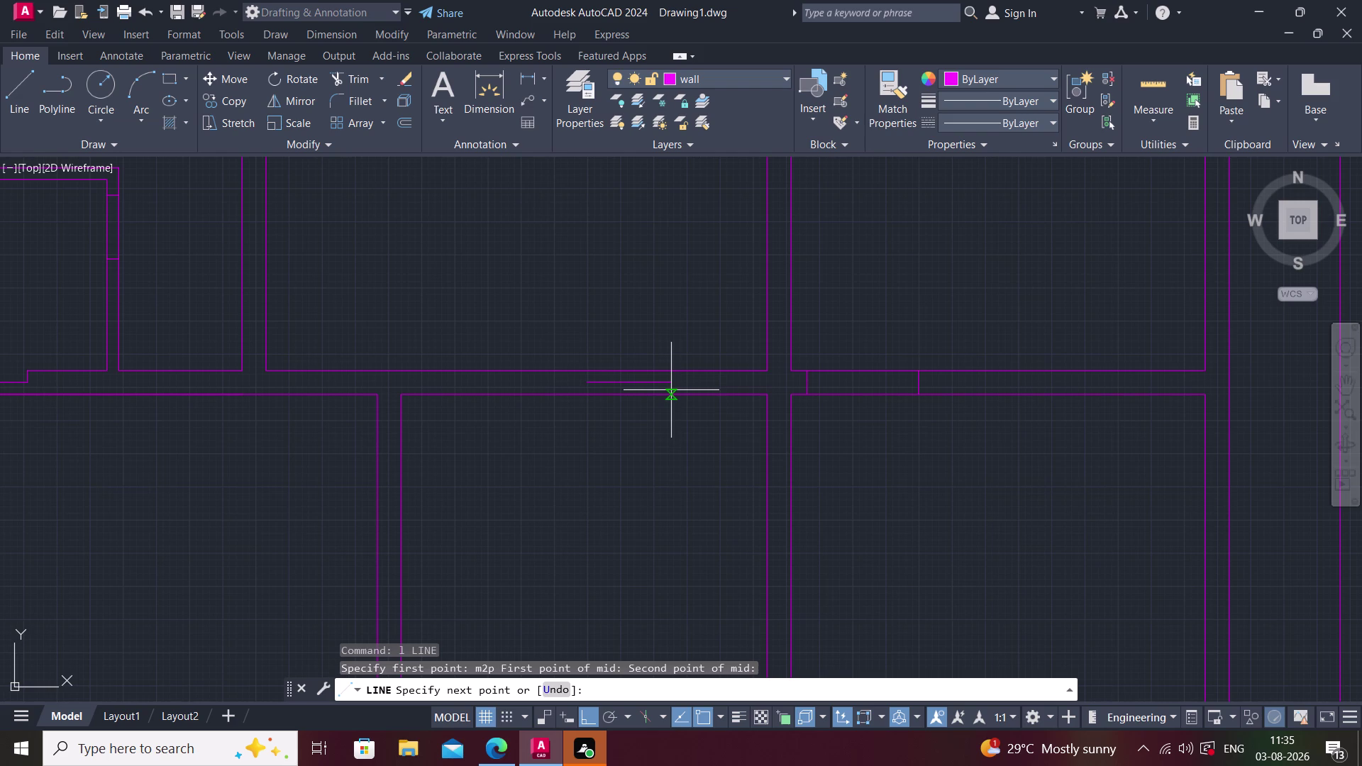
key(2)
key(apostrophe)
key(Return)
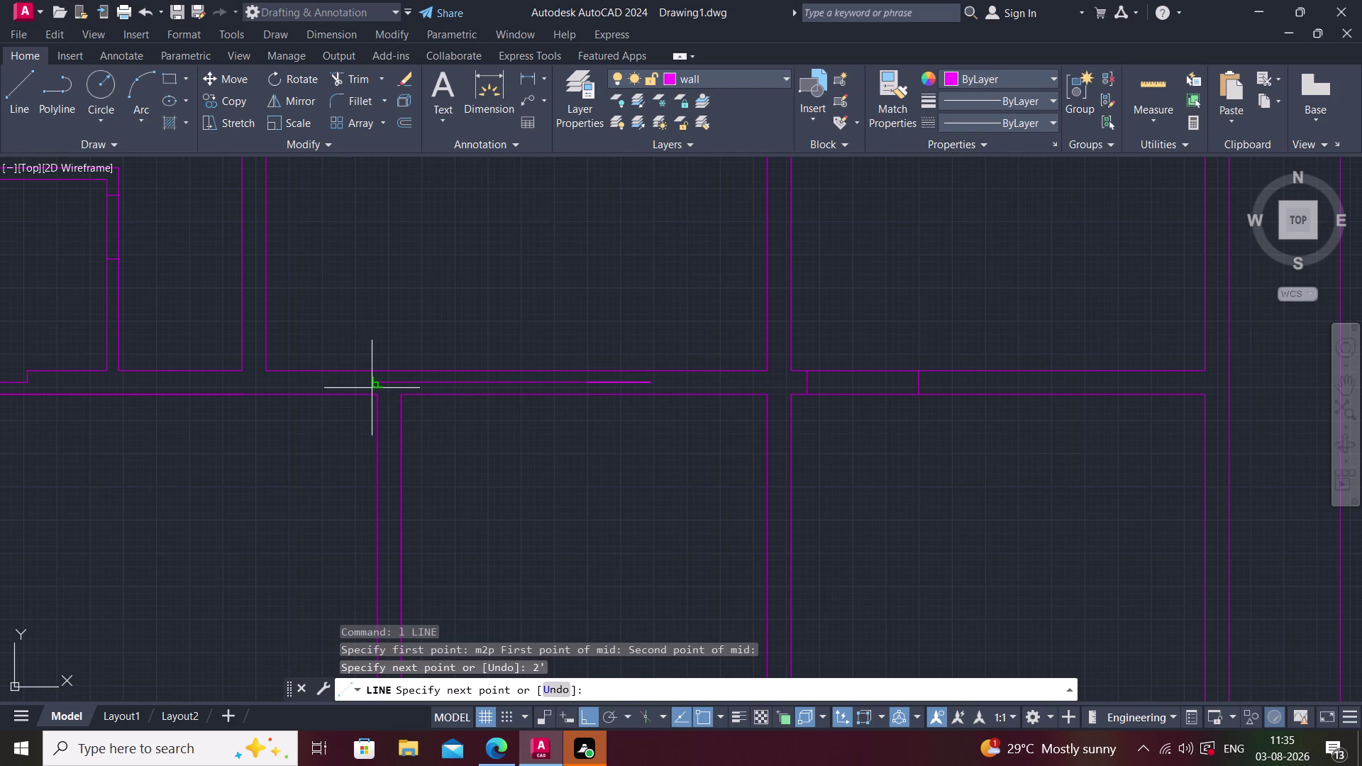
text(4')
key(Return)
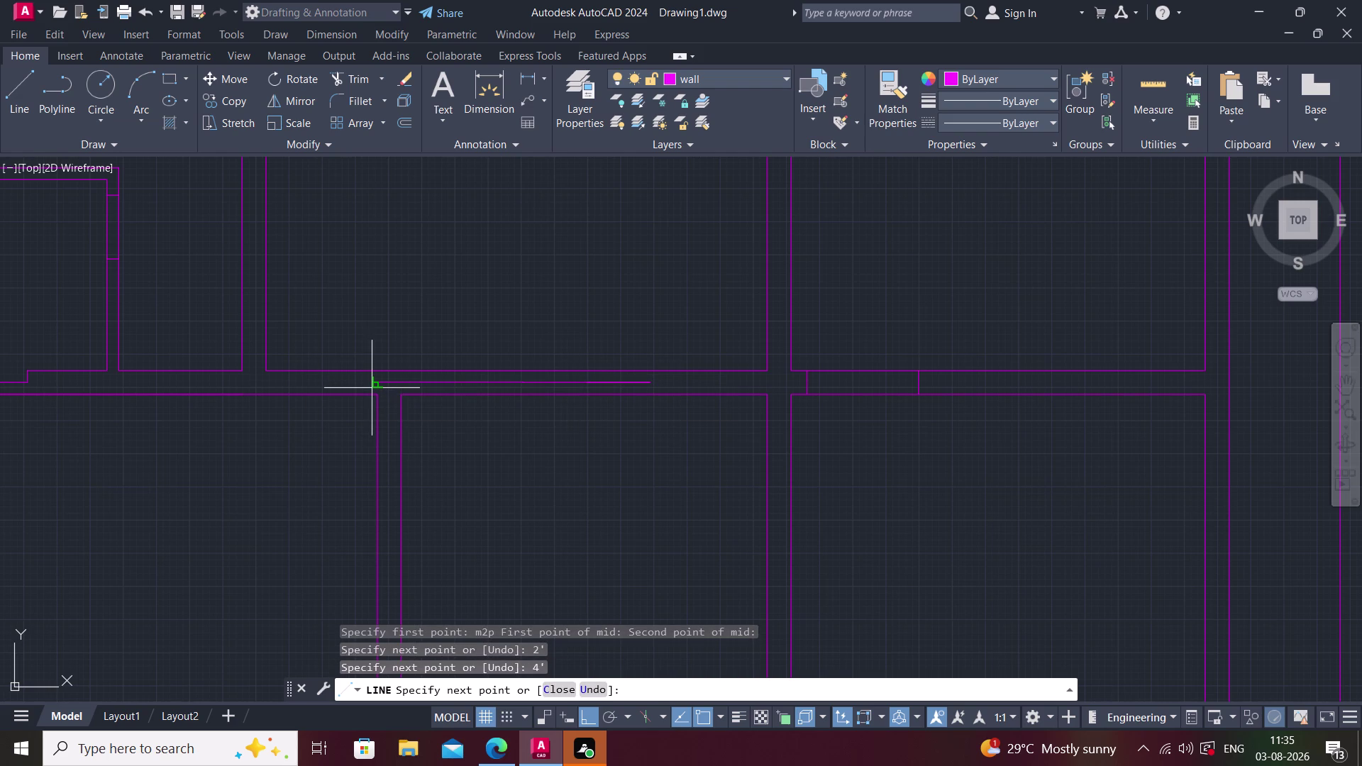
key(Escape)
Draw the jamb line across the double wall at the opening's right end.
scroll(up, 3)
middle_drag(590, 440, 548, 458)
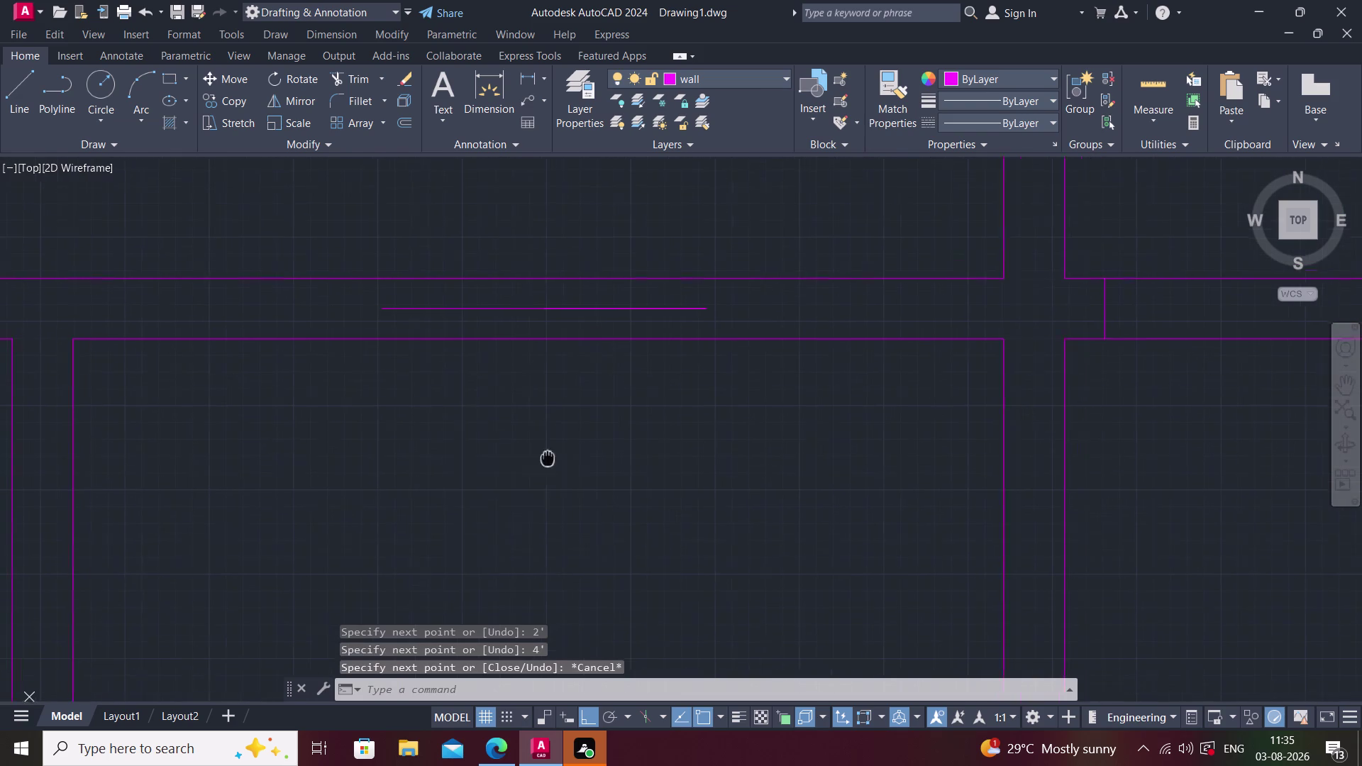
text(l)
key(space)
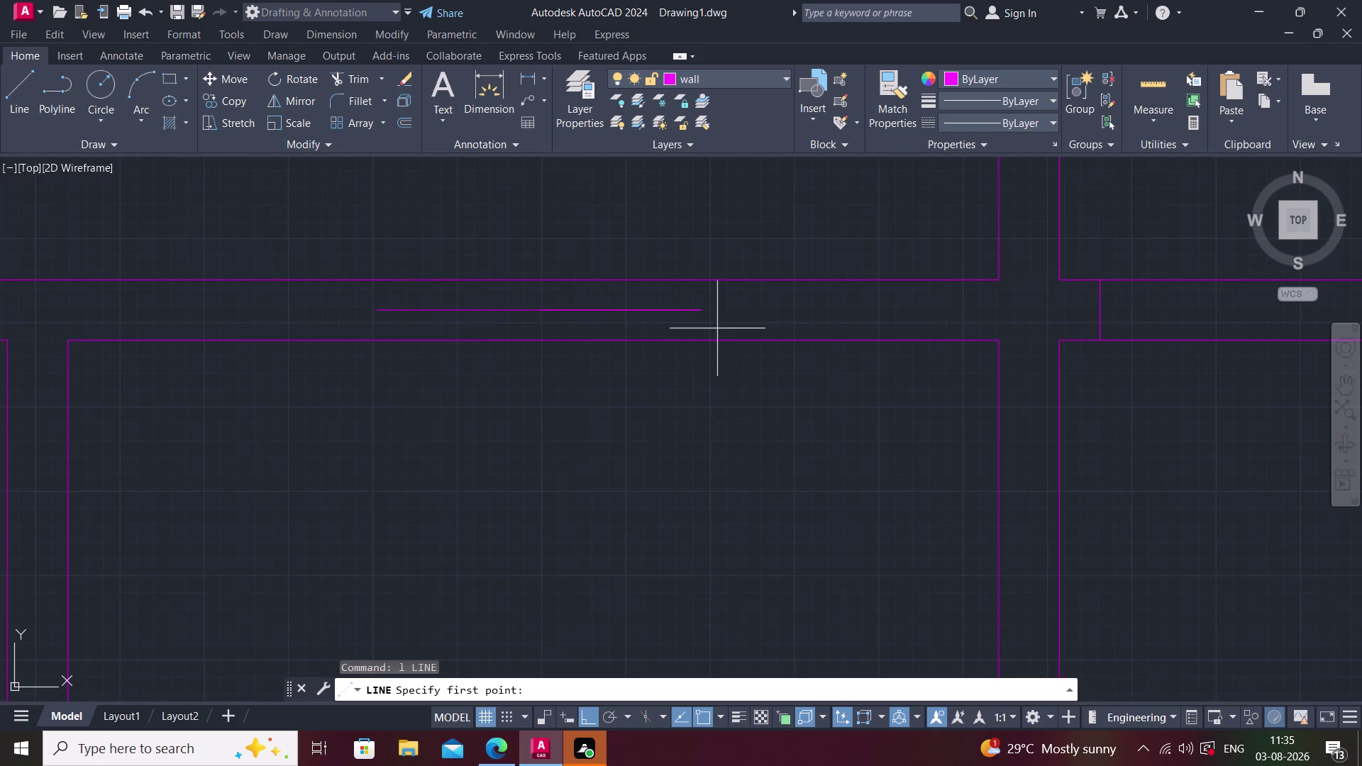
click(697, 312)
click(702, 283)
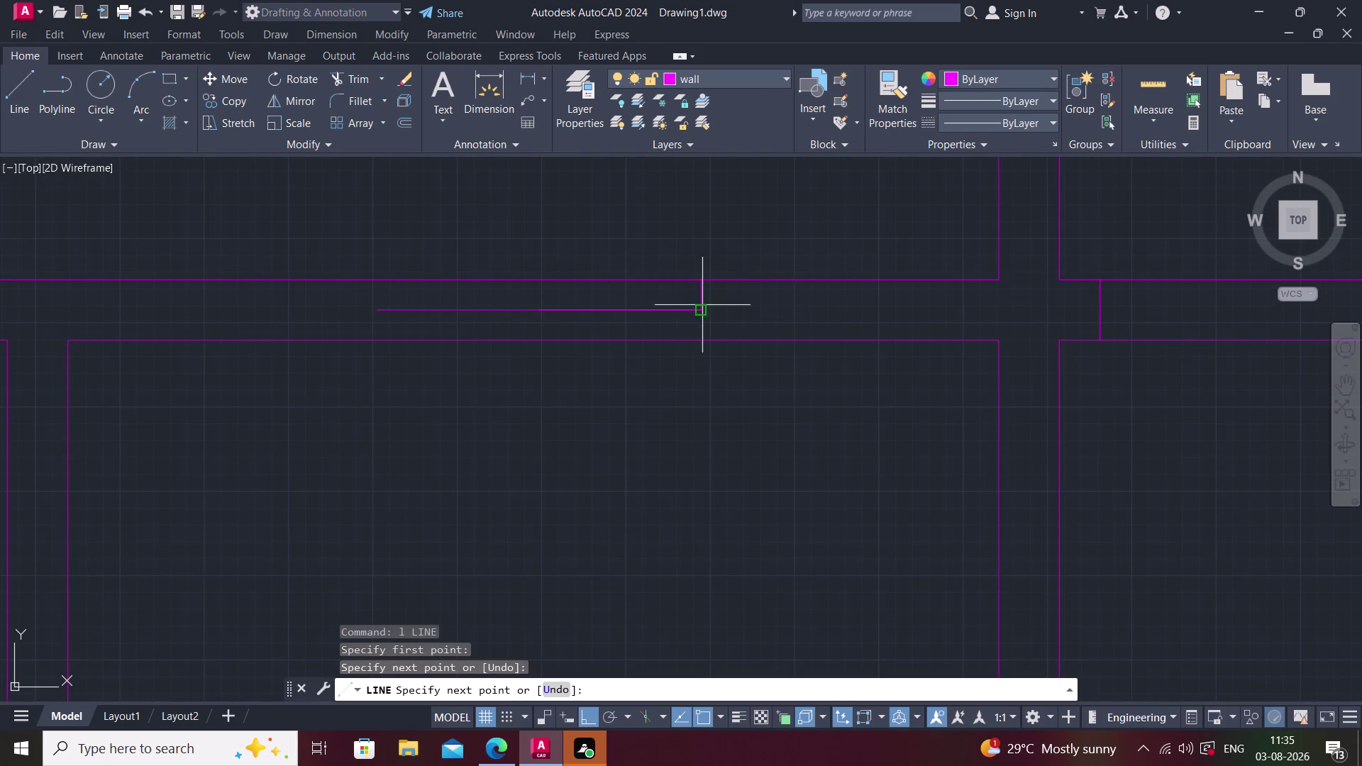
click(700, 342)
key(space)
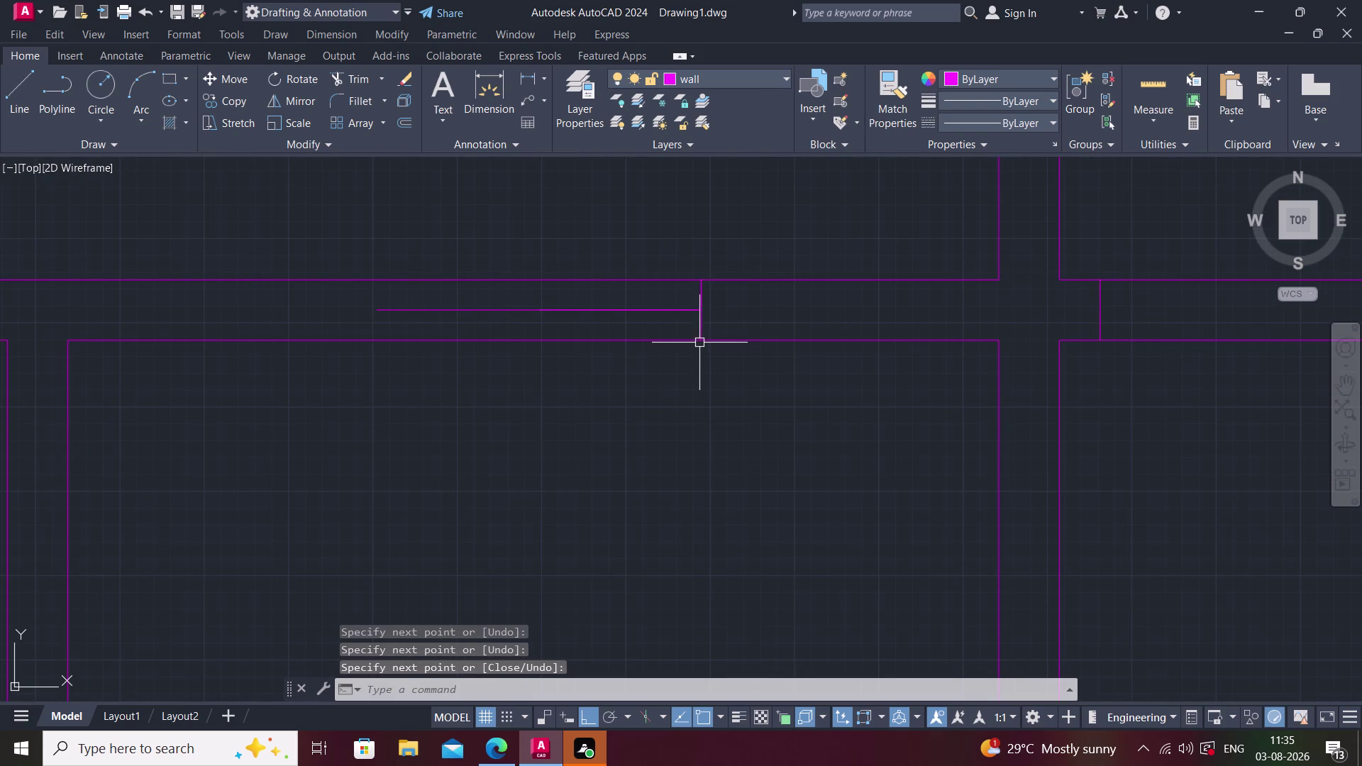
key(Escape)
Draw the jamb line across the double wall at the opening's left end.
middle_drag(615, 336, 638, 339)
text(l)
key(space)
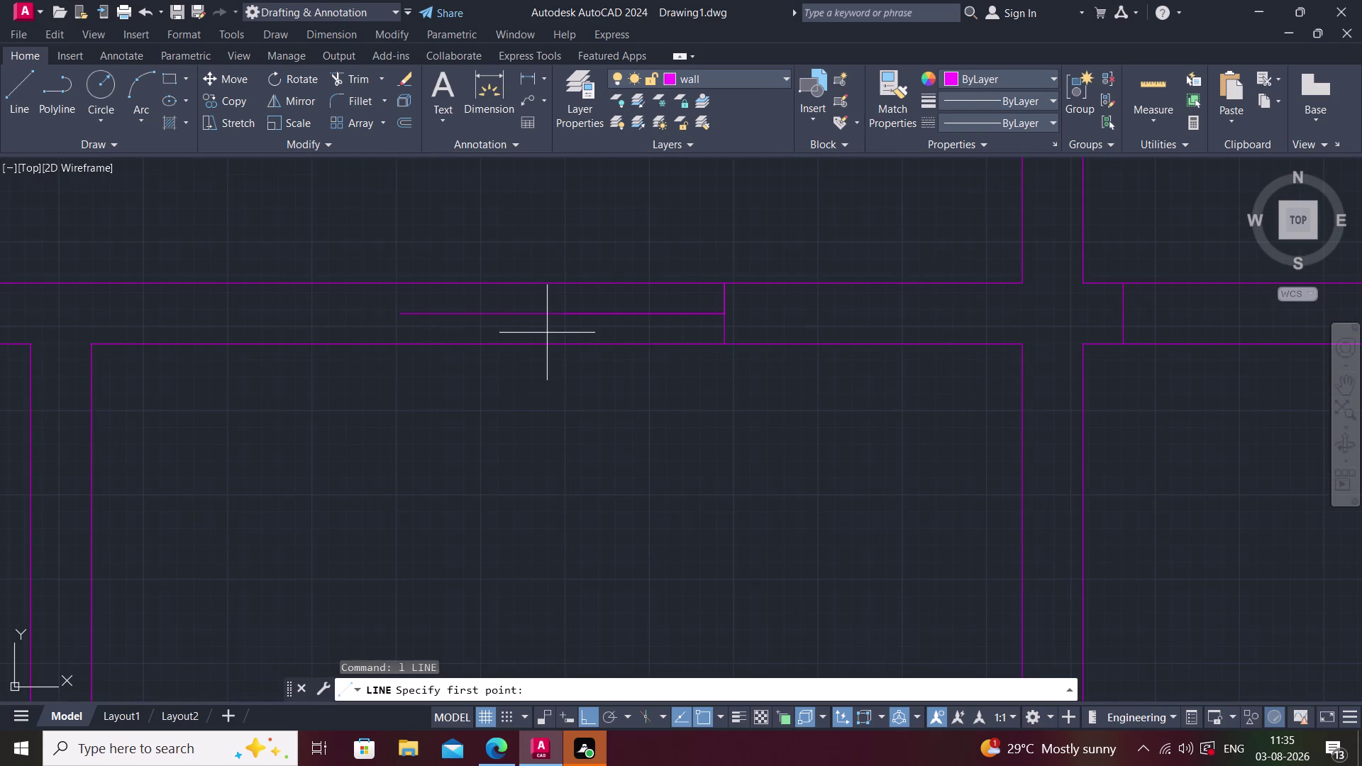
click(398, 312)
click(404, 283)
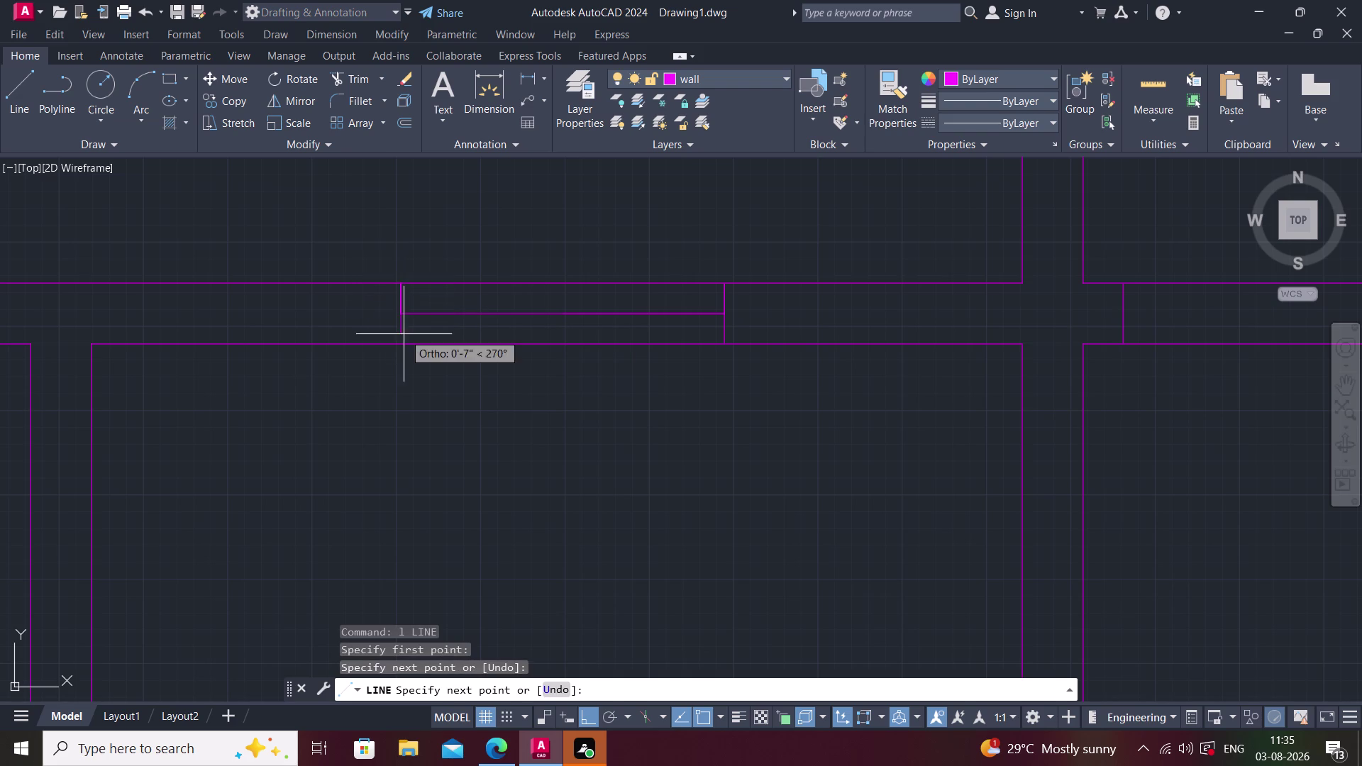
click(403, 339)
key(Escape)
key(y)
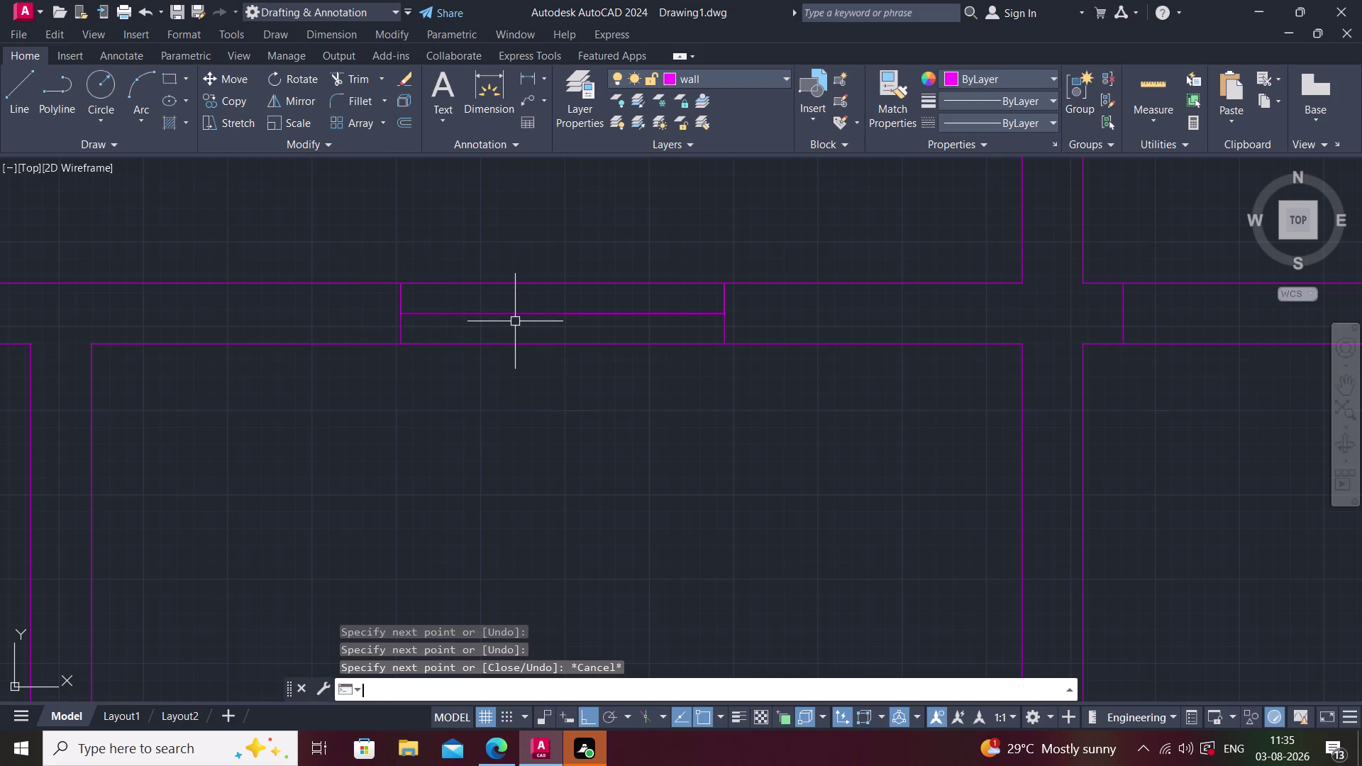
key(BackSpace)
Fence-trim the wall lines out of the opening in the top wall.
key(t)
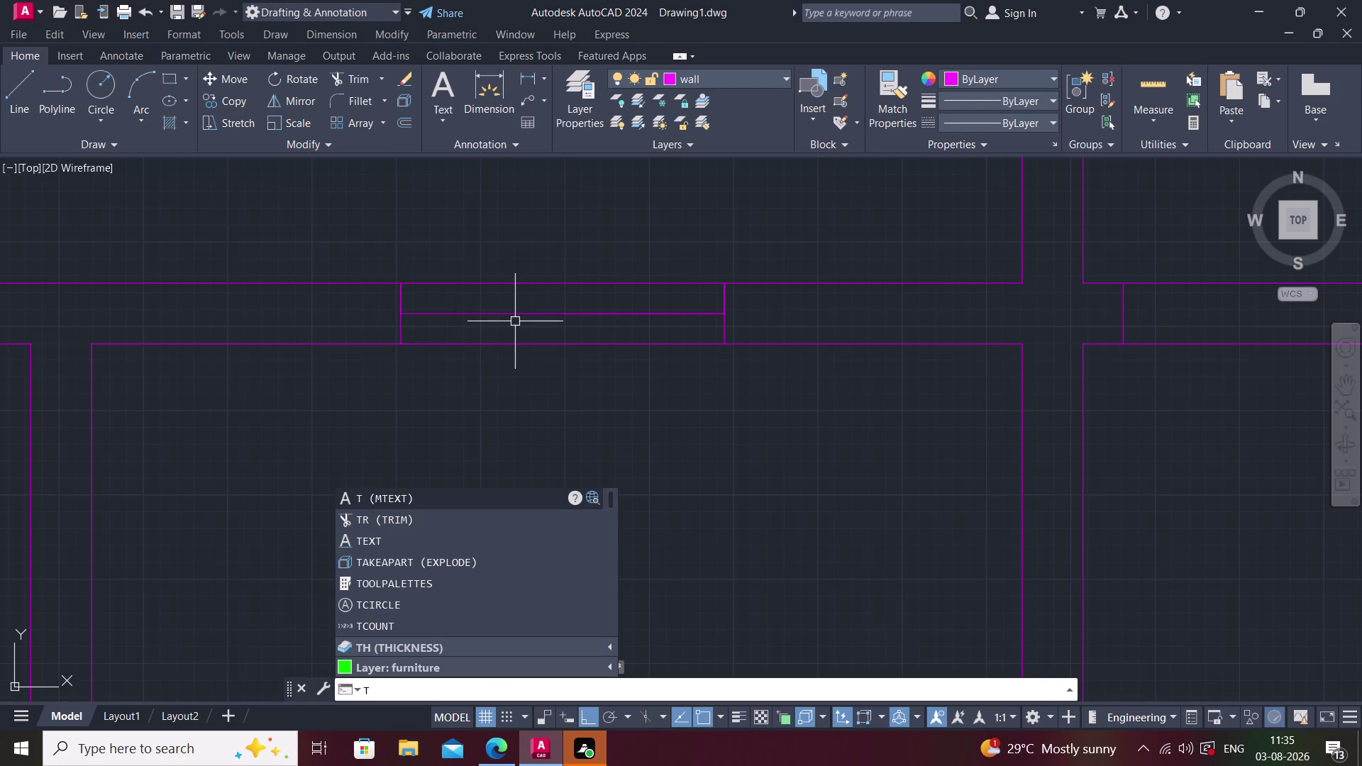
text(r)
key(space)
click(524, 260)
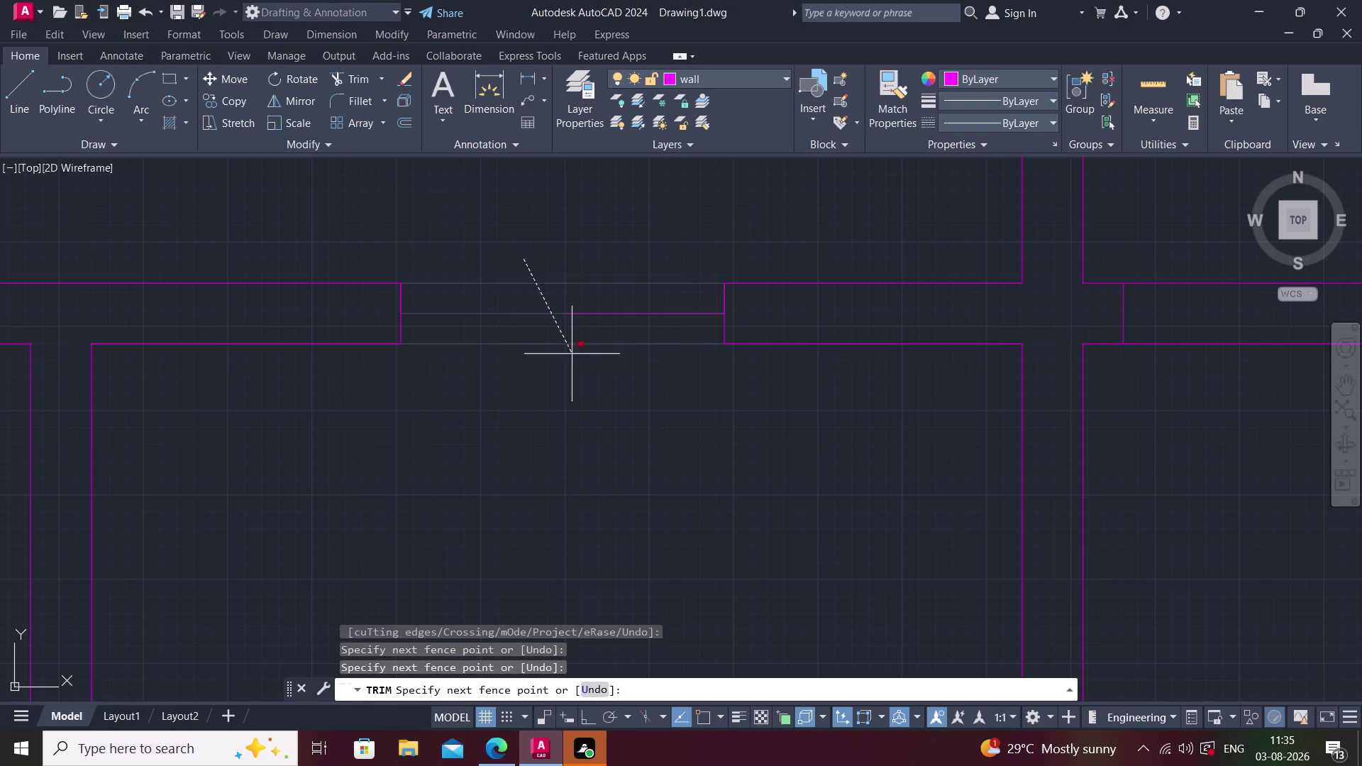
click(572, 370)
click(681, 316)
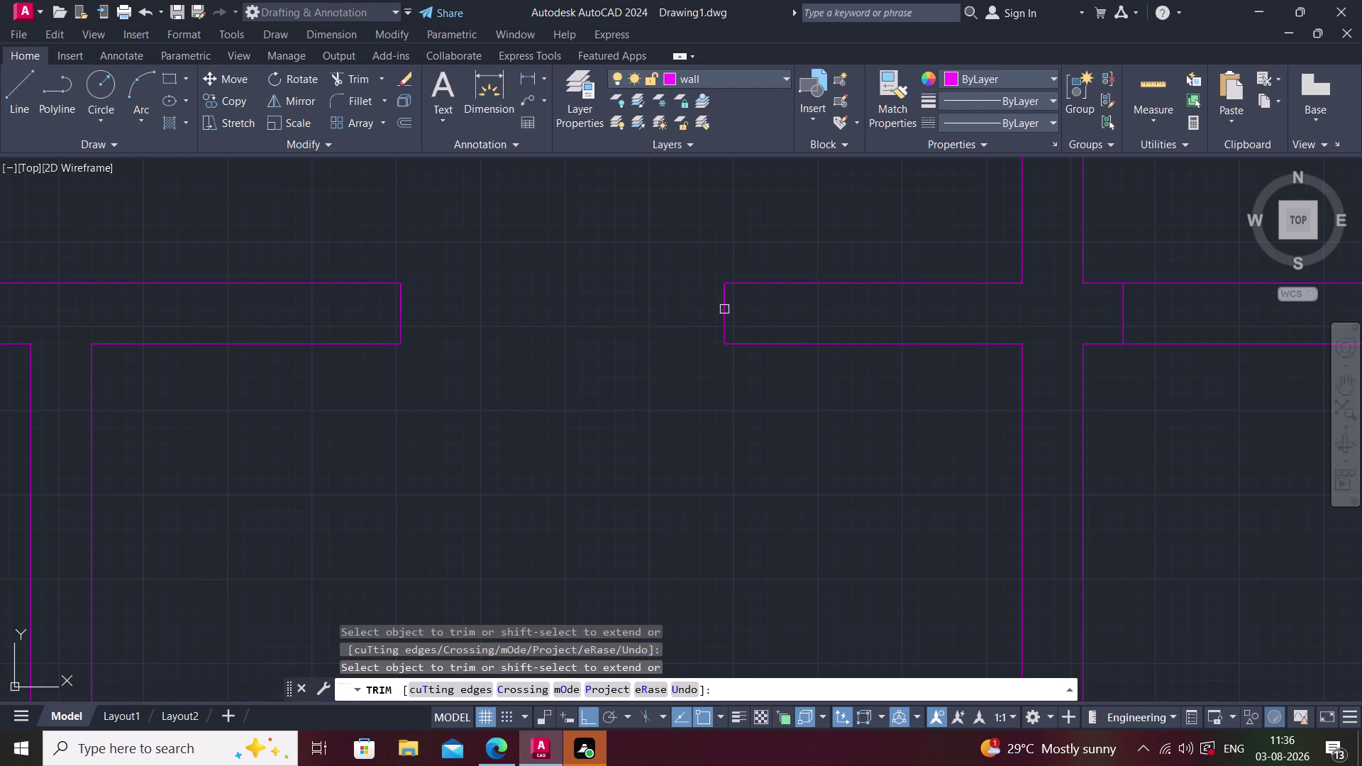
key(Escape)
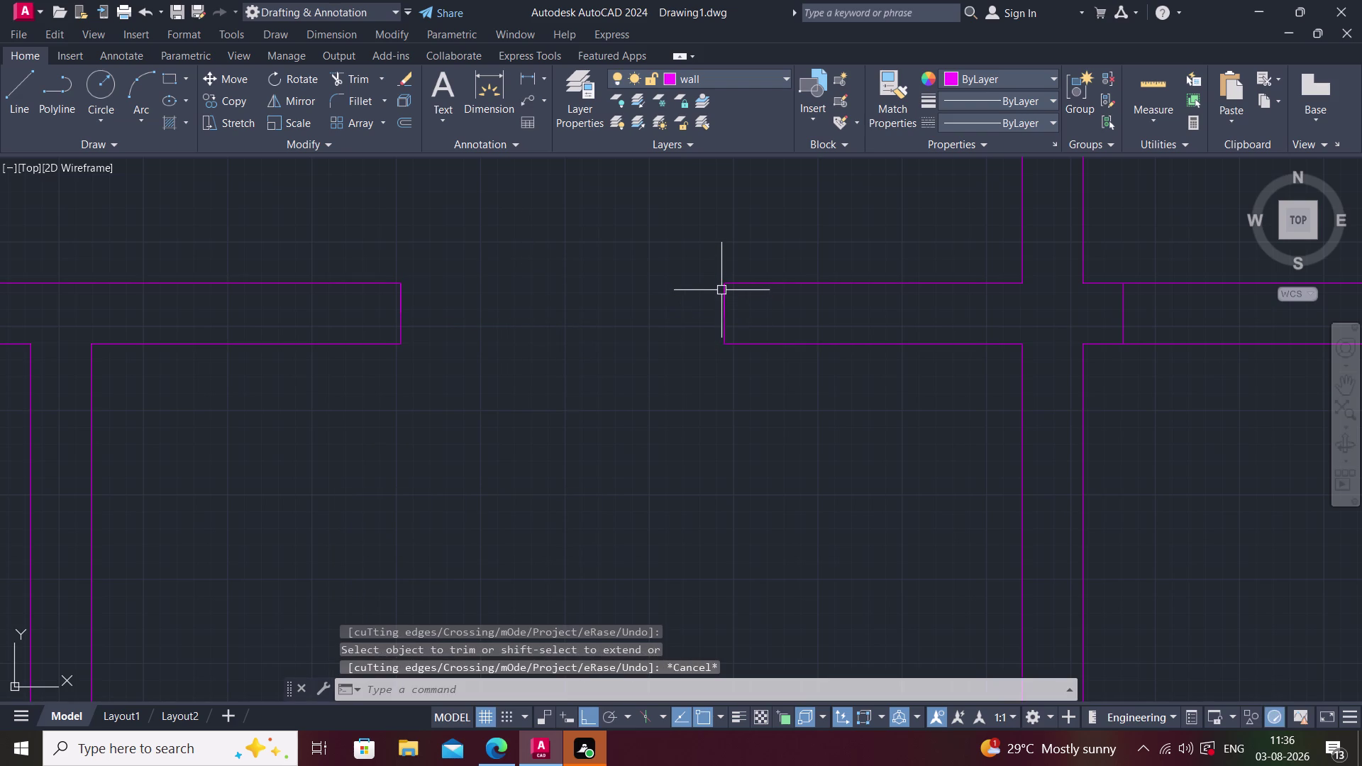
scroll(up, 3)
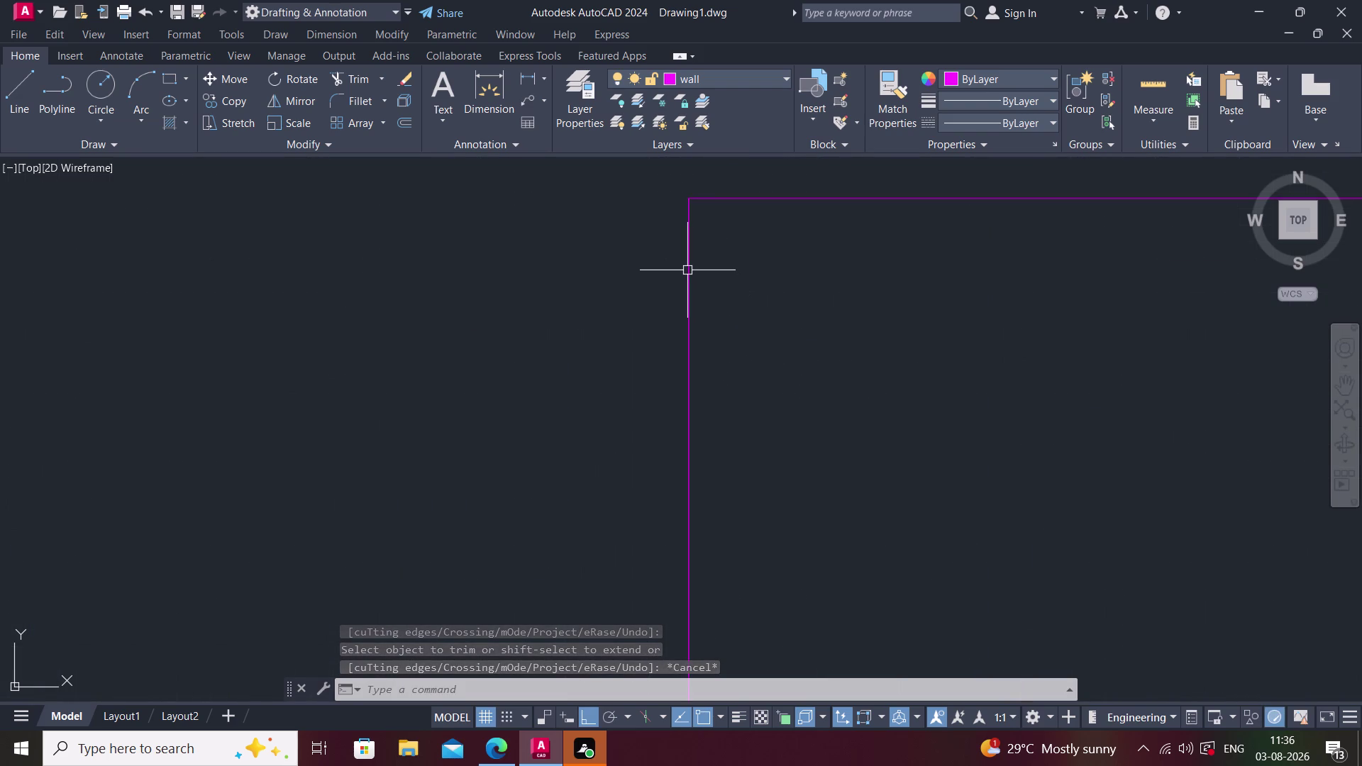
click(687, 270)
scroll(down, 3)
key(Escape)
scroll(down, 3)
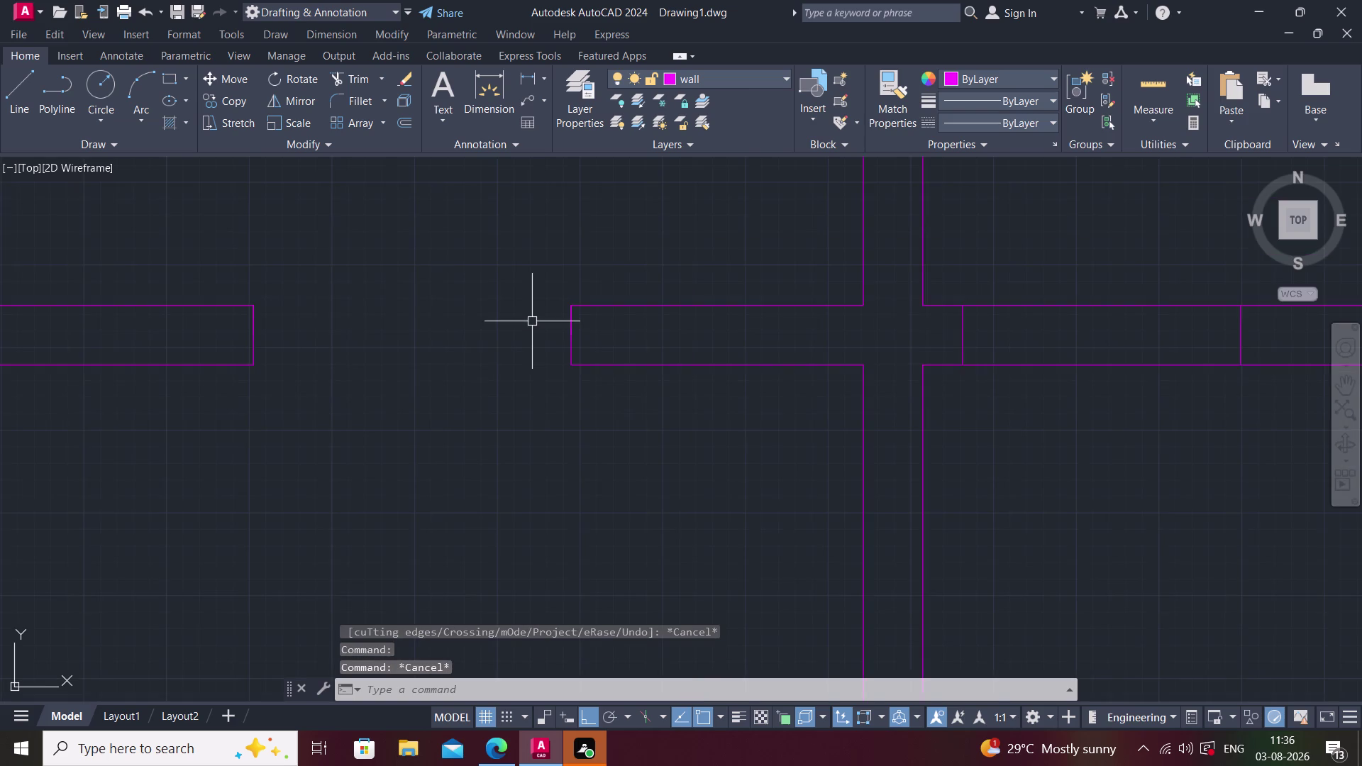
middle_drag(473, 356, 487, 370)
scroll(down, 3)
scroll(down, 3)
middle_drag(472, 375, 547, 344)
scroll(down, 3)
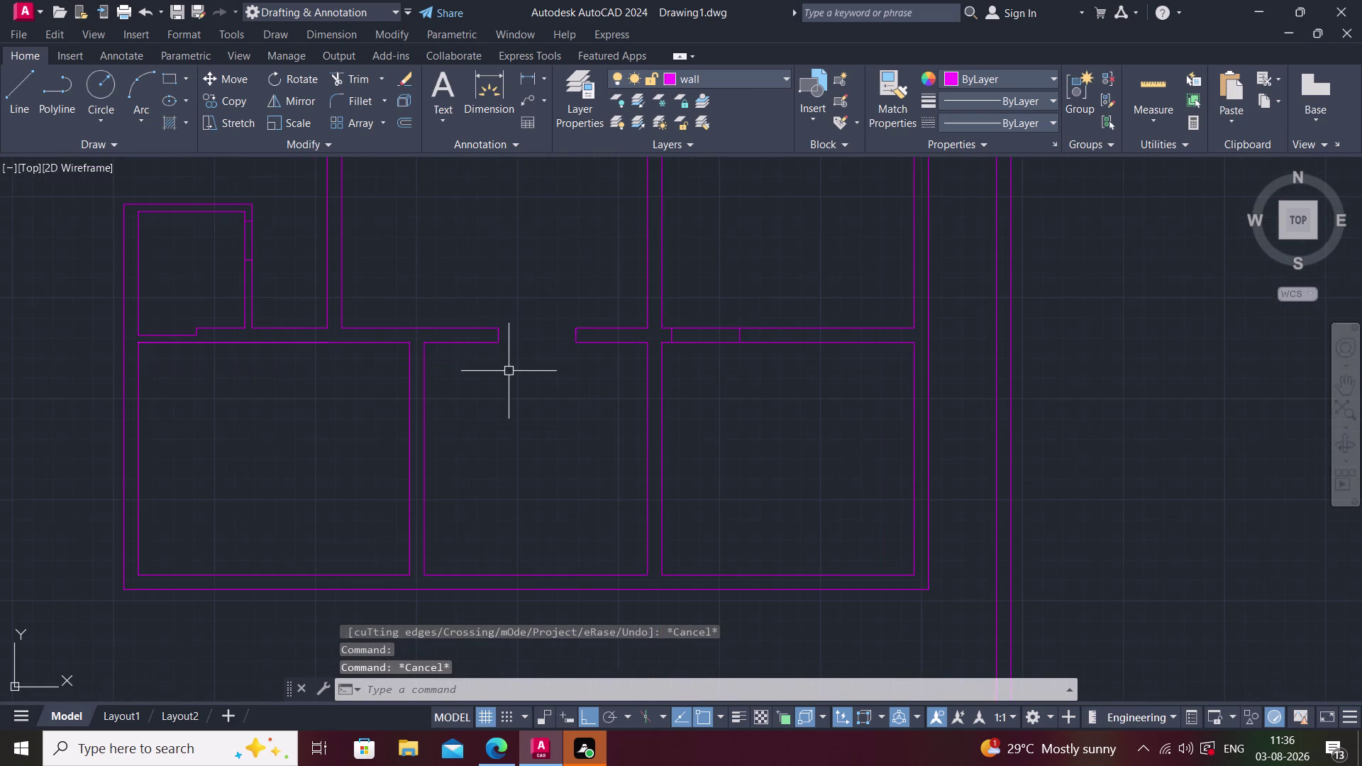
Trim the wall lines out of the next opening with a fence.
text(tr)
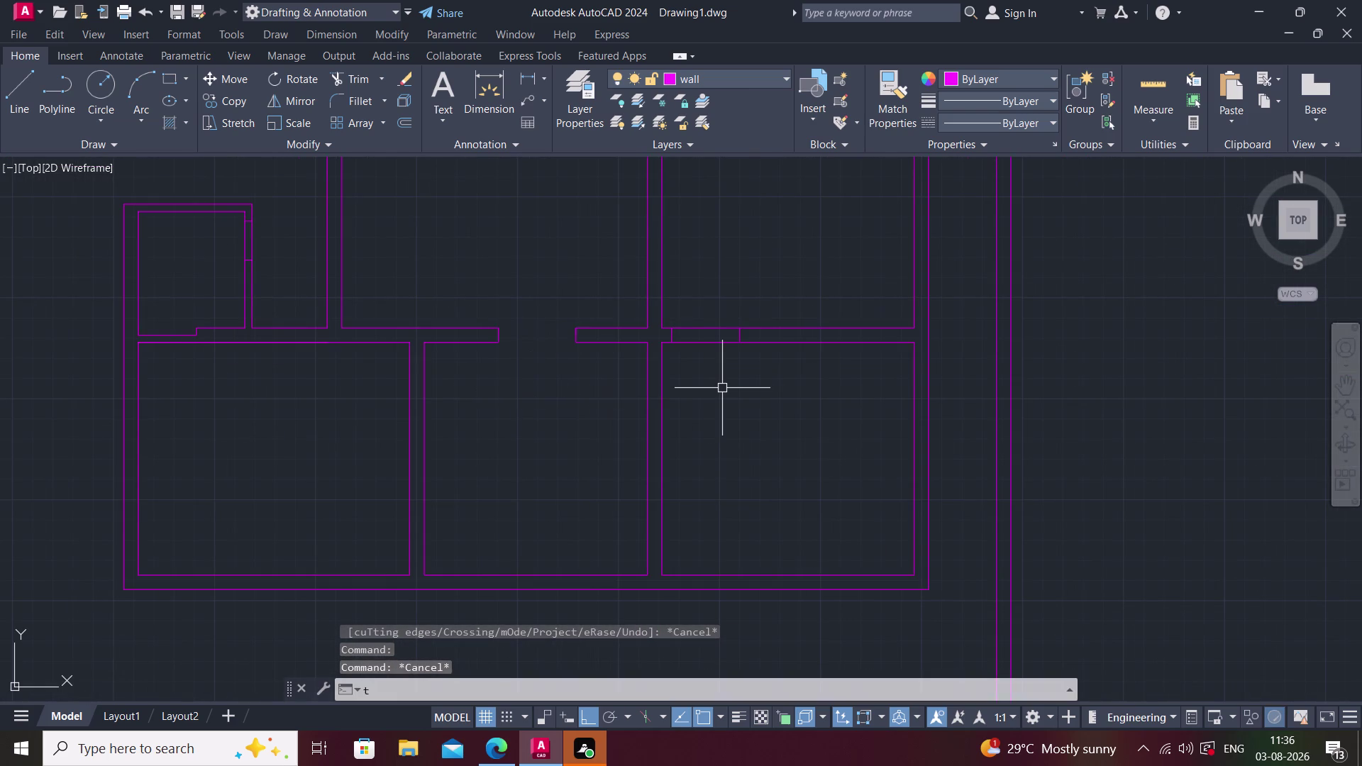
key(space)
click(693, 323)
click(703, 364)
key(Escape)
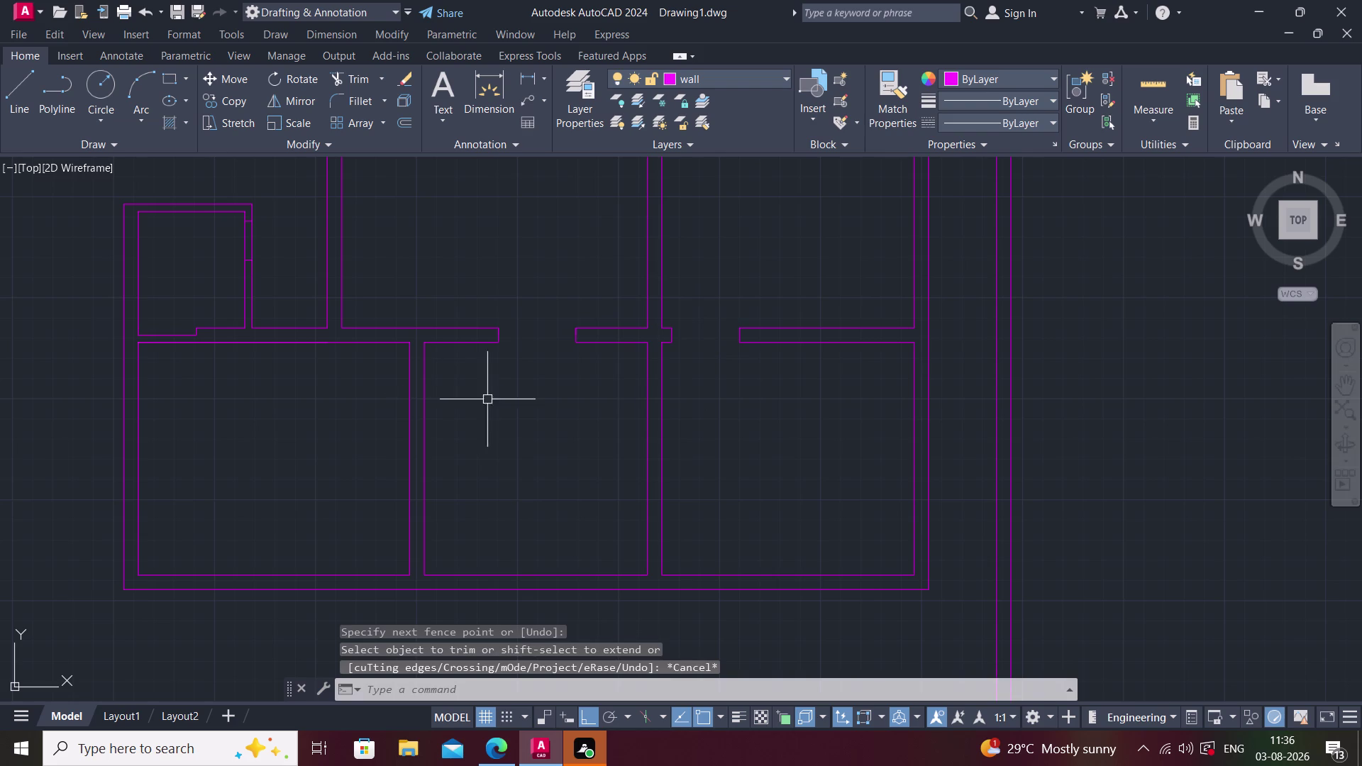
Fence-trim the wall lines out of several more doorways across the plan.
text(tr)
key(space)
middle_drag(406, 361, 414, 365)
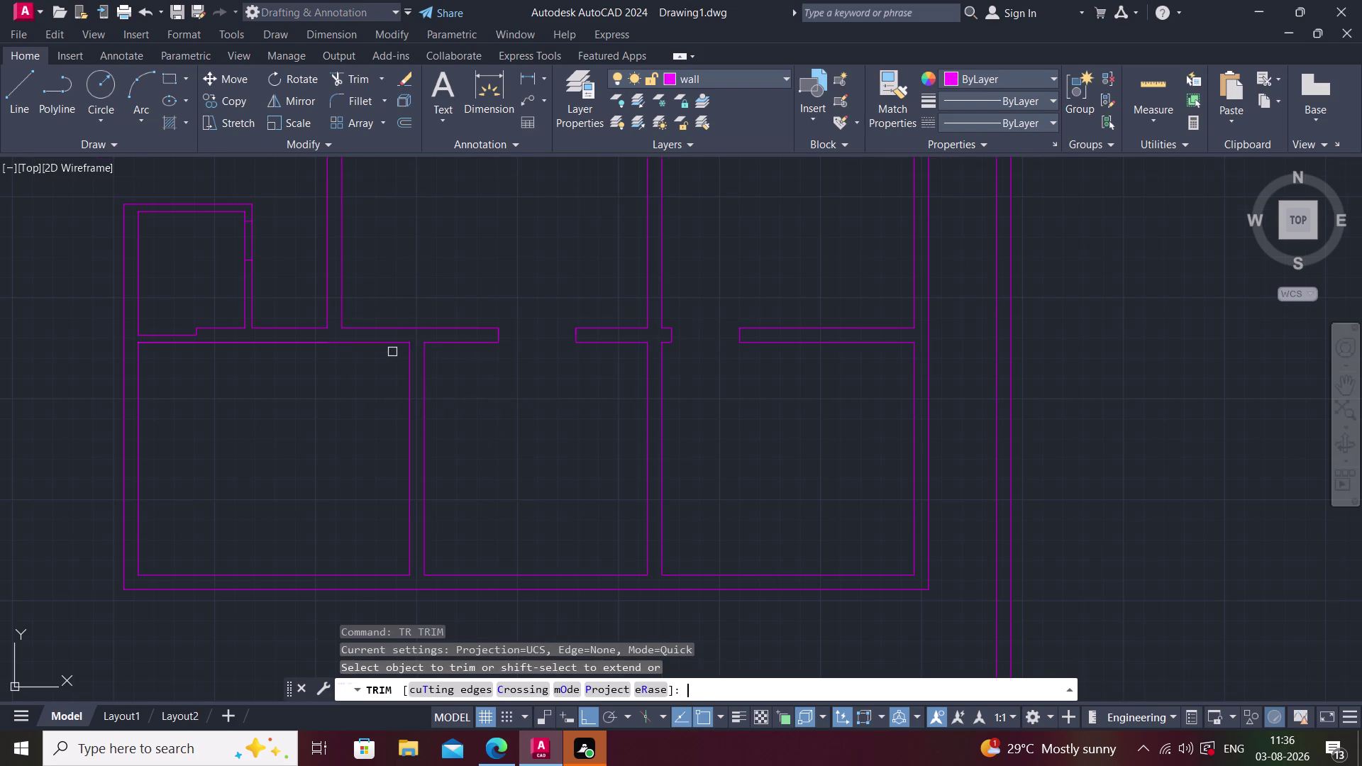
middle_drag(414, 364, 690, 524)
scroll(up, 3)
click(456, 392)
click(563, 399)
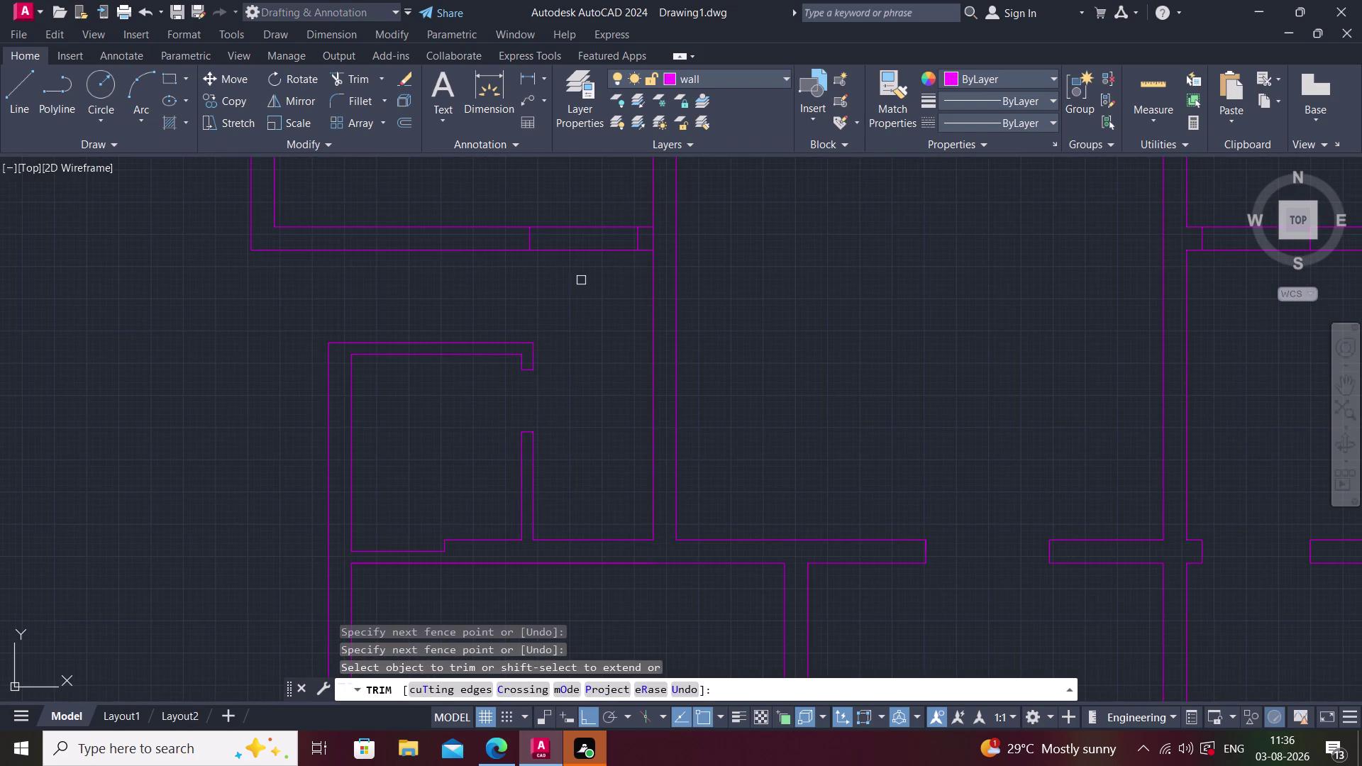
click(569, 168)
click(578, 281)
middle_drag(586, 272, 460, 374)
scroll(down, 3)
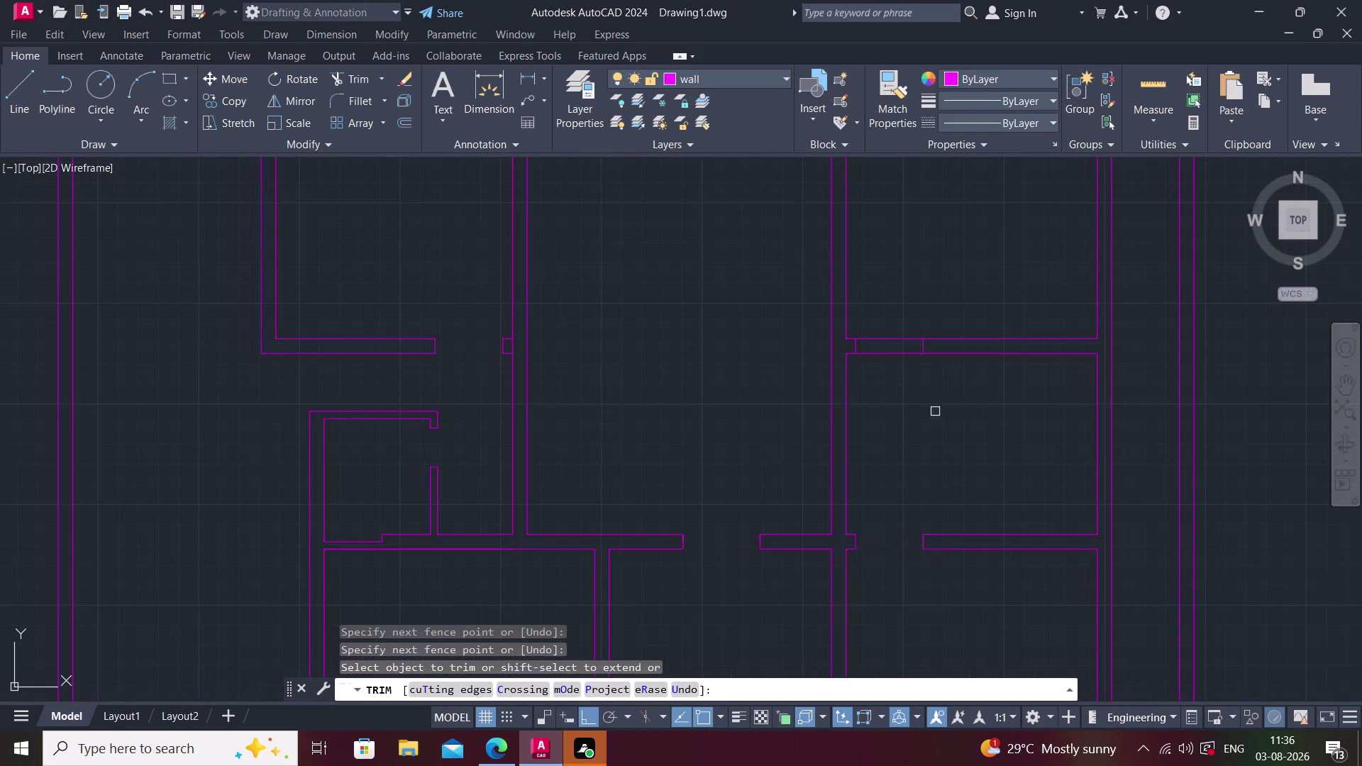
click(888, 394)
click(900, 320)
middle_drag(900, 319, 721, 559)
scroll(down, 3)
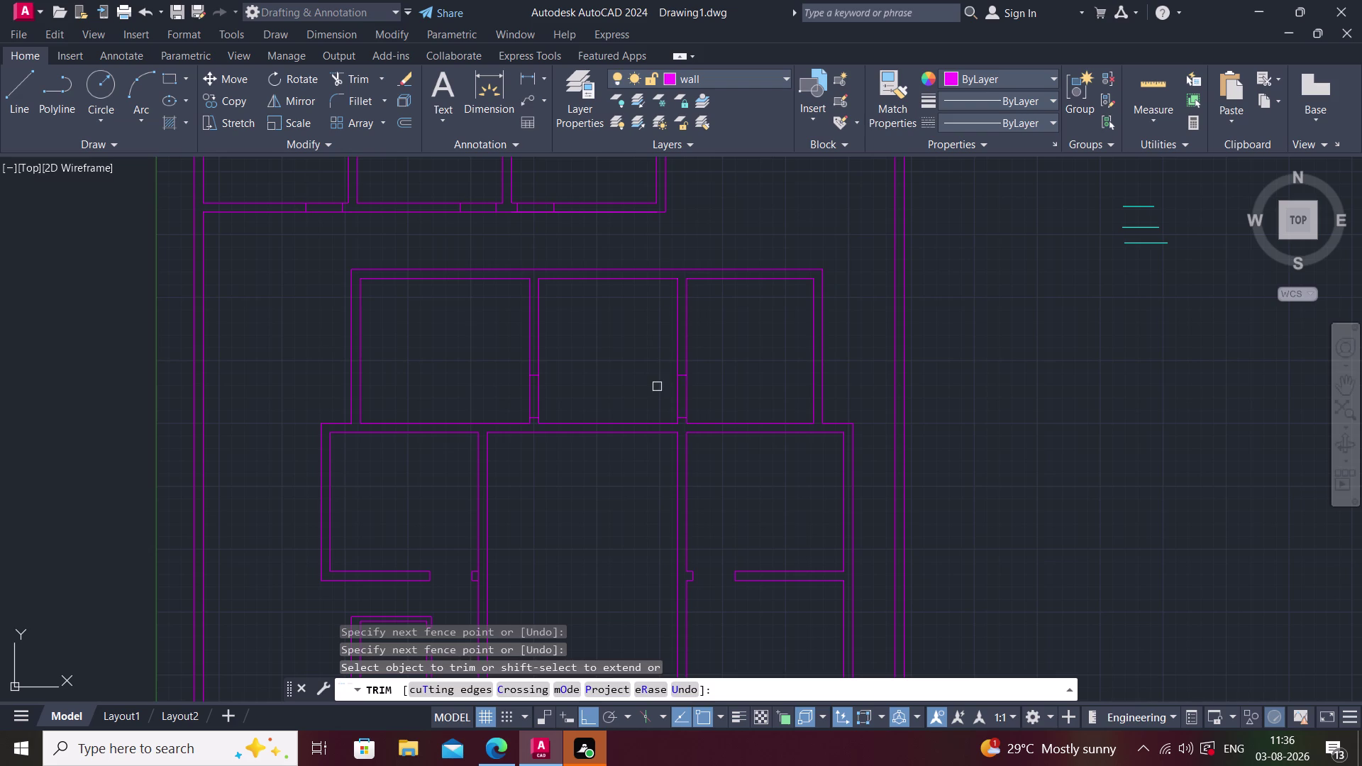
click(655, 392)
drag(730, 394, 723, 394)
click(484, 368)
click(566, 403)
Trim a leftover wall line and the upper openings' wall lines, then end Trim.
middle_drag(578, 324, 570, 383)
click(533, 242)
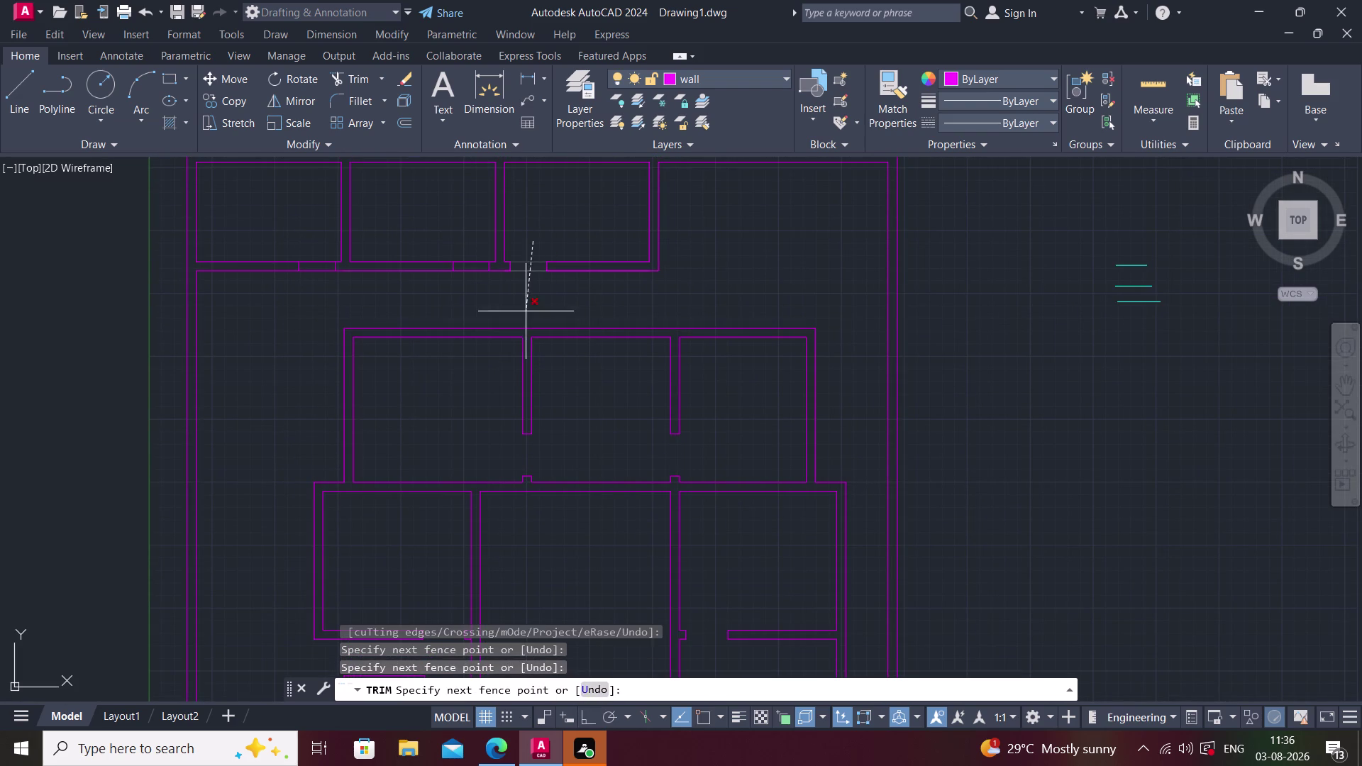
click(525, 312)
click(461, 239)
click(487, 307)
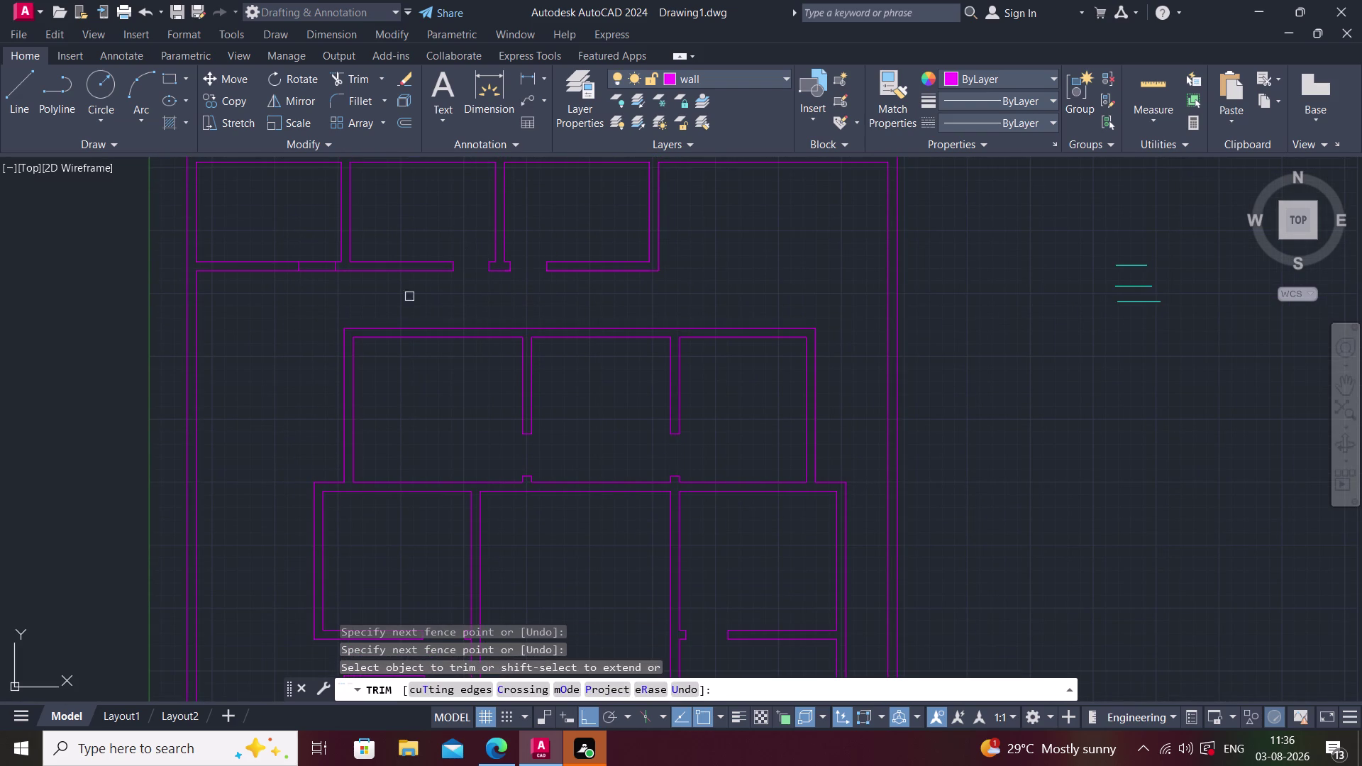
click(325, 250)
click(322, 290)
middle_drag(443, 307, 452, 308)
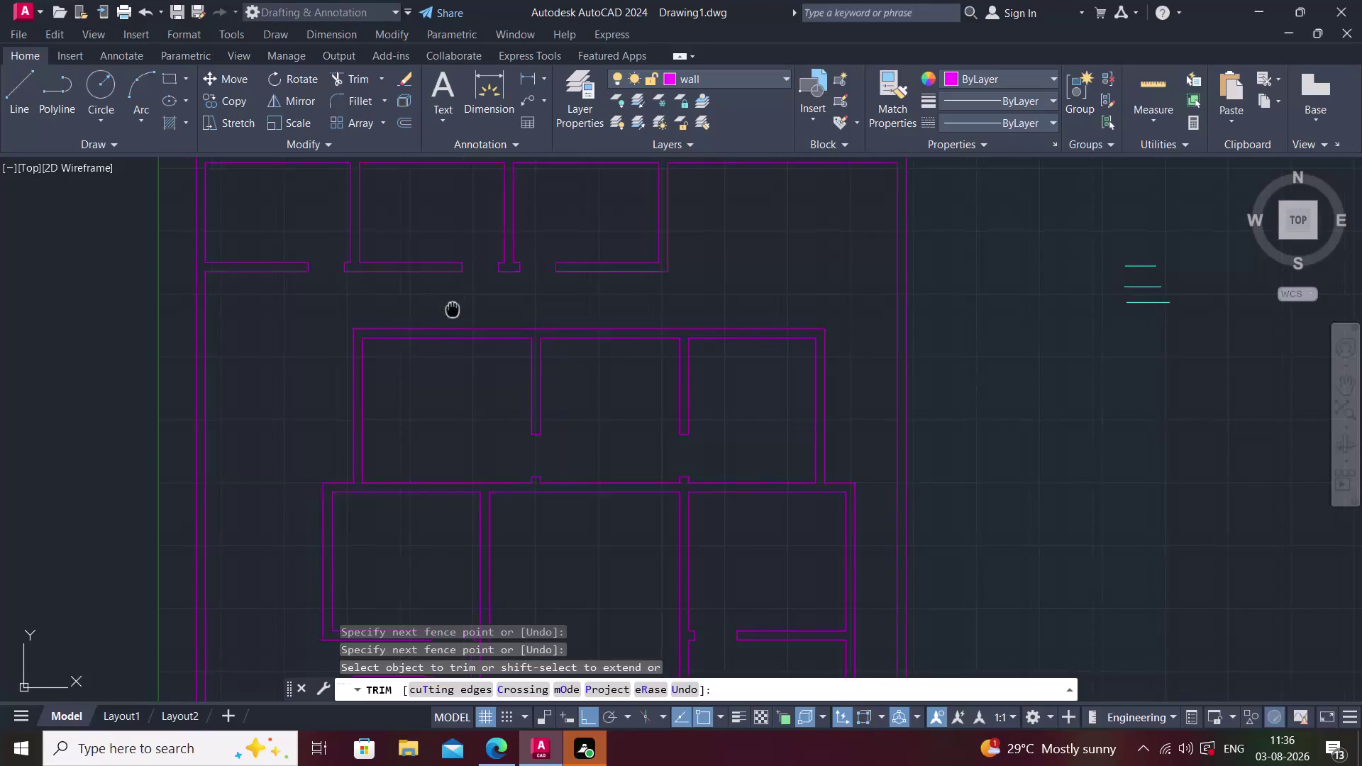
middle_drag(453, 308, 529, 292)
scroll(down, 3)
middle_drag(571, 410, 550, 325)
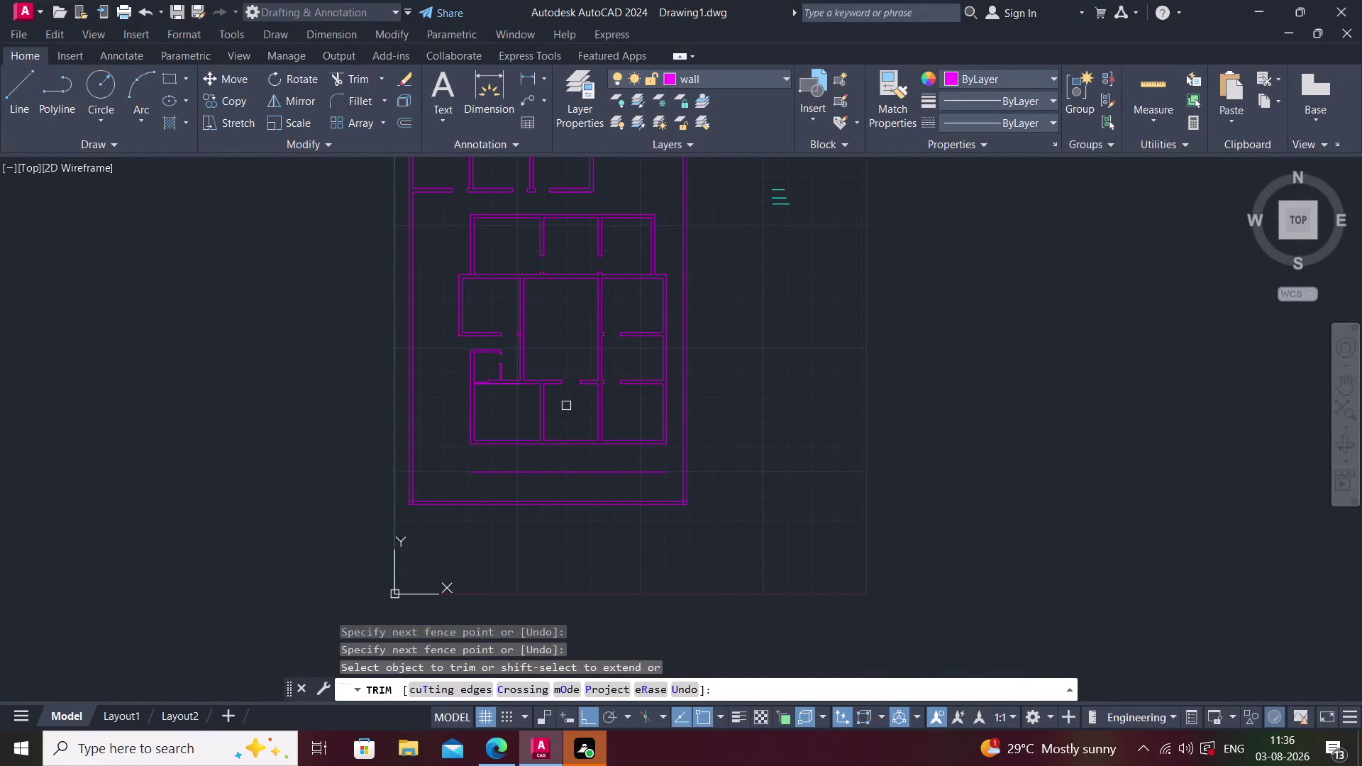
key(Escape)
middle_drag(563, 433, 548, 390)
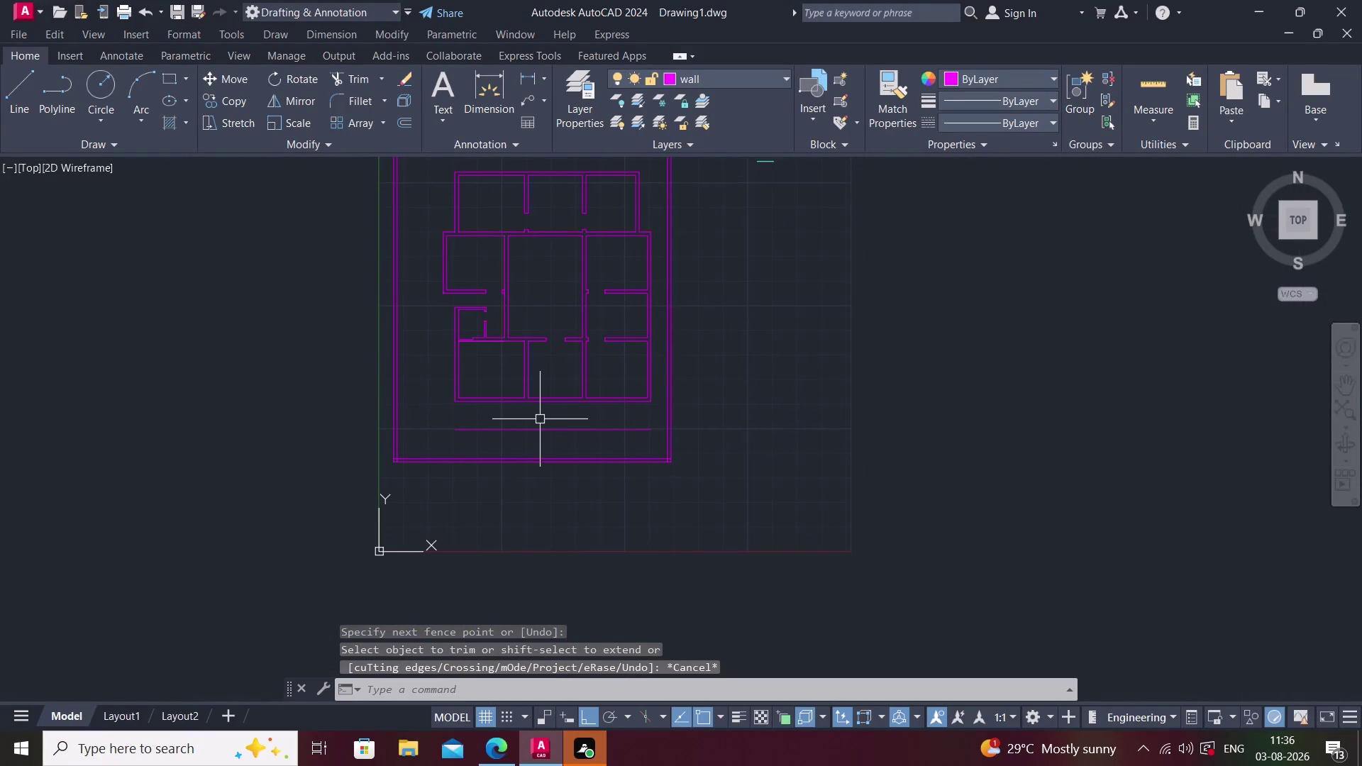
scroll(up, 3)
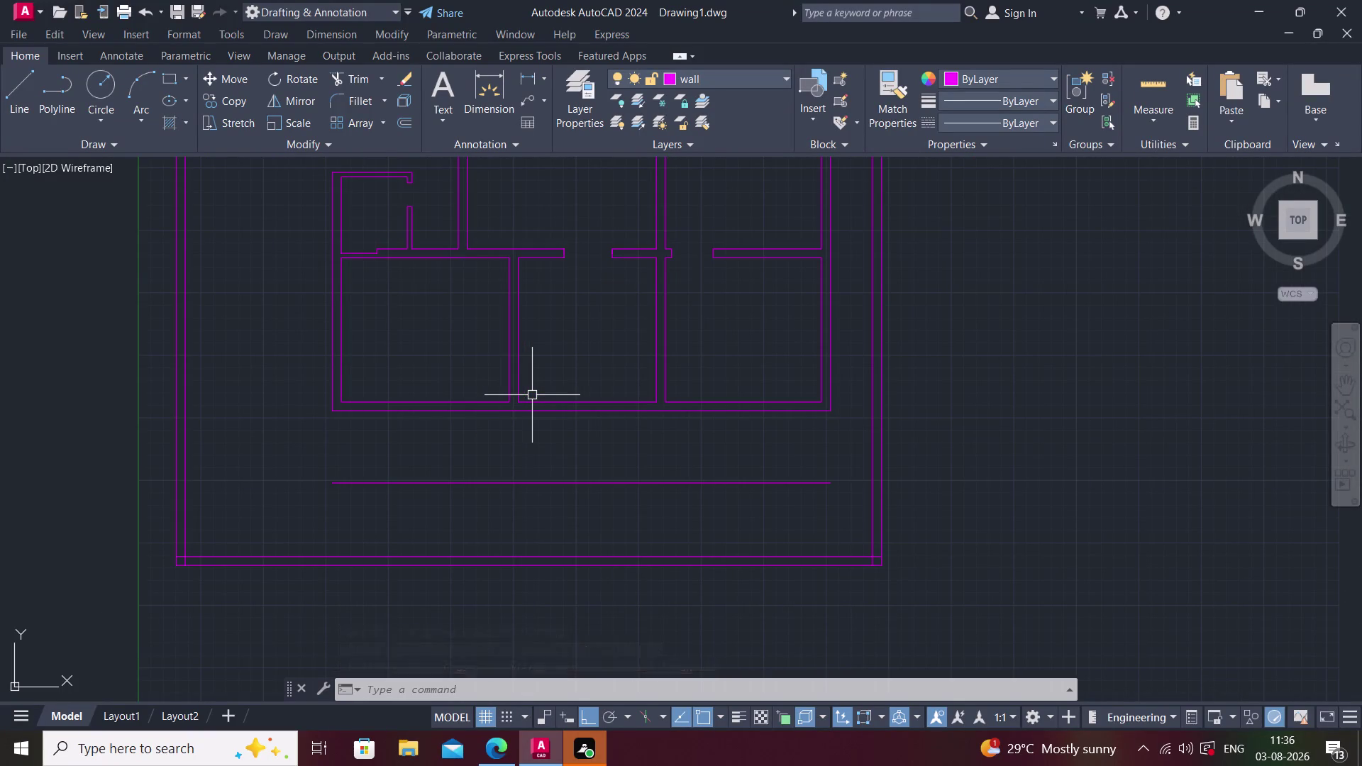
Track a new line's start point 6" from the inner wall corner.
key(l)
key(space)
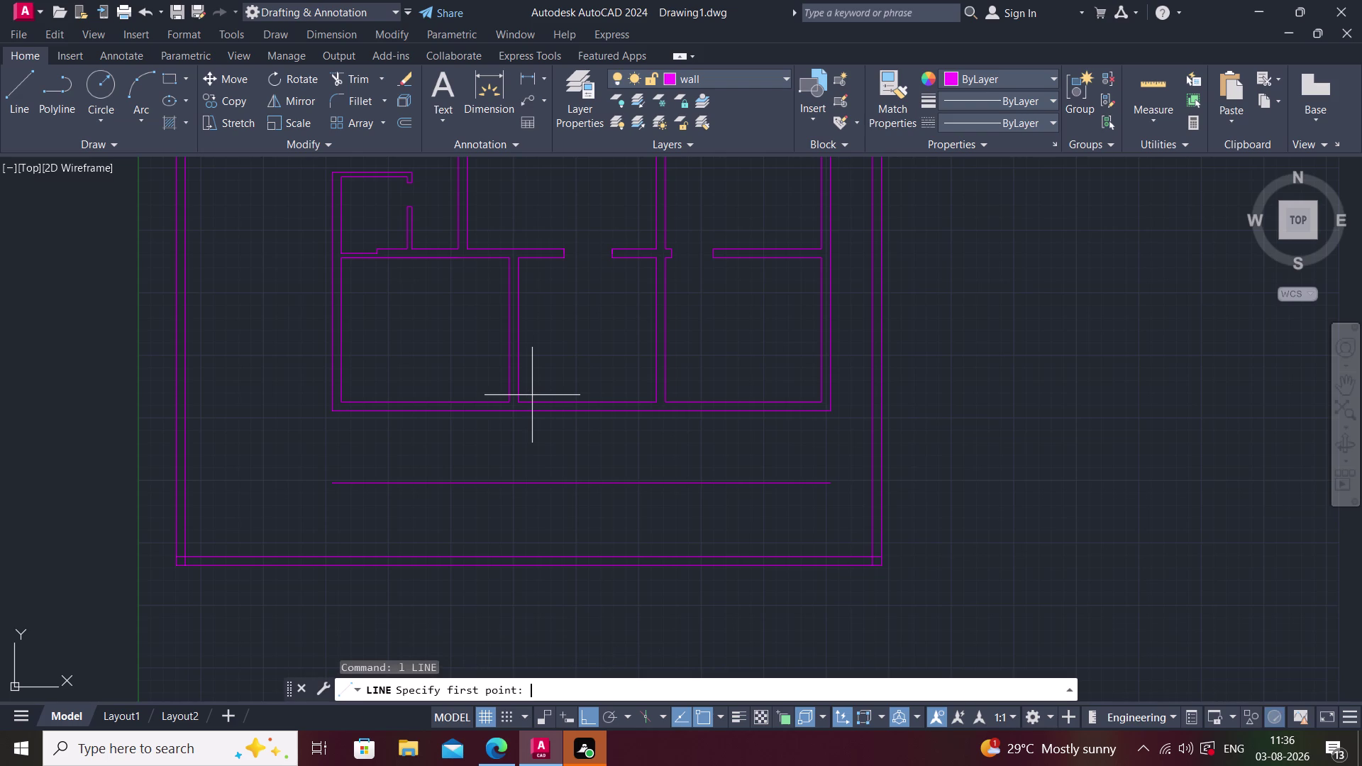
text(tk)
key(space)
scroll(up, 3)
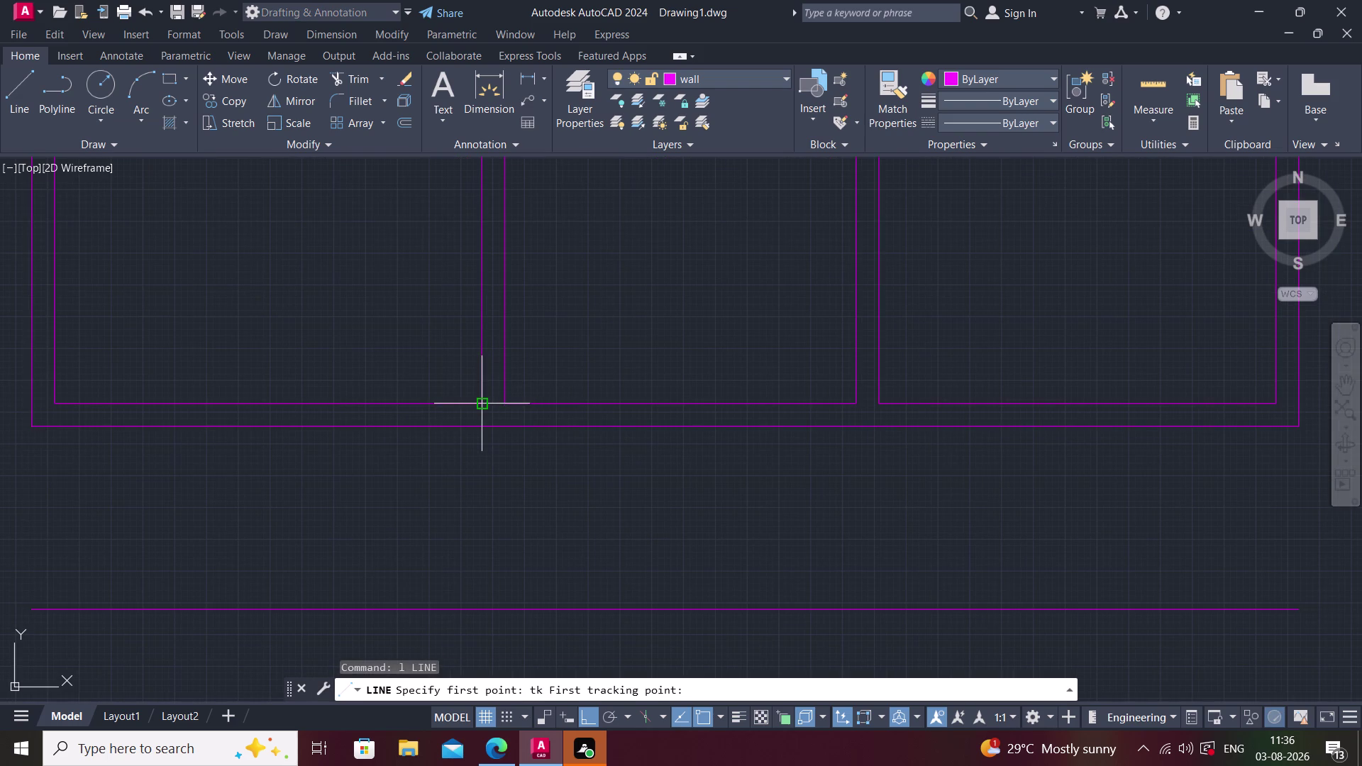
click(480, 401)
text(6")
key(Return)
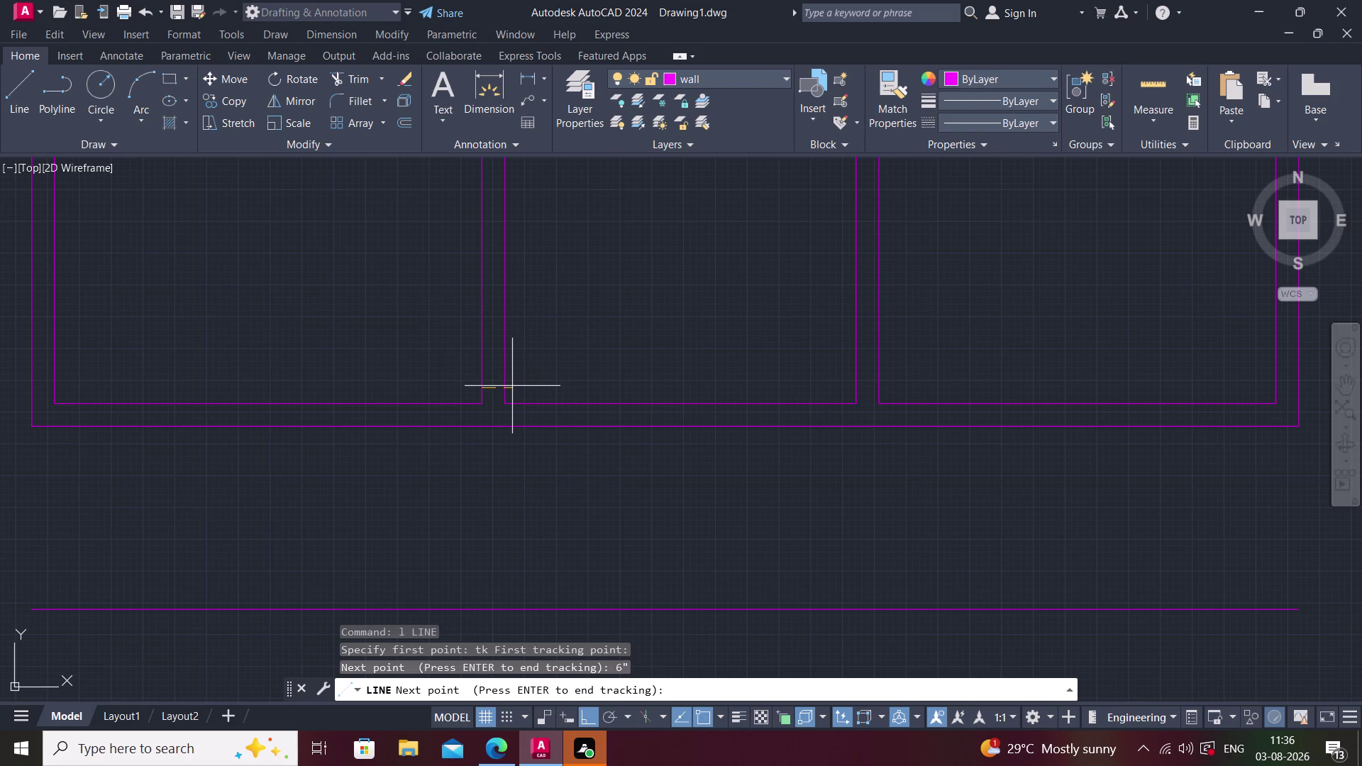
Draw the short cross line from the tracked point across the wall.
key(Return)
scroll(up, 3)
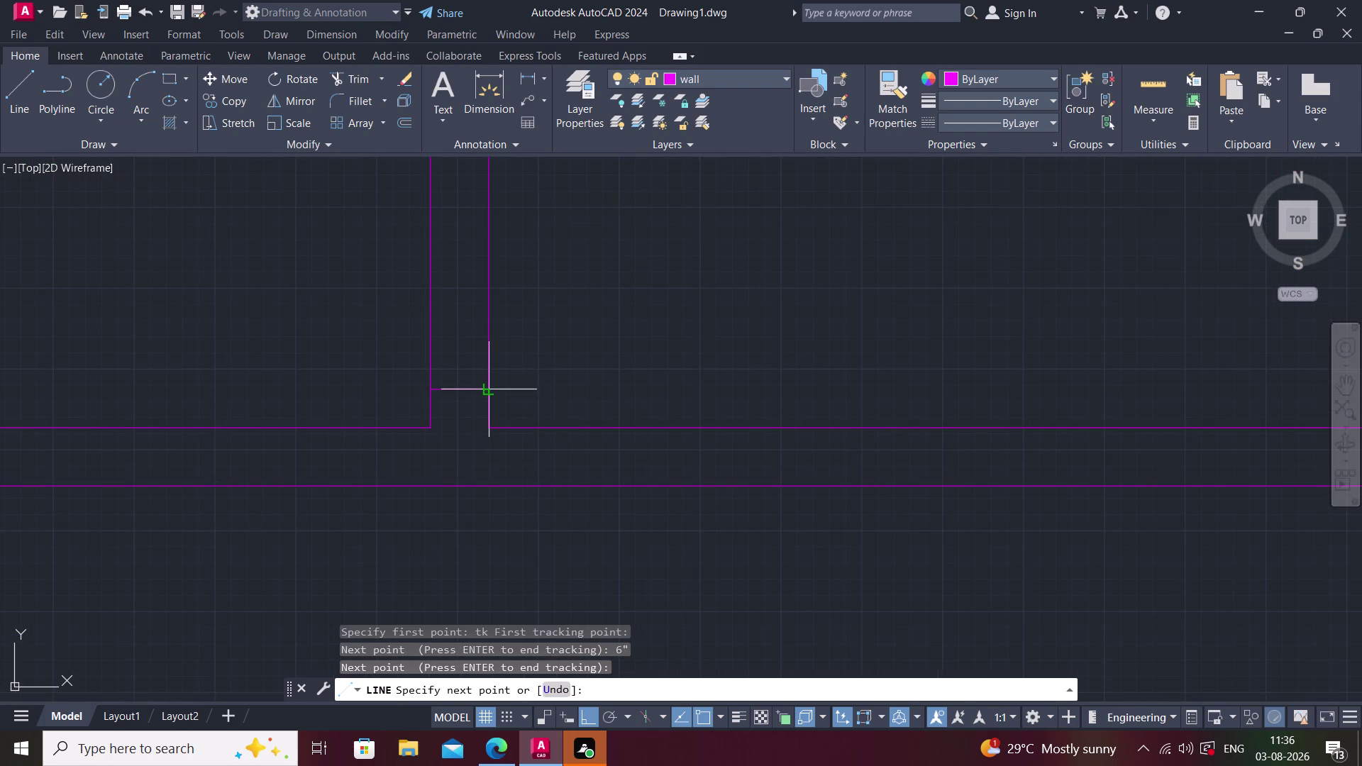
click(490, 389)
key(Escape)
middle_drag(539, 375, 549, 422)
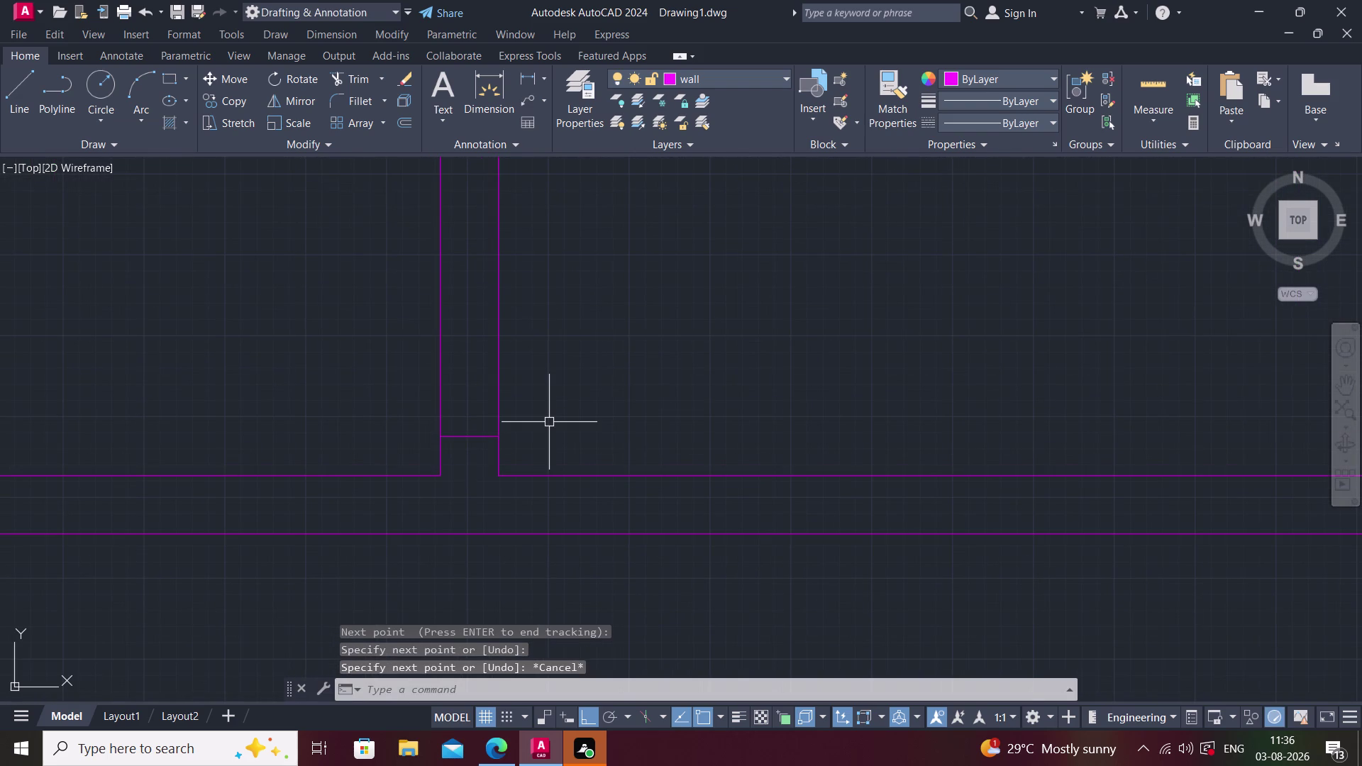
key(o)
key(space)
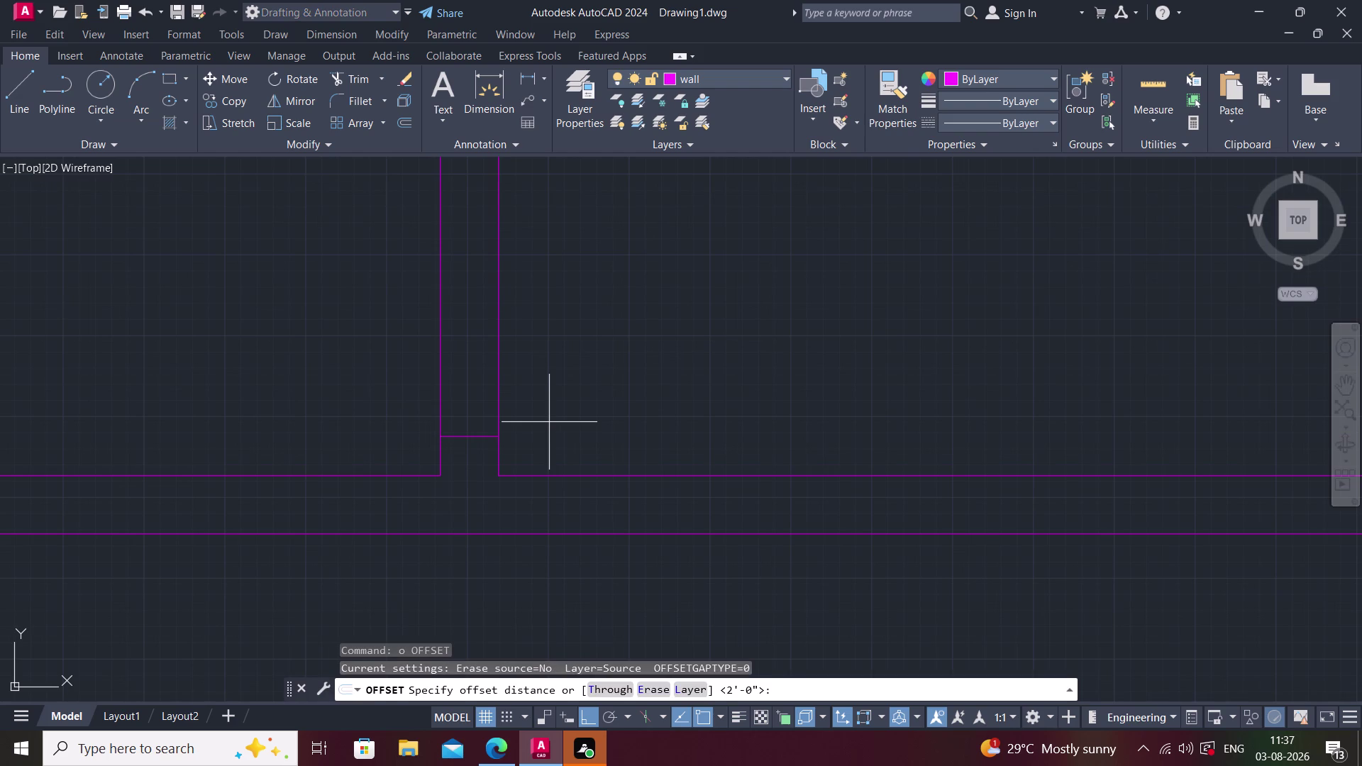
Try an offset with a 9" distance, then cancel it.
key(9)
key(shift+quotedbl)
key(Return)
key(Escape)
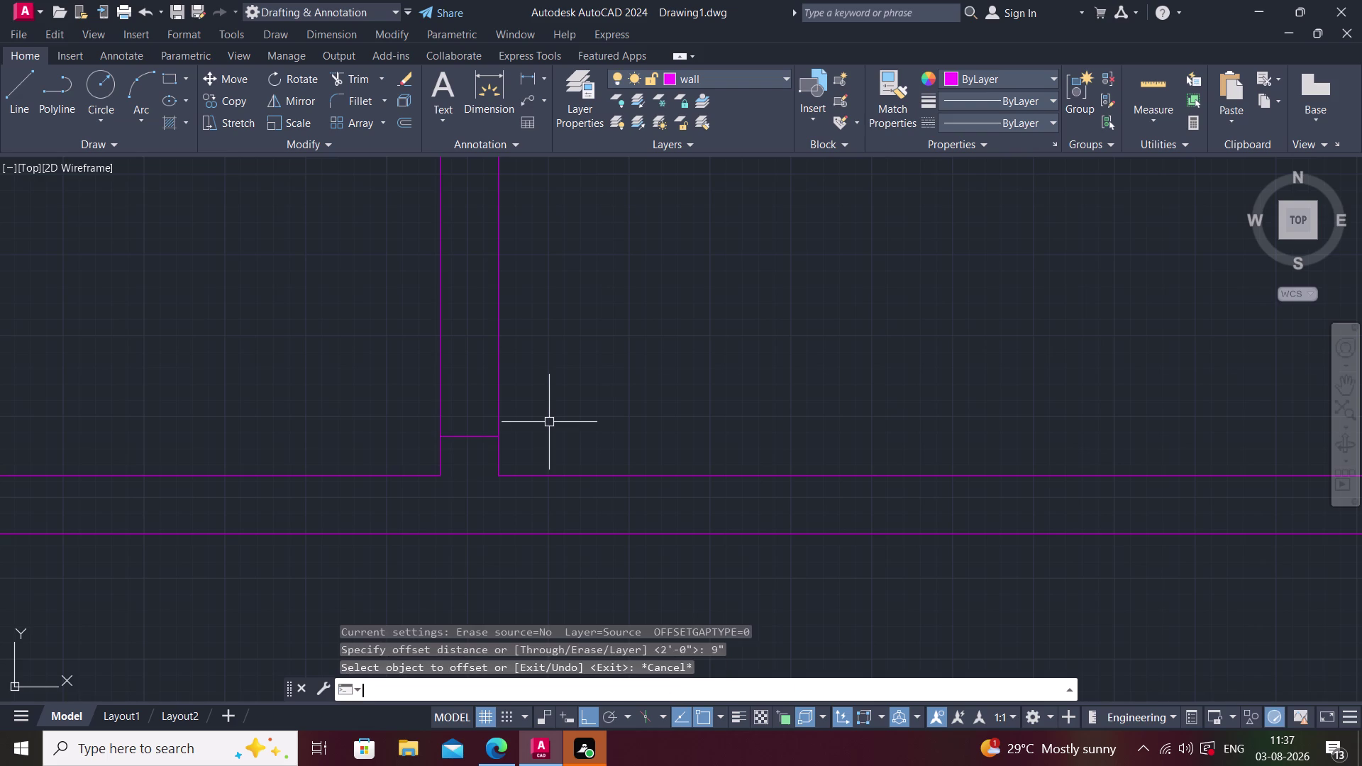
key(l)
key(BackSpace)
key(BackSpace)
Offset the short cross line 3'6" along the wall to mark the opening.
key(o)
key(Return)
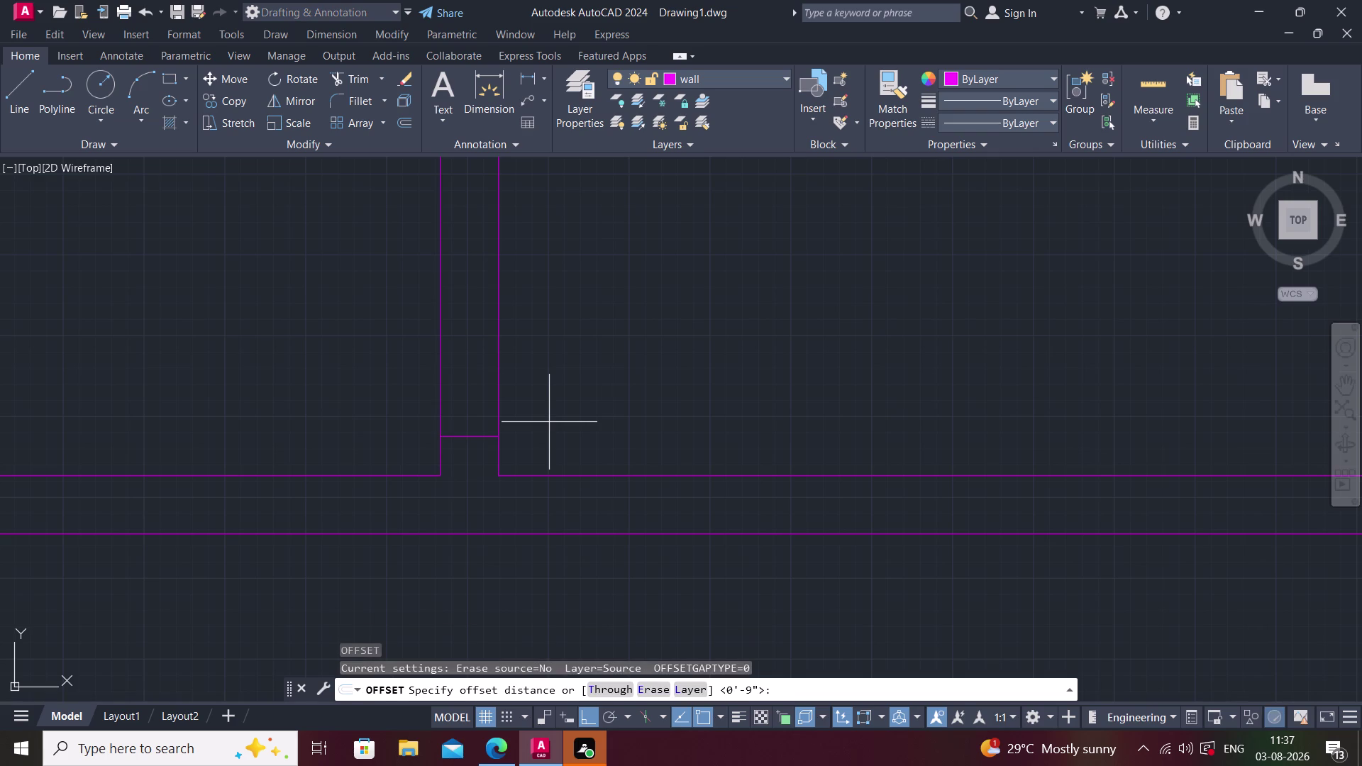
text(3)
text(')
text(6)
text(")
key(Return)
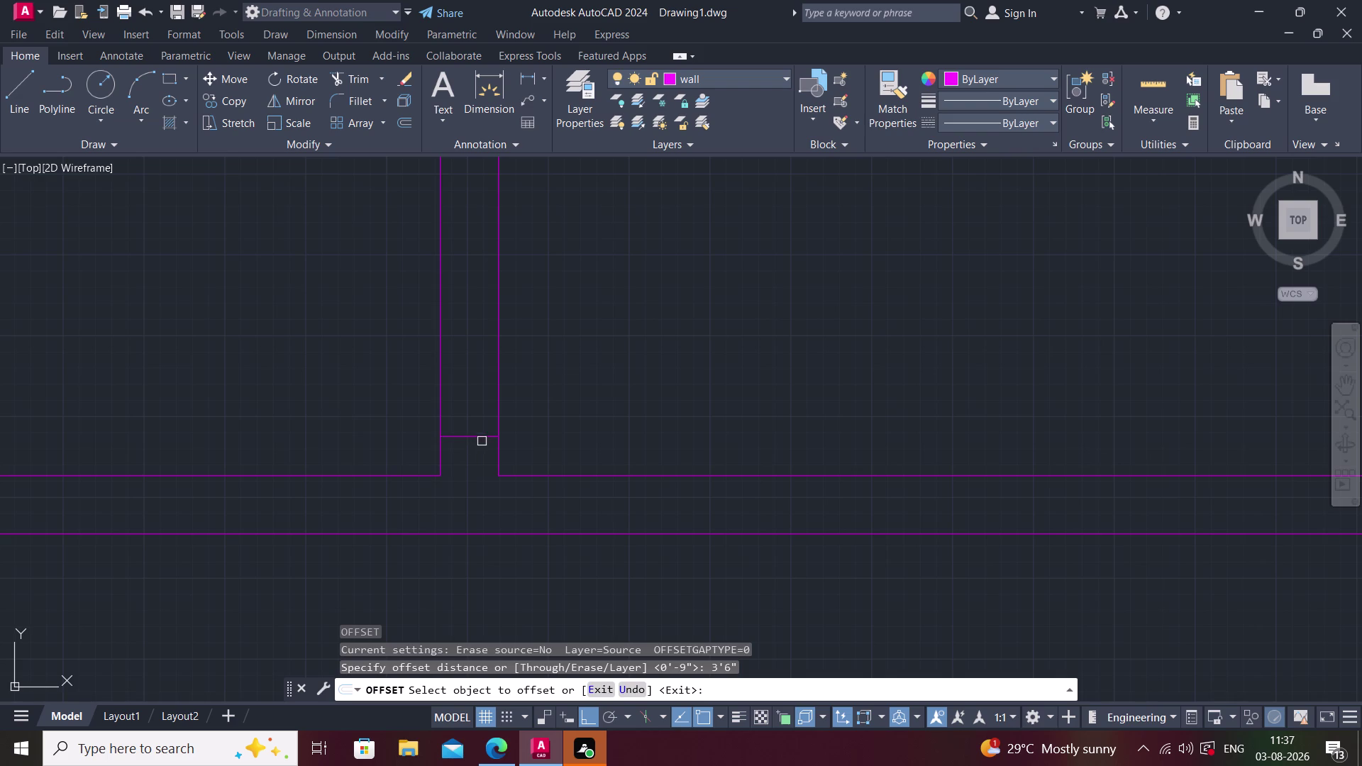
click(485, 436)
click(471, 265)
Start Trim and begin a fence across the wall lines in the opening.
middle_drag(540, 279, 483, 333)
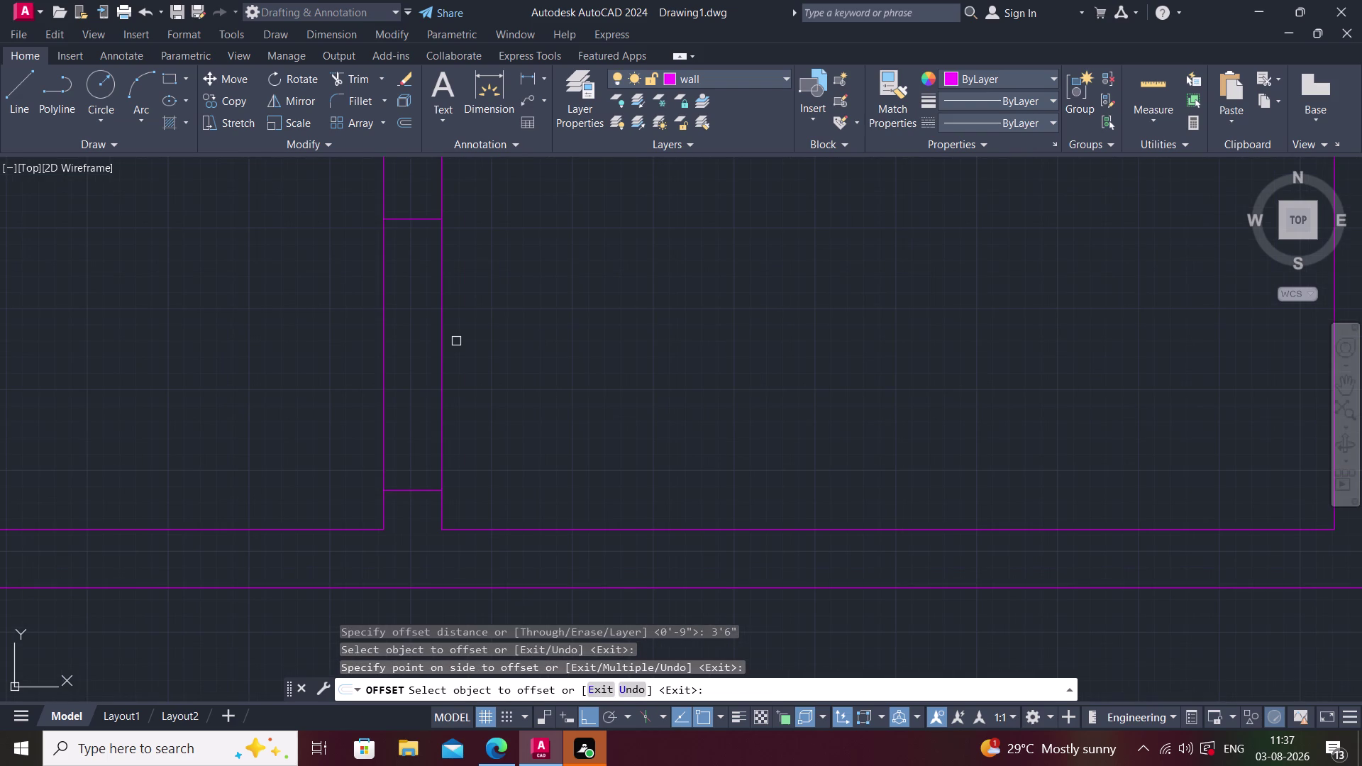
text(tr)
key(space)
key(Escape)
key(Escape)
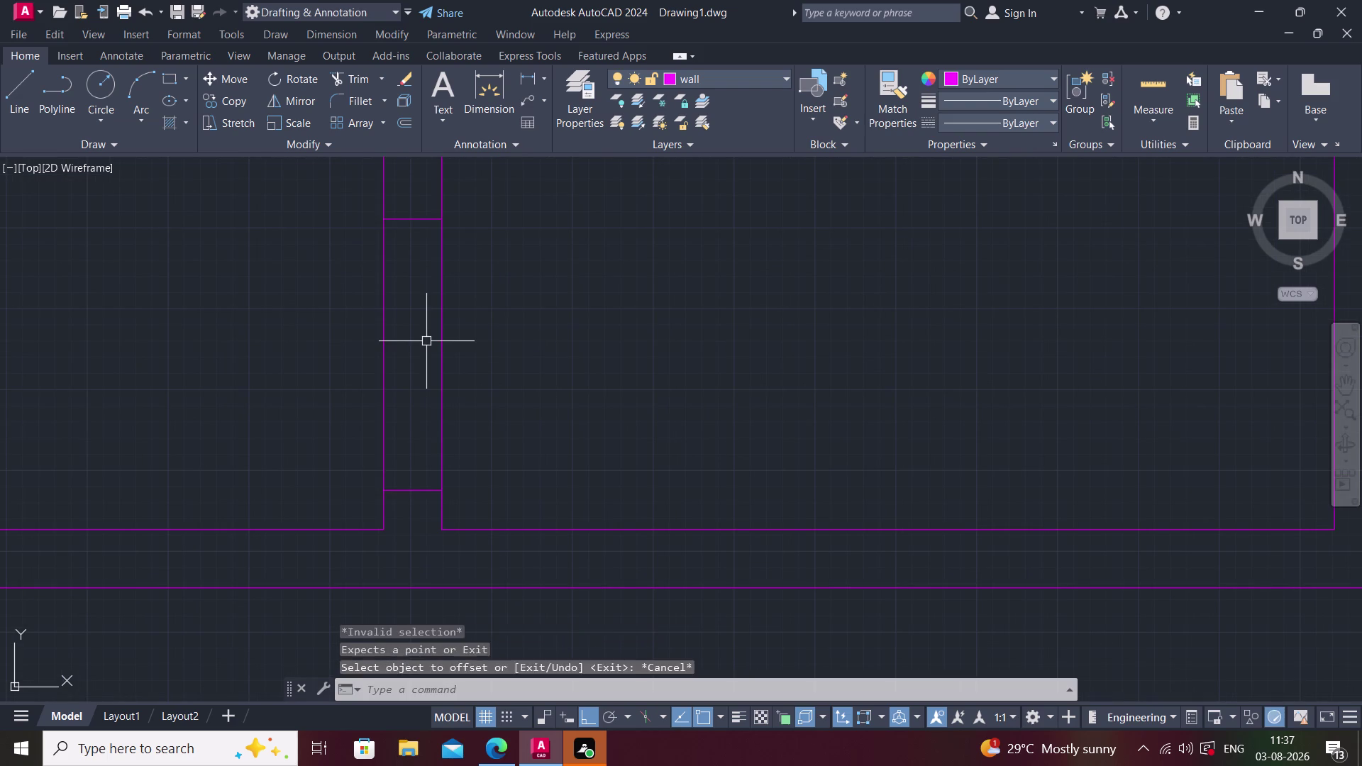
key(Escape)
text(tr)
key(space)
click(350, 341)
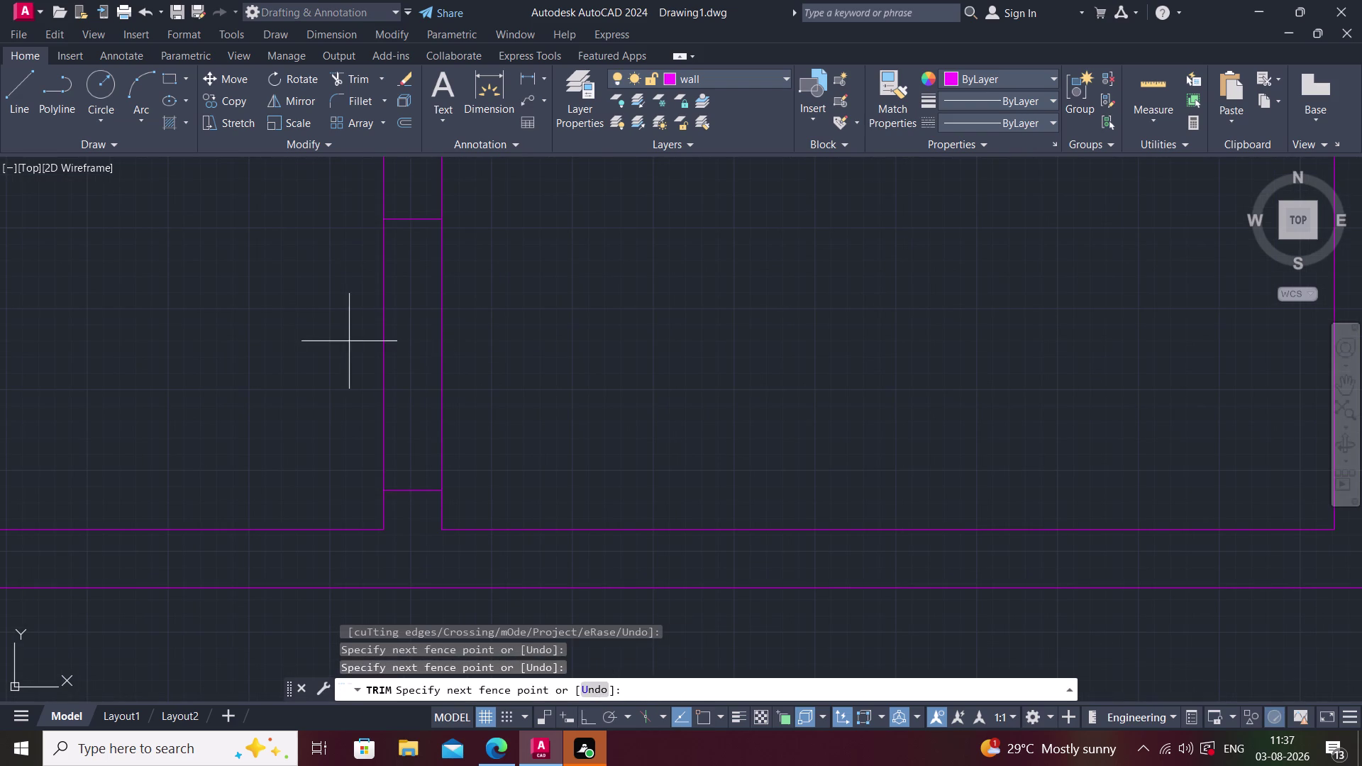
Finish the fence trim across the wall segments at the opening.
click(524, 365)
middle_drag(528, 366, 469, 369)
scroll(down, 3)
middle_drag(543, 375, 503, 388)
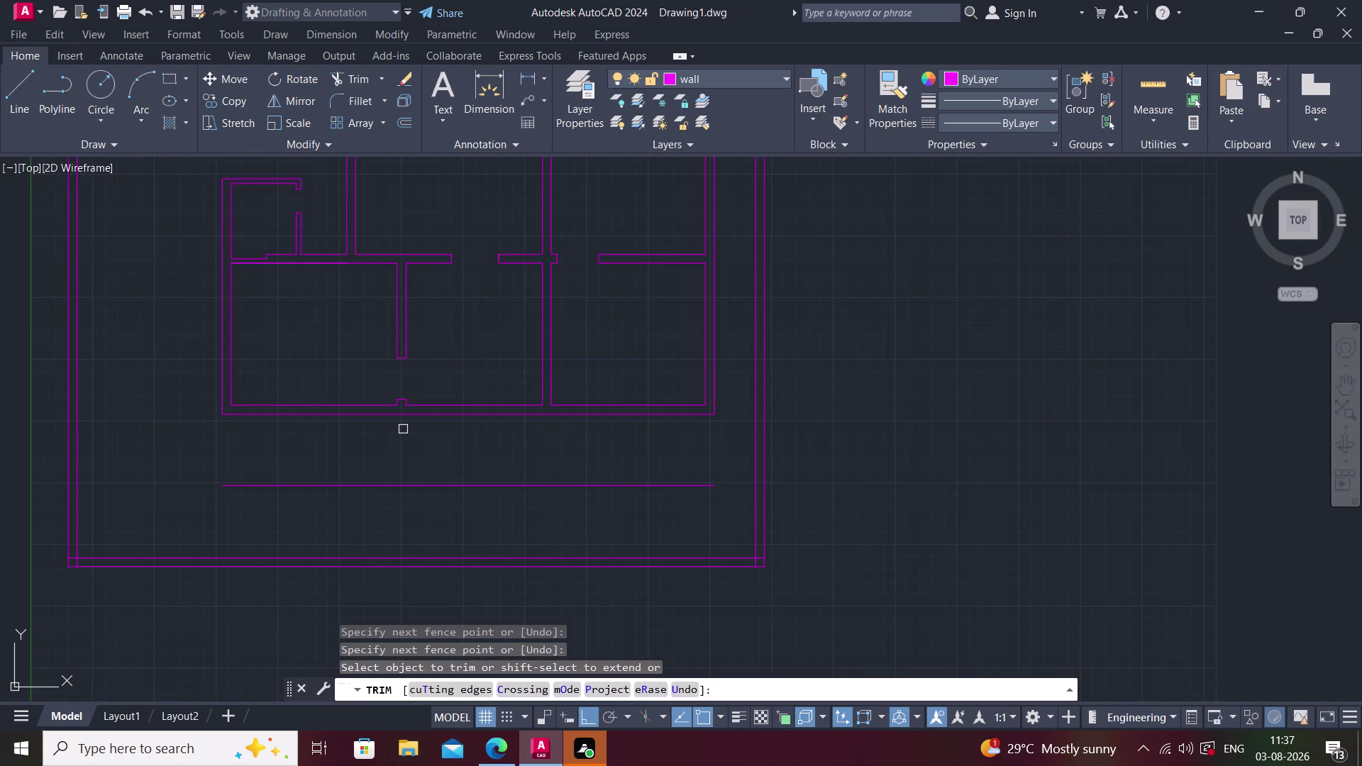
text(ex)
key(space)
scroll(up, 3)
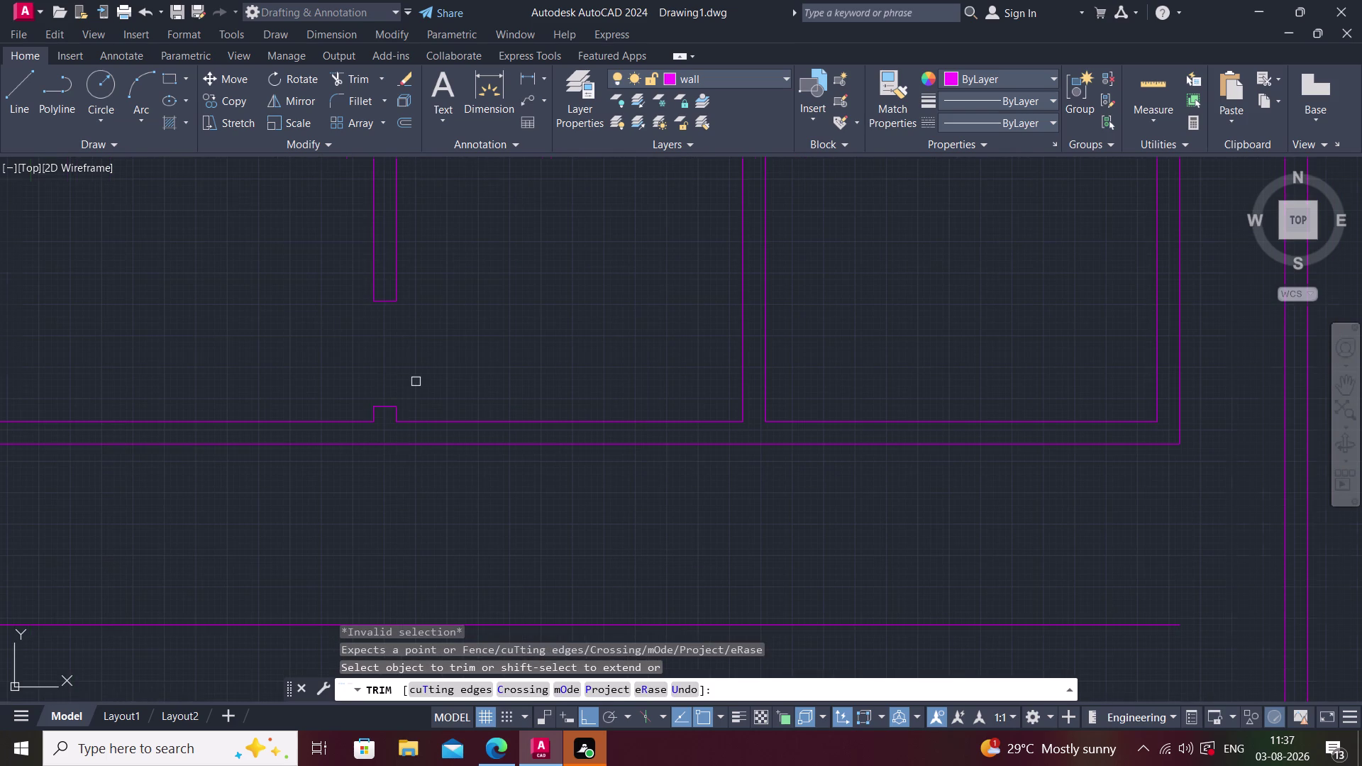
key(Escape)
Try extending the wall line beside the opening with EXTEND.
text(e)
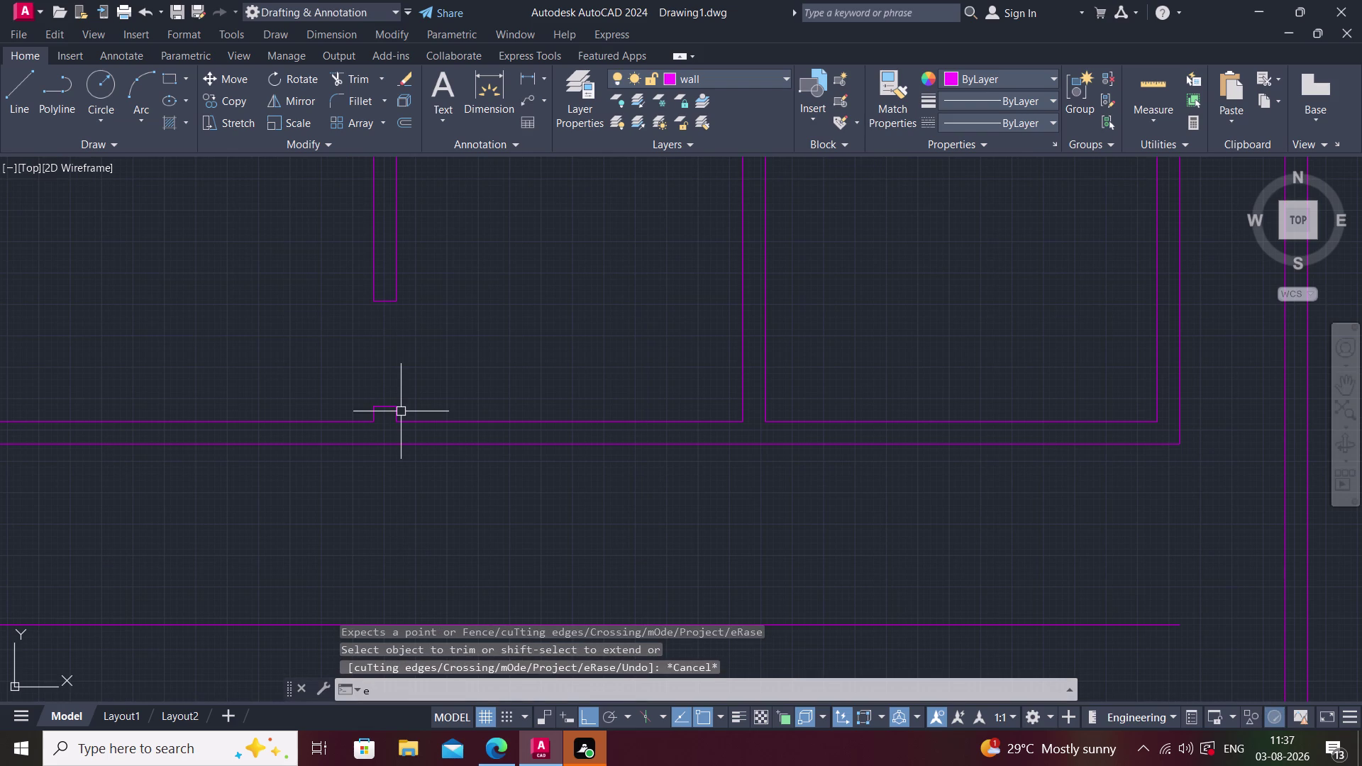
text(c)
key(BackSpace)
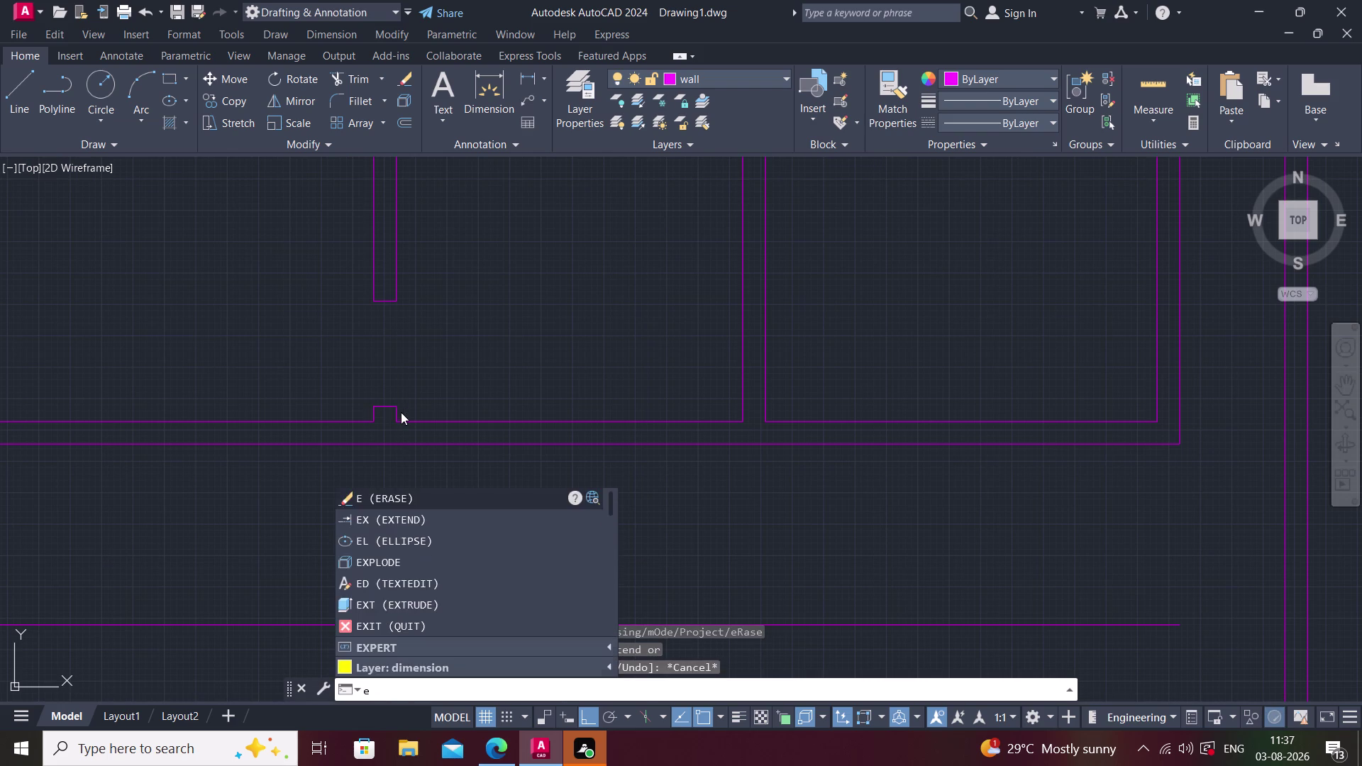
text(x)
key(space)
scroll(up, 3)
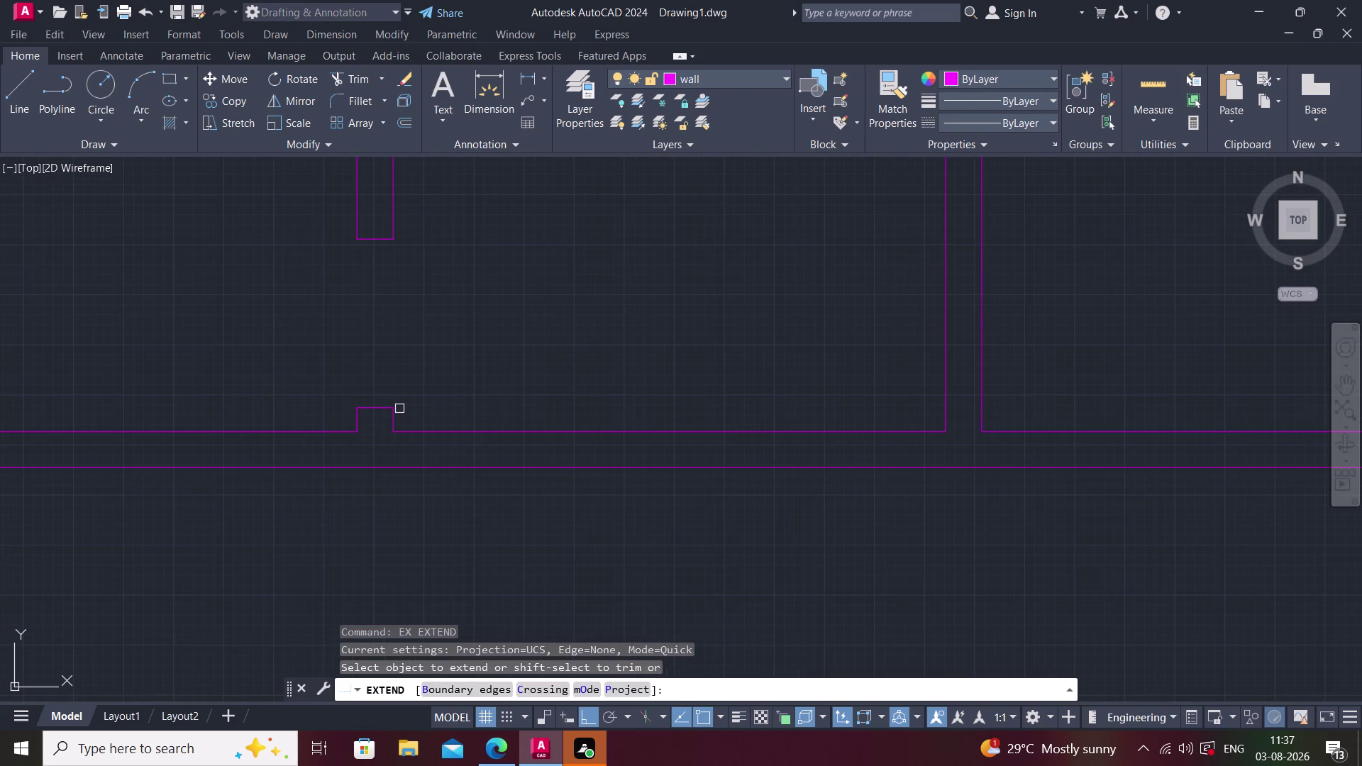
scroll(up, 3)
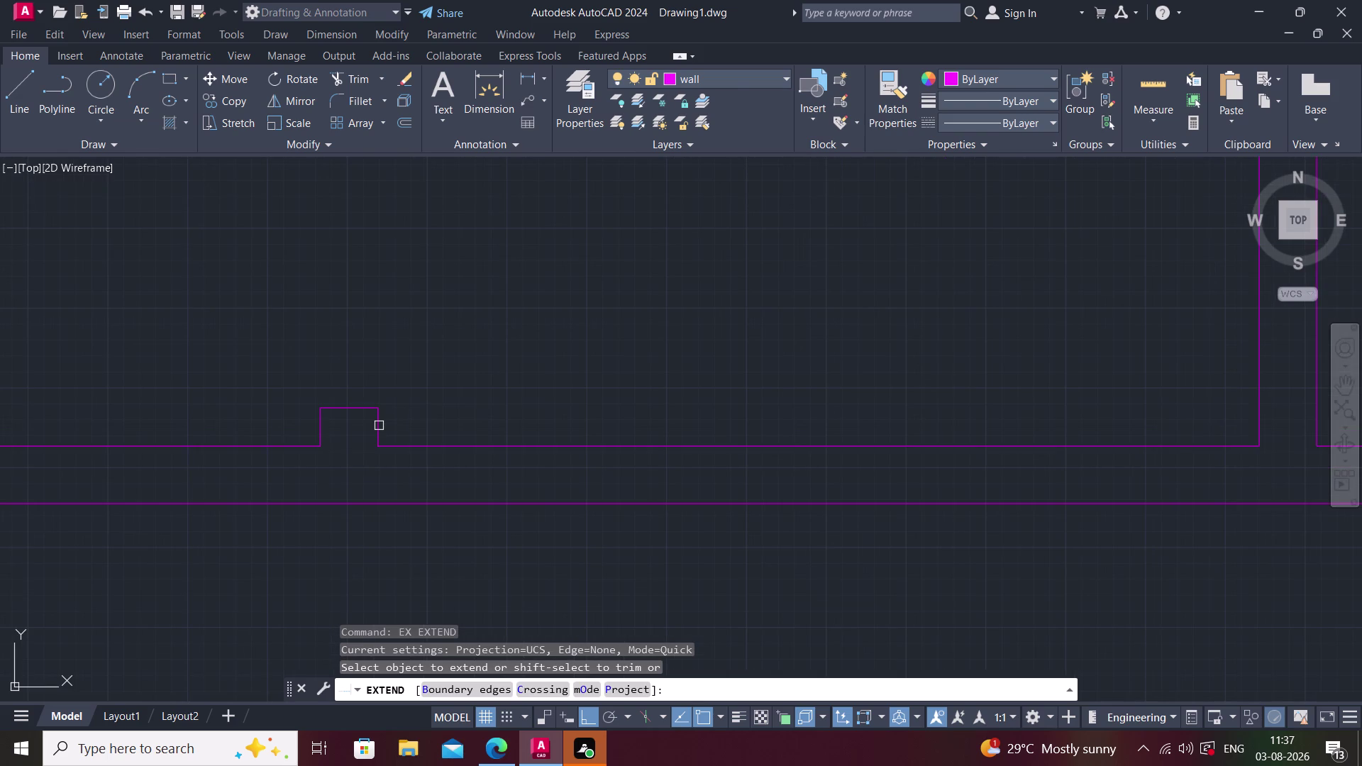
click(378, 426)
key(Escape)
key(Escape)
Retry lengthening the same wall end with EXTEND.
text(e)
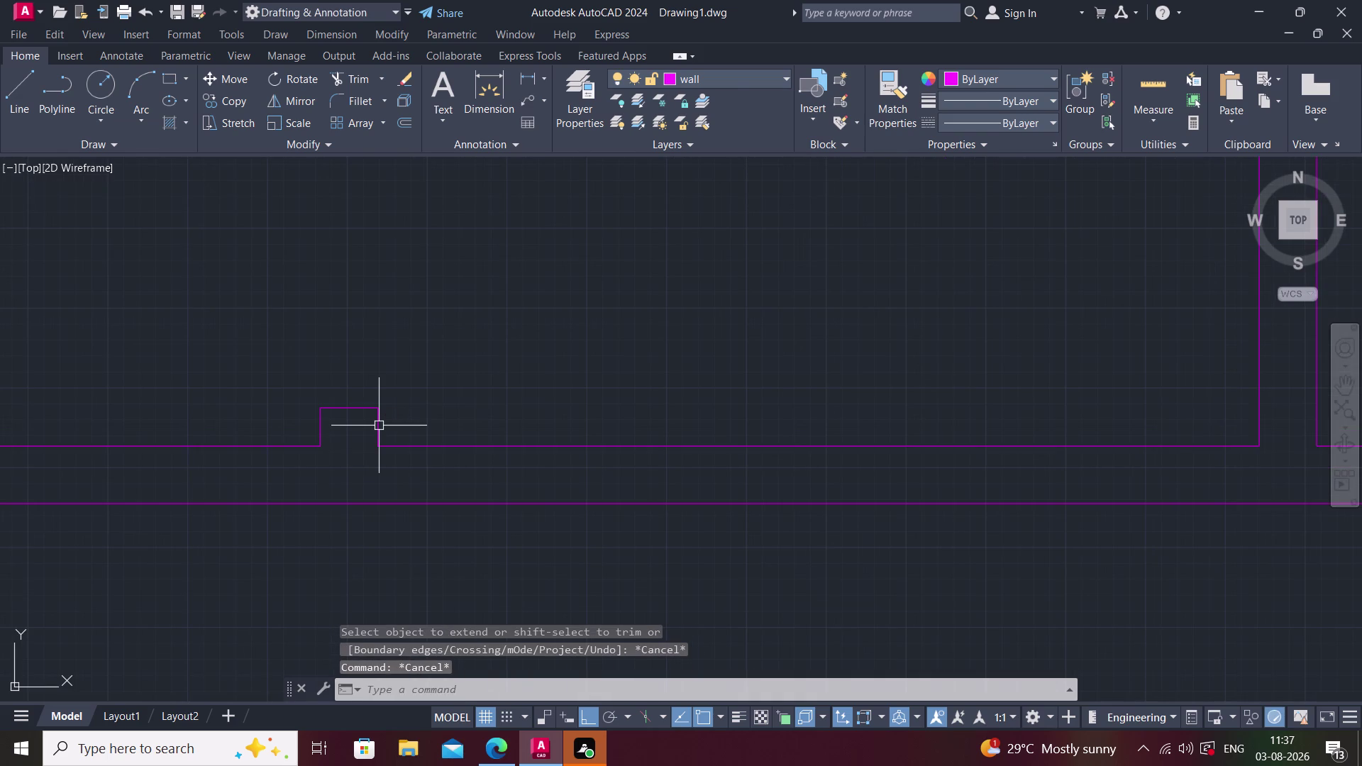
text(x)
key(space)
click(376, 425)
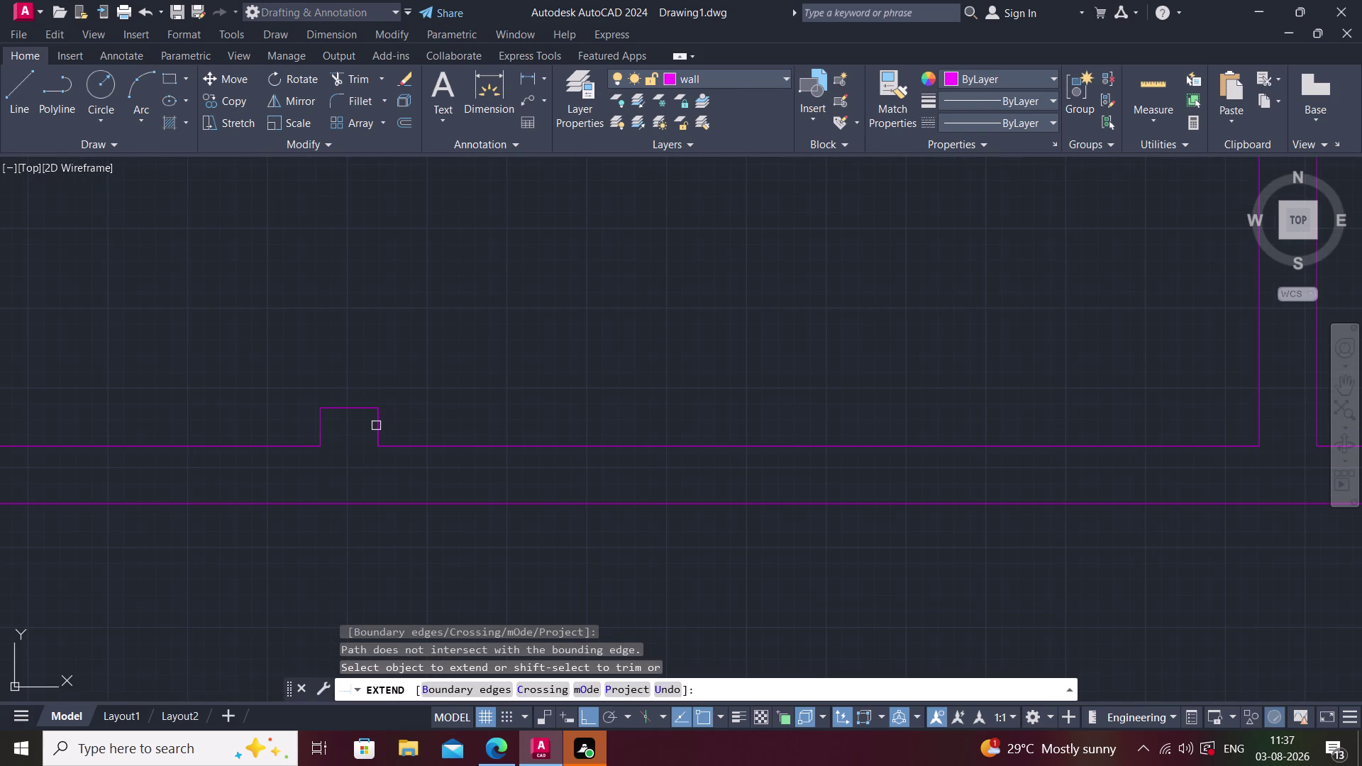
click(376, 425)
key(Escape)
scroll(down, 3)
scroll(up, 3)
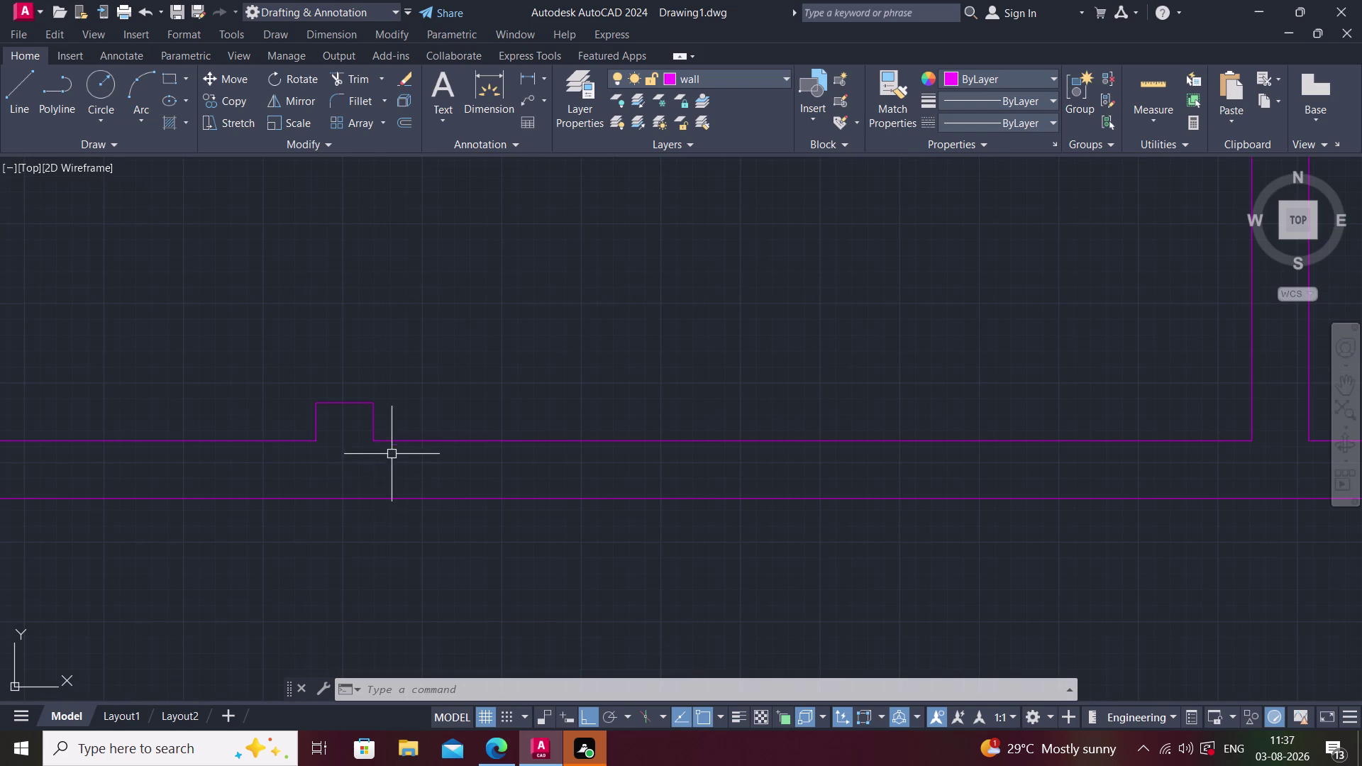
Extend the wall end down to the outer wall.
key(e)
key(x)
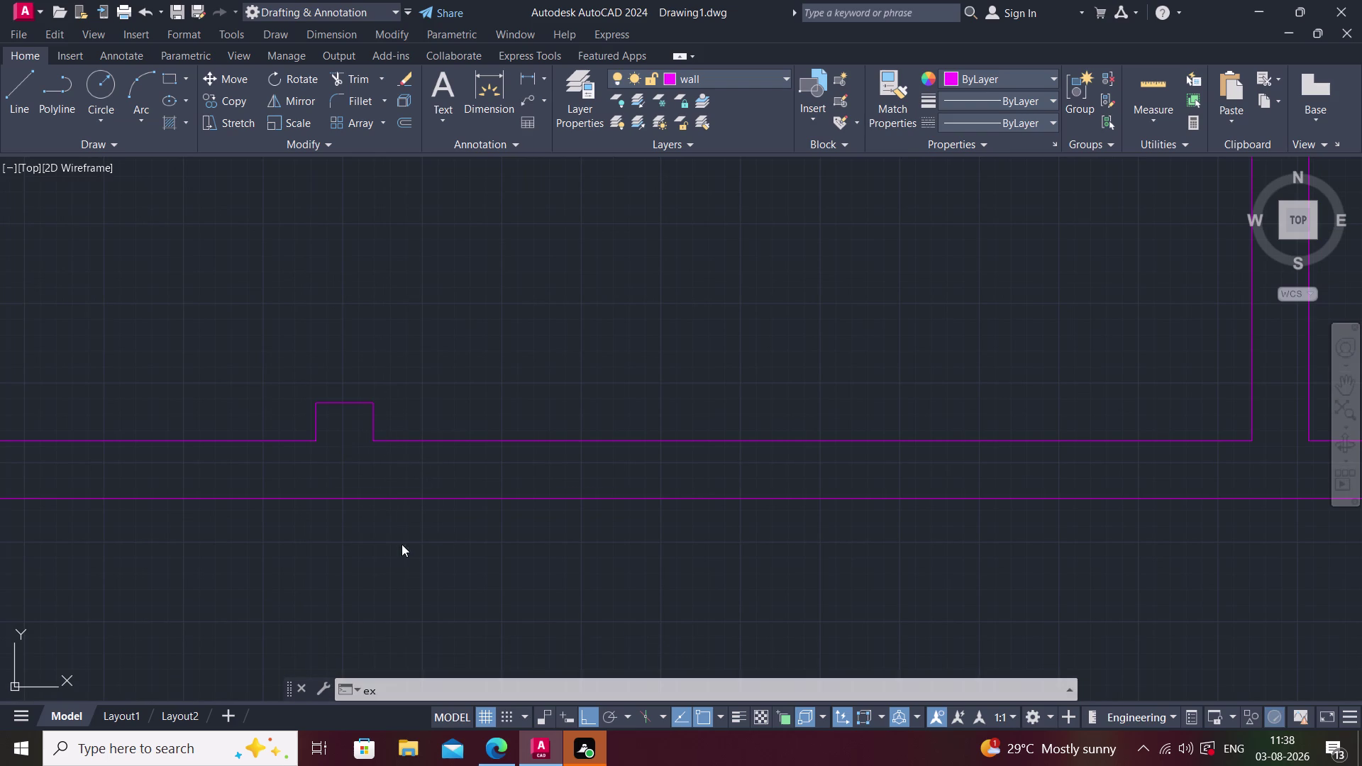
key(space)
key(Escape)
key(Escape)
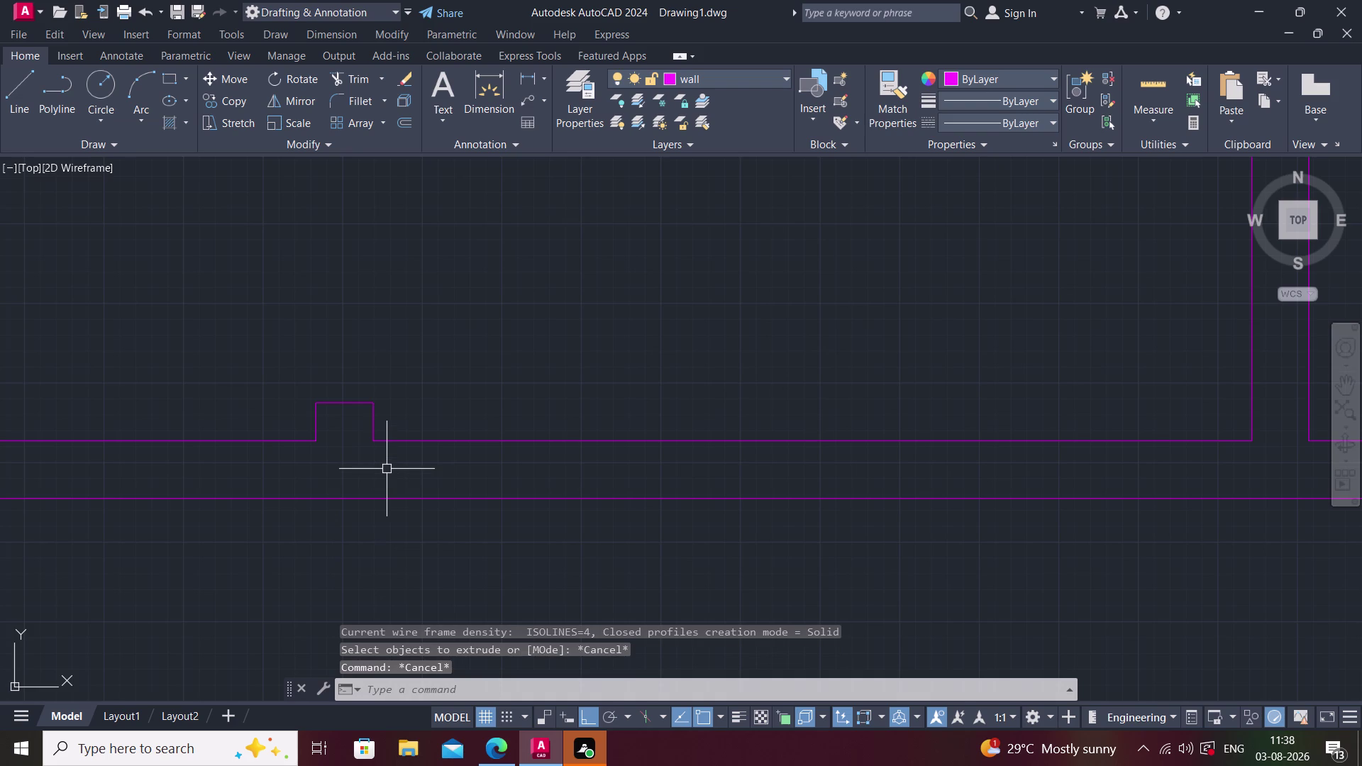
key(e)
key(x)
key(space)
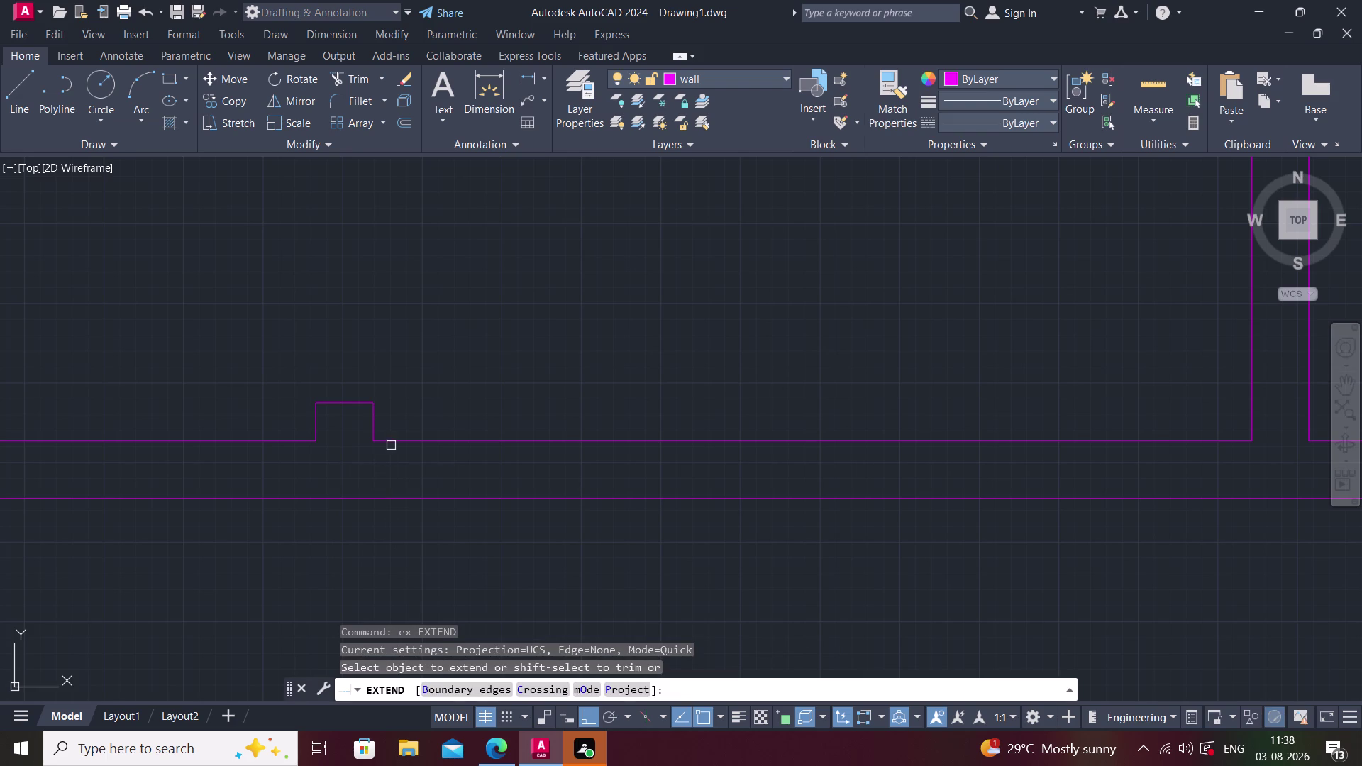
click(373, 431)
key(Escape)
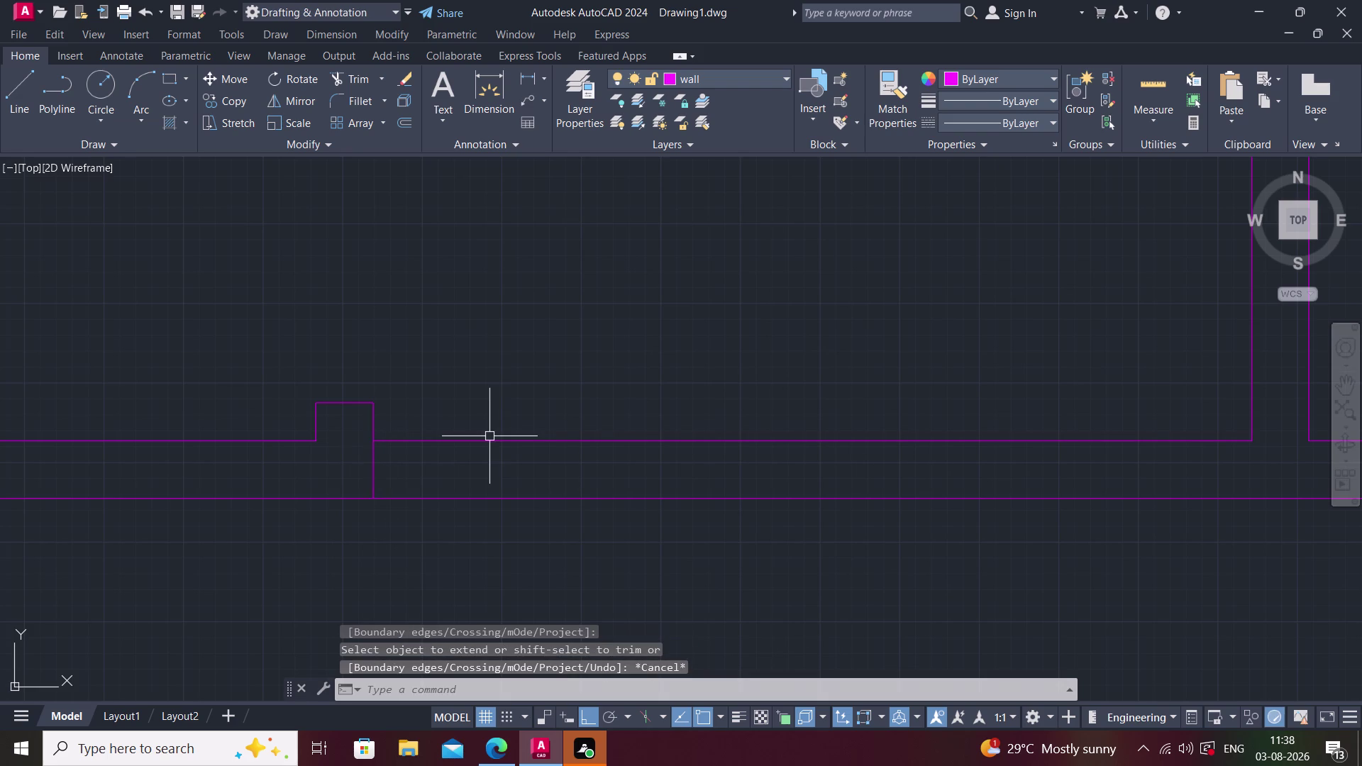
Extend the vertical wall line at the next junction to the lower wall.
middle_drag(489, 437, 357, 454)
scroll(down, 3)
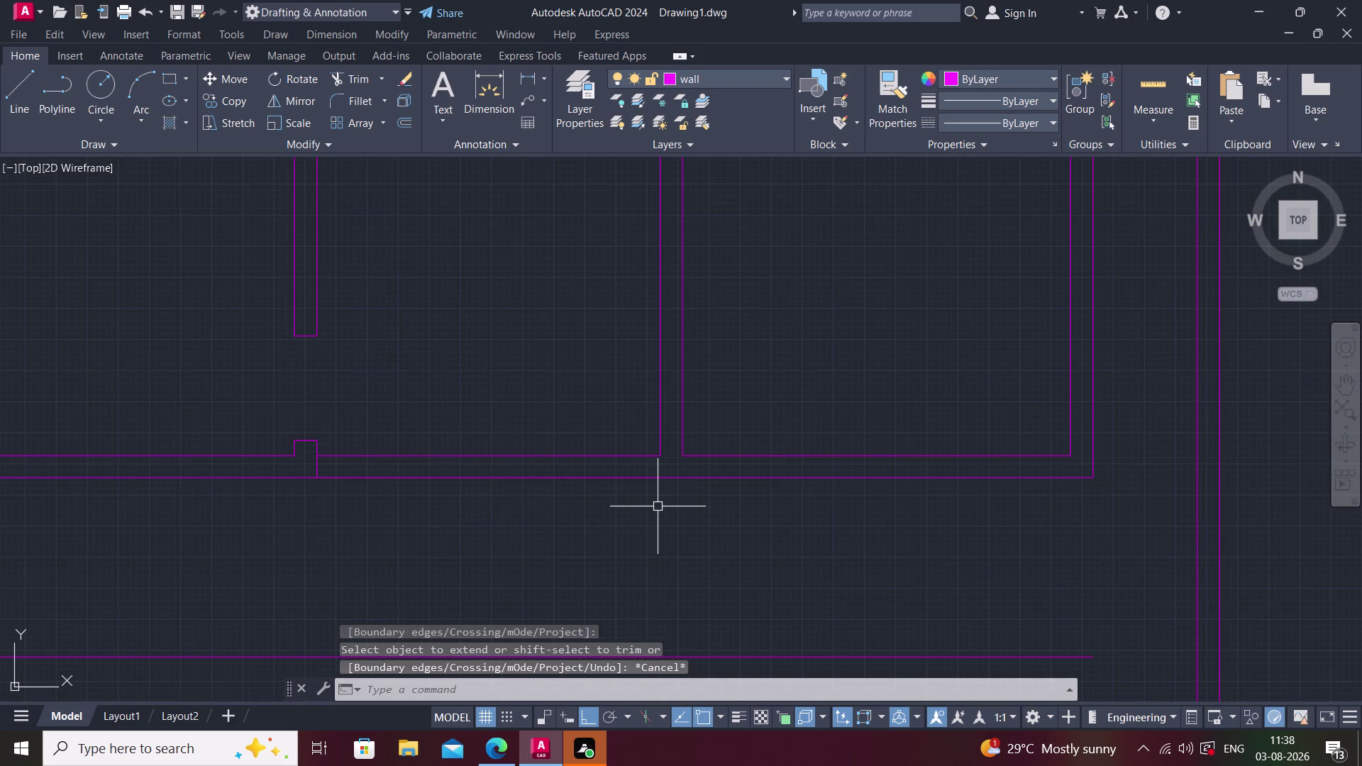
key(space)
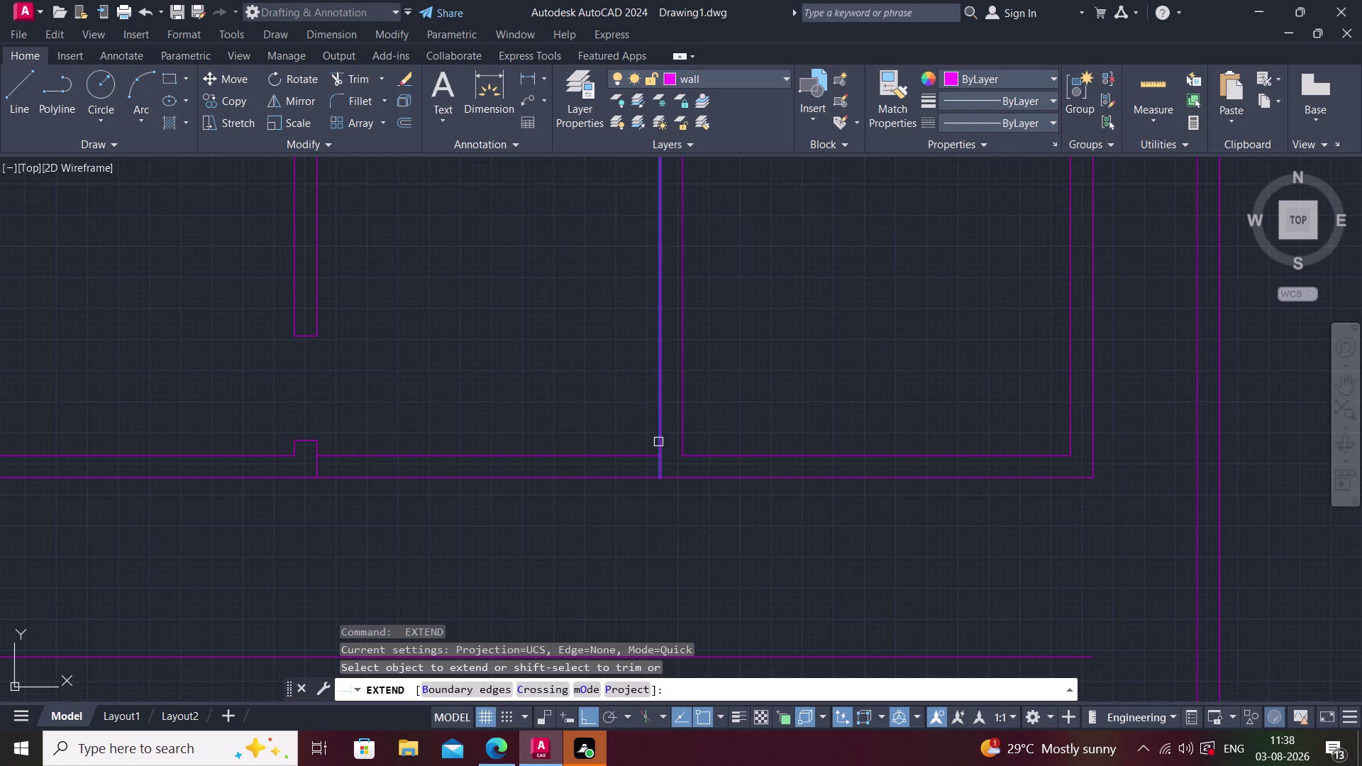
click(658, 438)
key(Escape)
Trim the overlapping wall segment using a fence.
text(tr)
key(space)
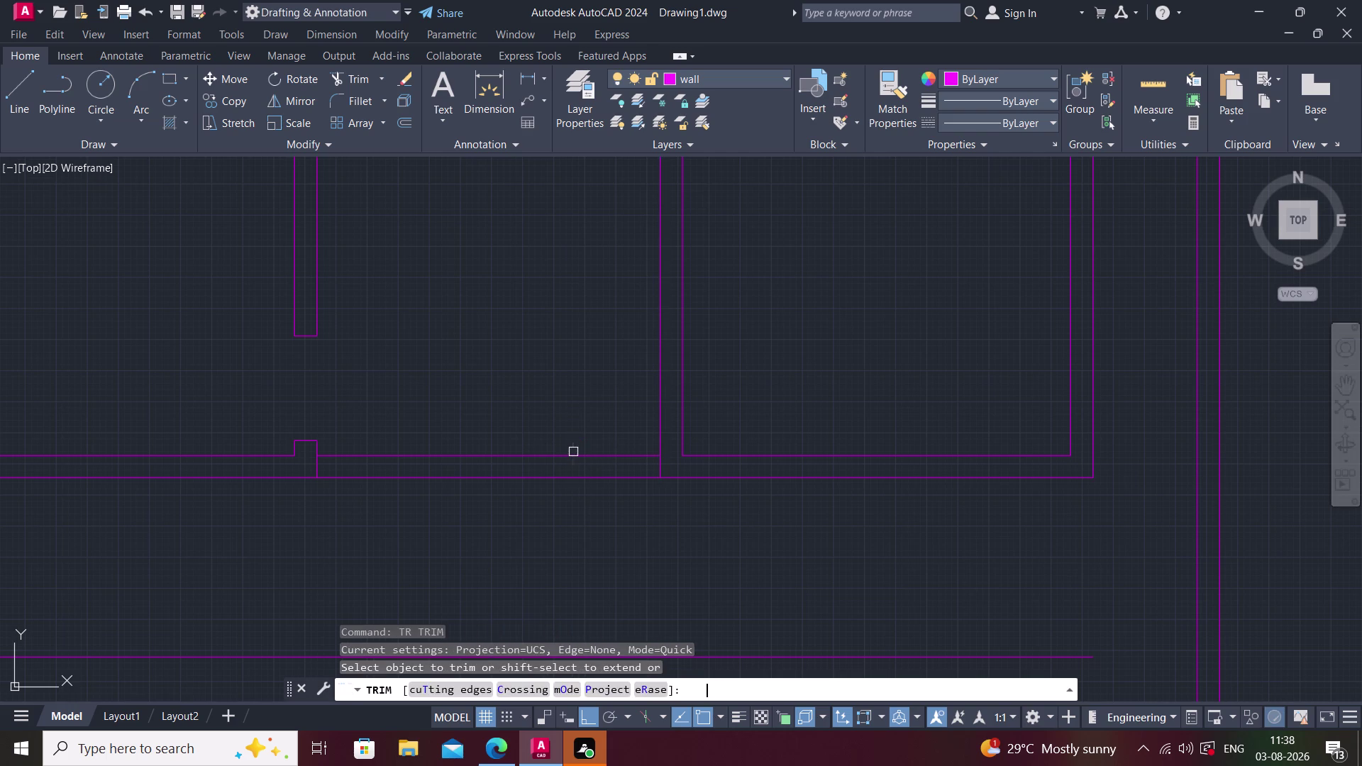
click(523, 427)
click(540, 529)
key(Escape)
Extend the short wall end at the central openings to the vertical wall.
middle_drag(581, 484, 564, 505)
scroll(down, 3)
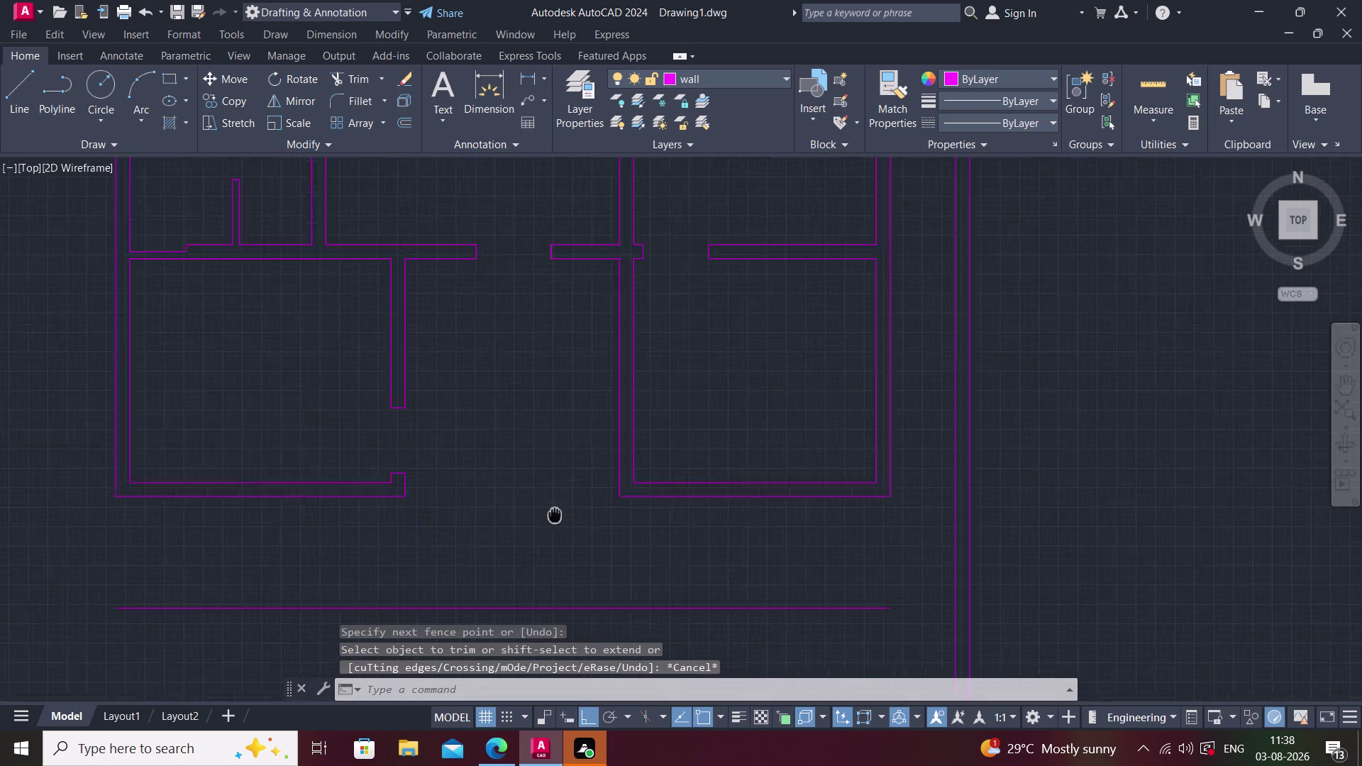
scroll(down, 3)
middle_drag(526, 485, 489, 554)
scroll(down, 3)
middle_drag(491, 485, 474, 510)
scroll(up, 3)
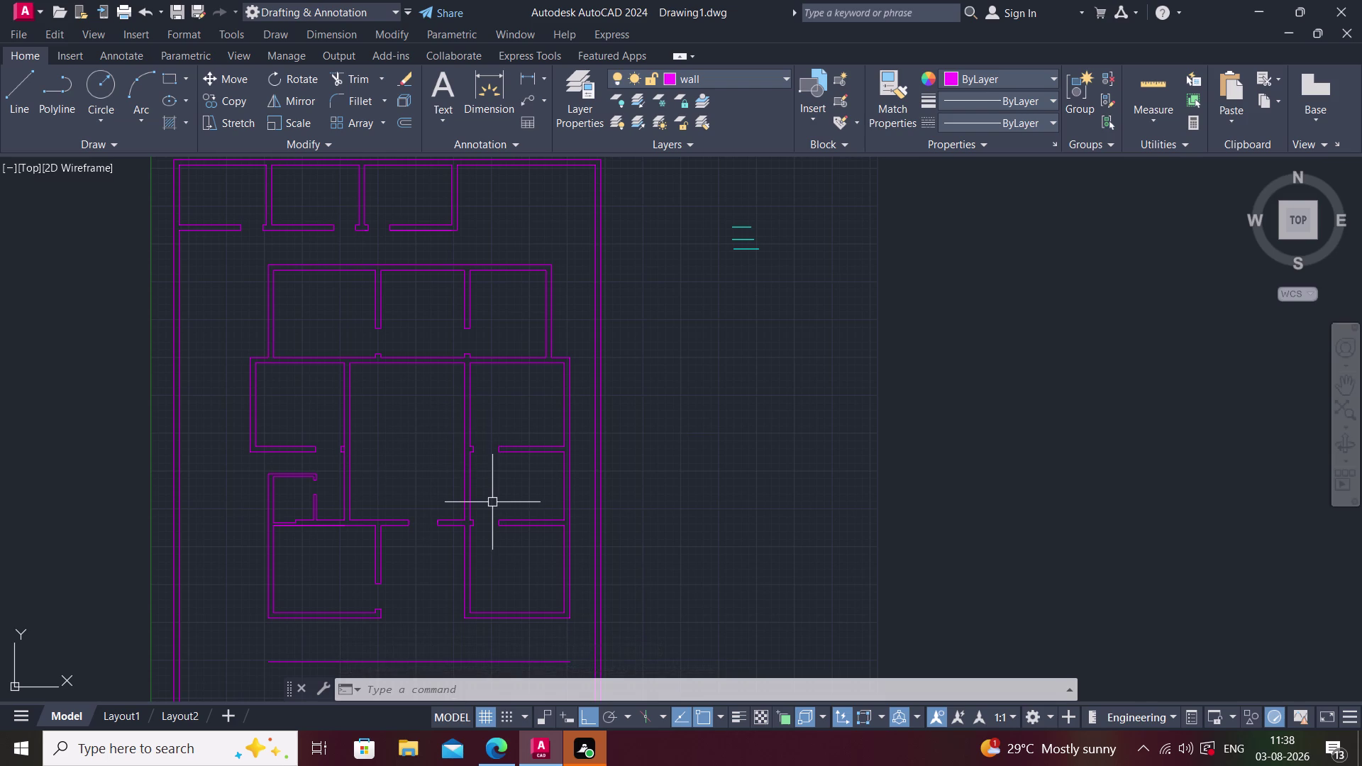
middle_drag(415, 485, 439, 452)
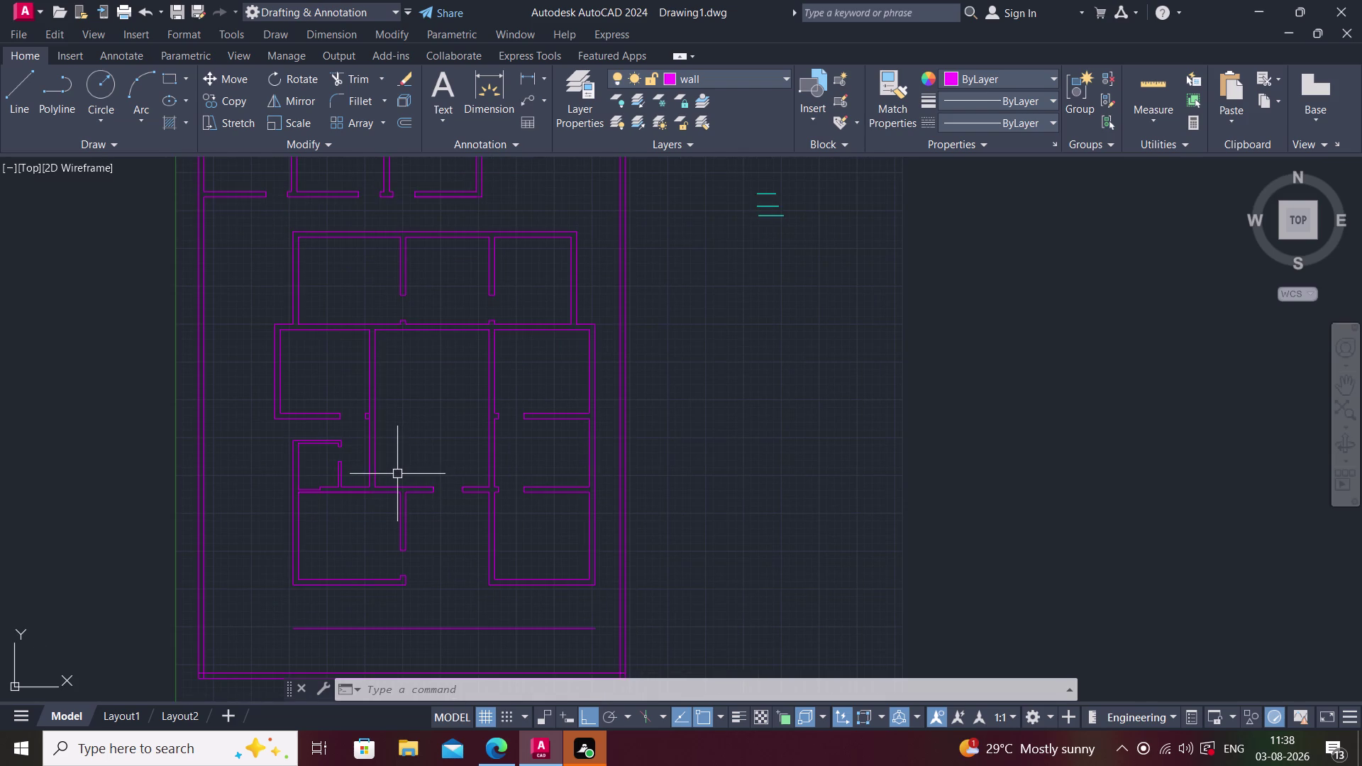
middle_drag(379, 467, 468, 466)
scroll(up, 3)
text(e)
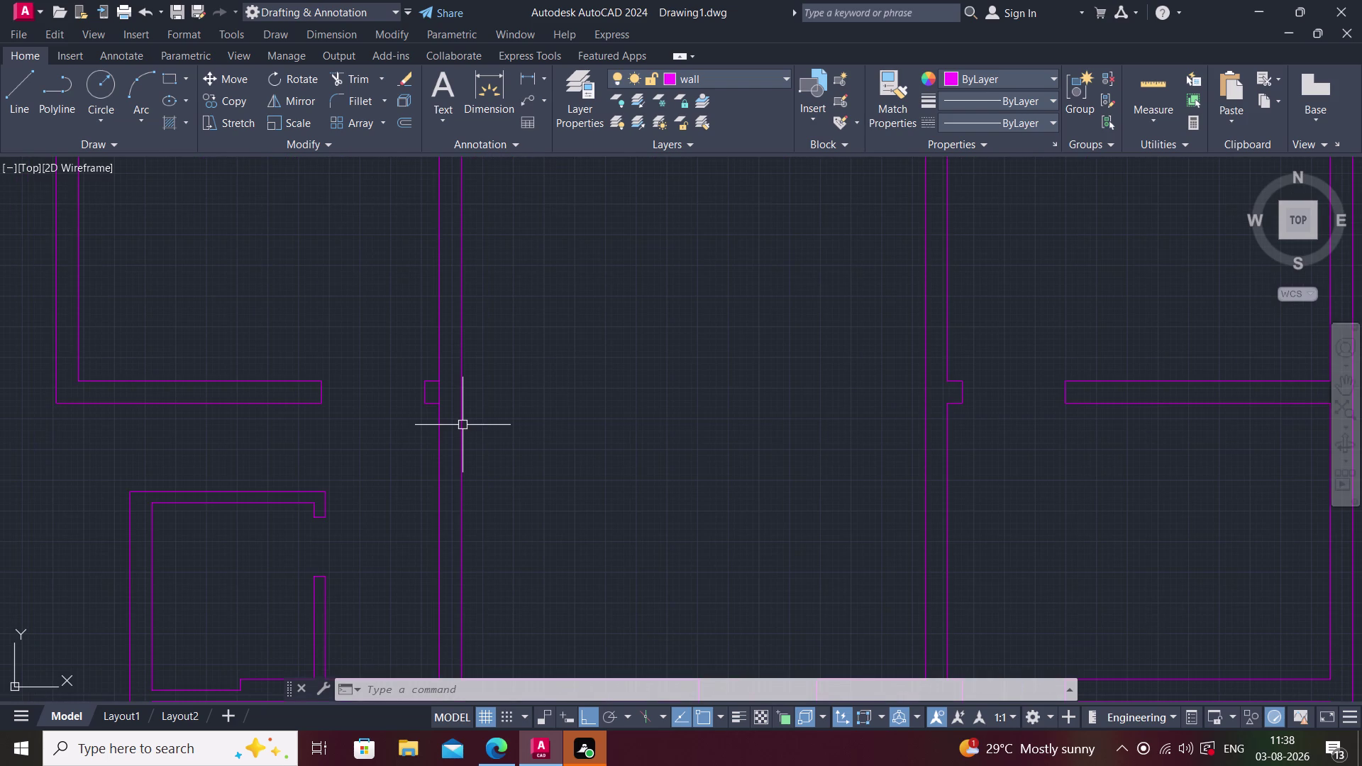
text(x)
key(space)
scroll(up, 3)
click(424, 401)
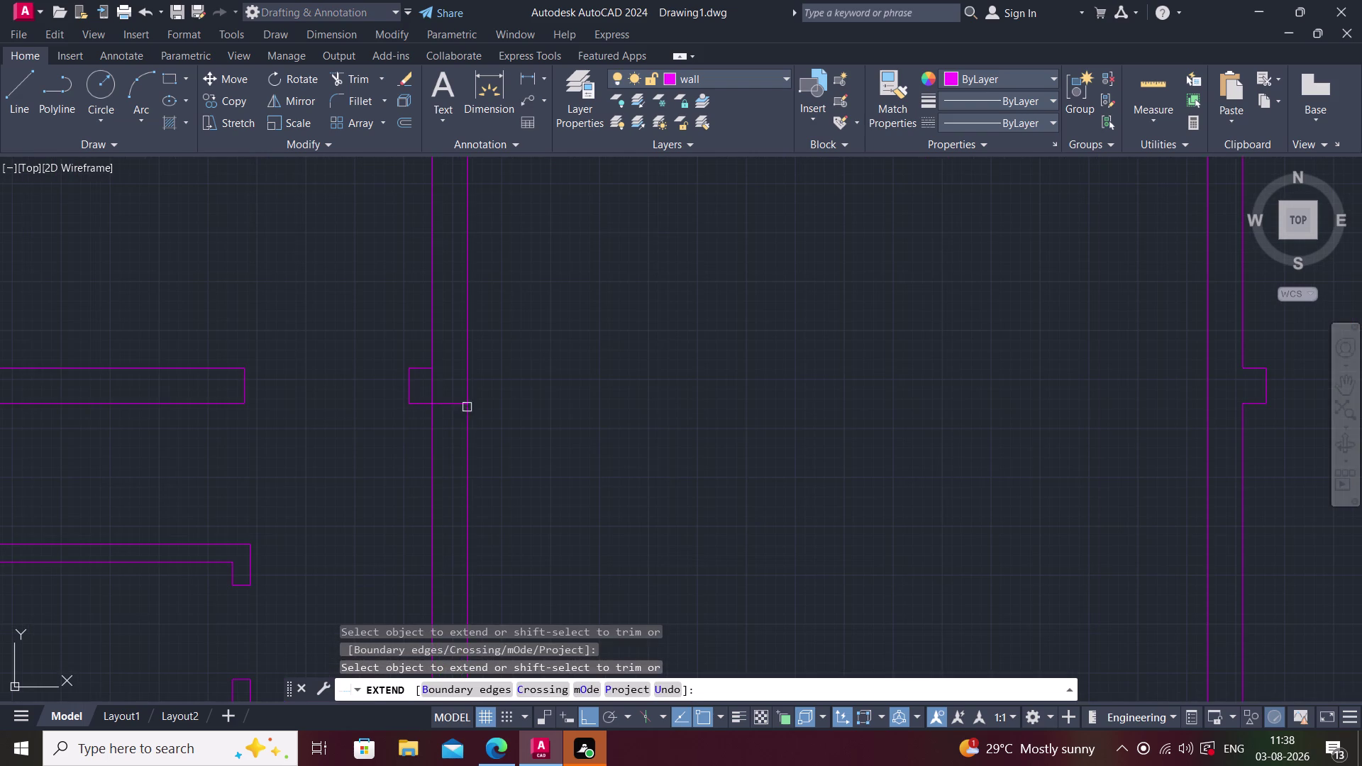
Extend the horizontal wall line to the adjacent wall.
scroll(down, 3)
scroll(up, 3)
scroll(up, 3)
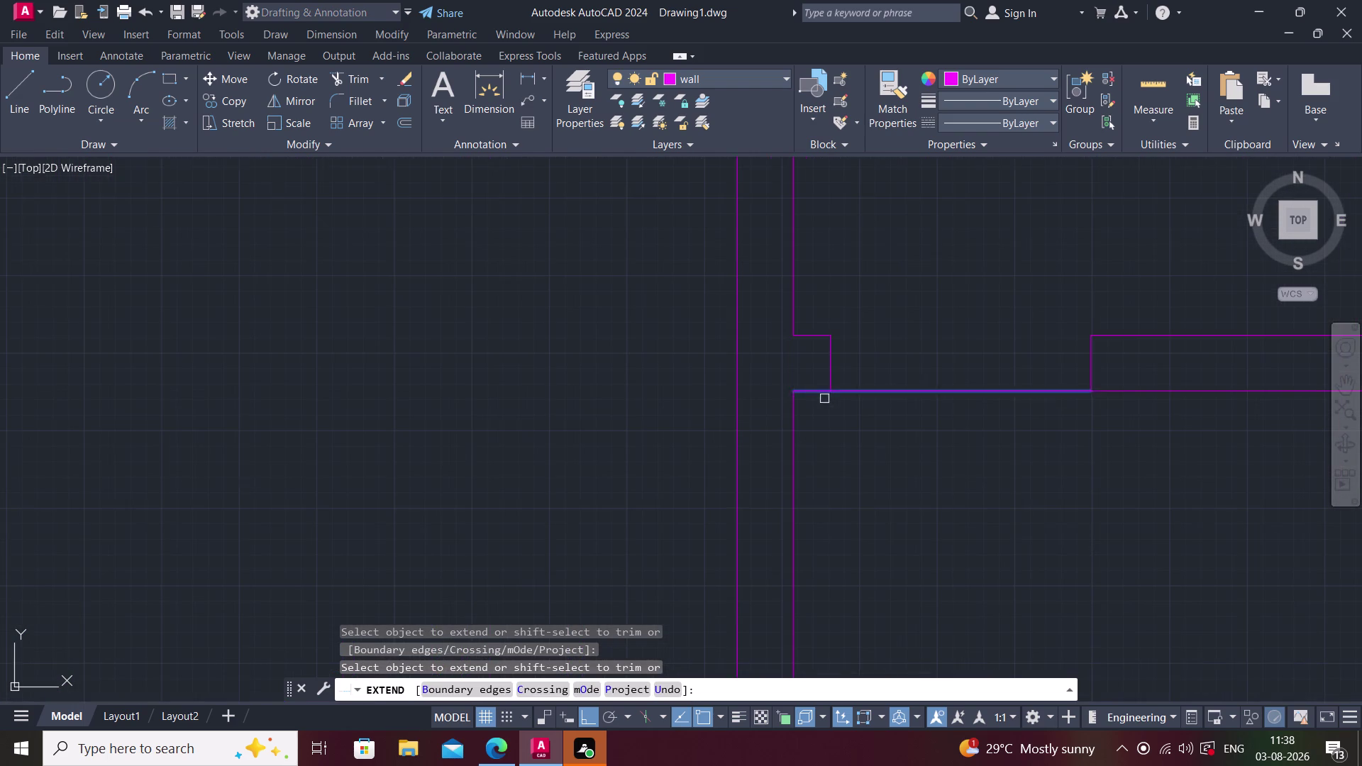
click(809, 391)
key(Escape)
scroll(down, 3)
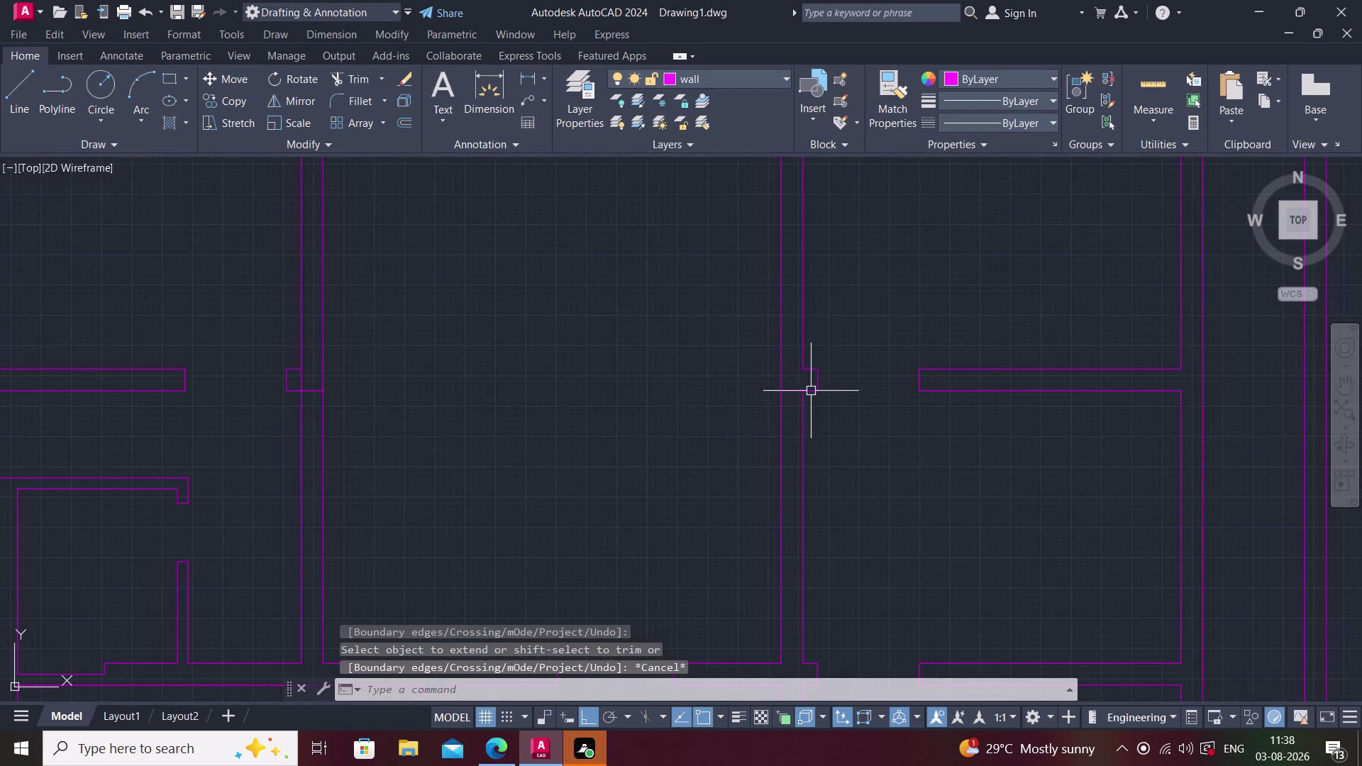
middle_drag(825, 469, 761, 468)
scroll(down, 3)
scroll(down, 3)
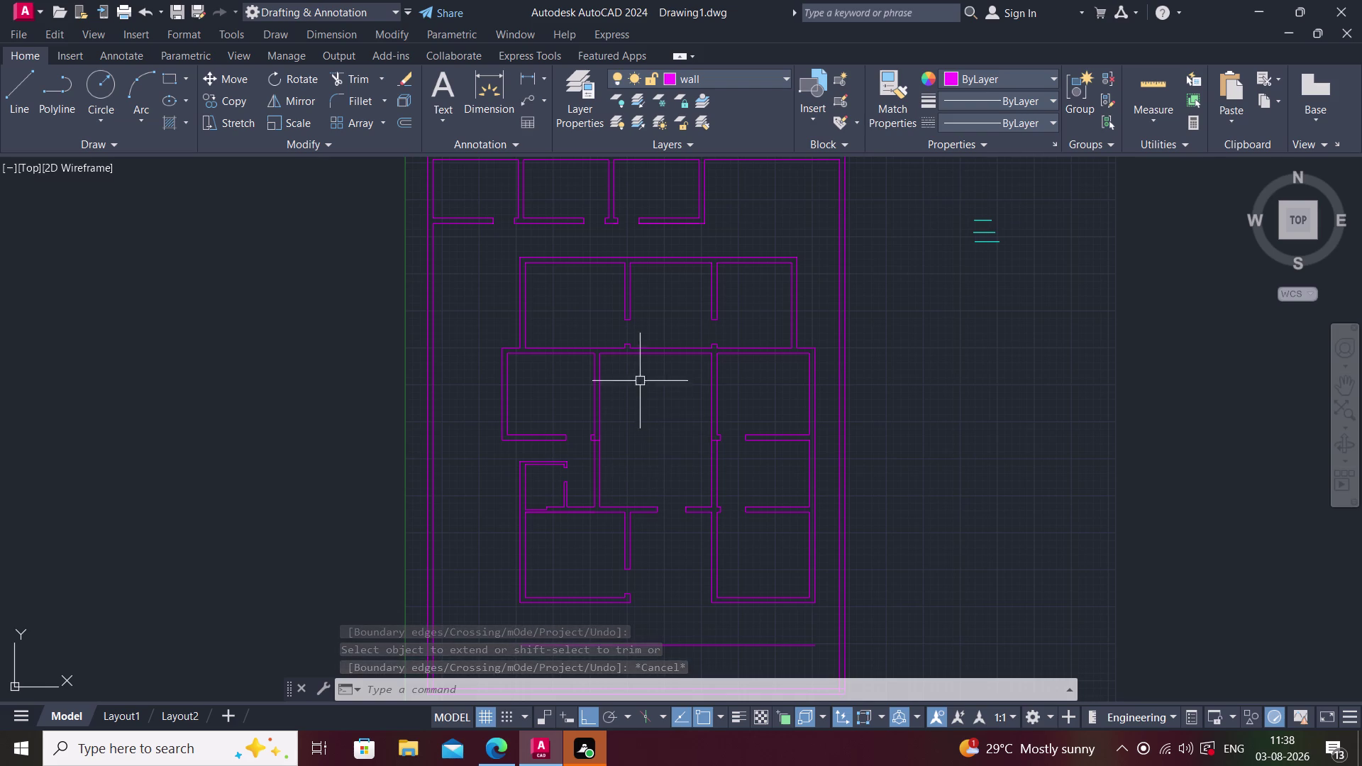
Extend two more wall lines at the remaining openings.
scroll(up, 3)
scroll(up, 3)
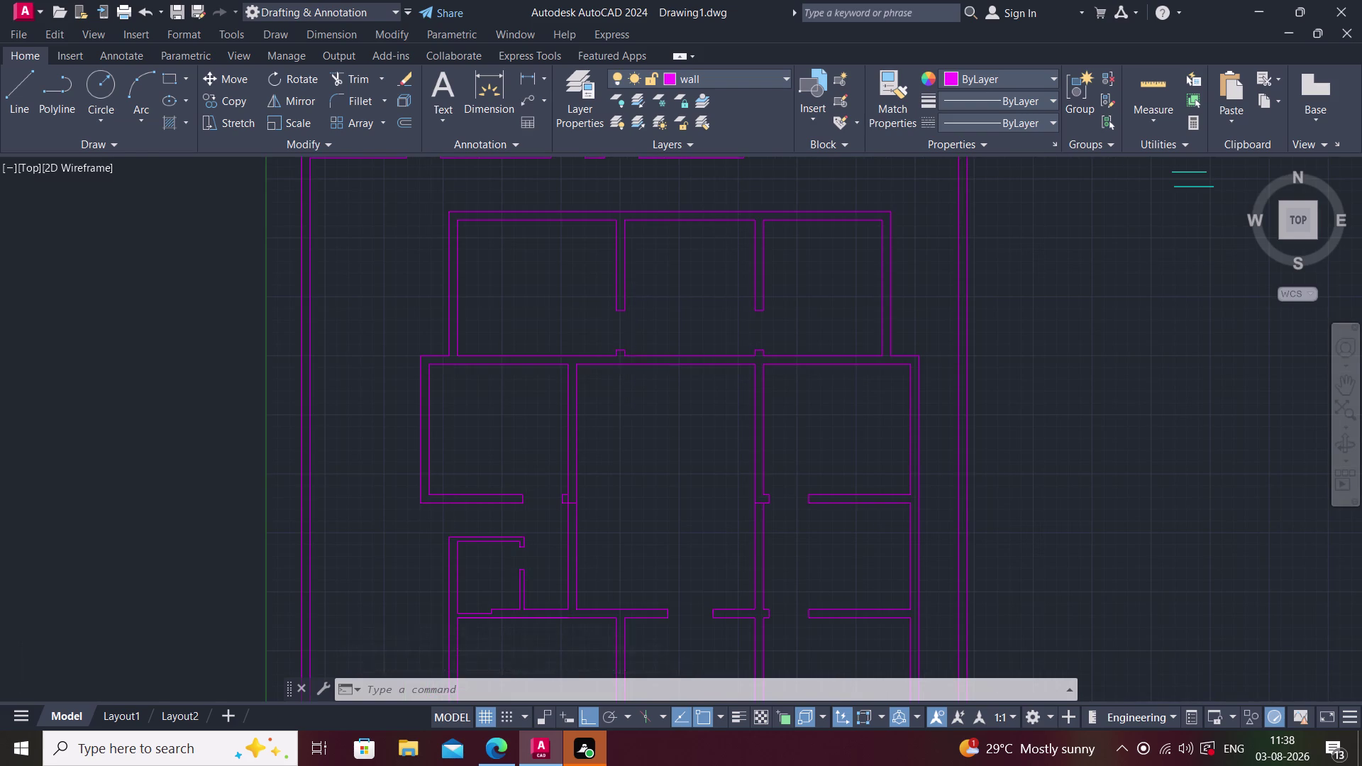
scroll(up, 3)
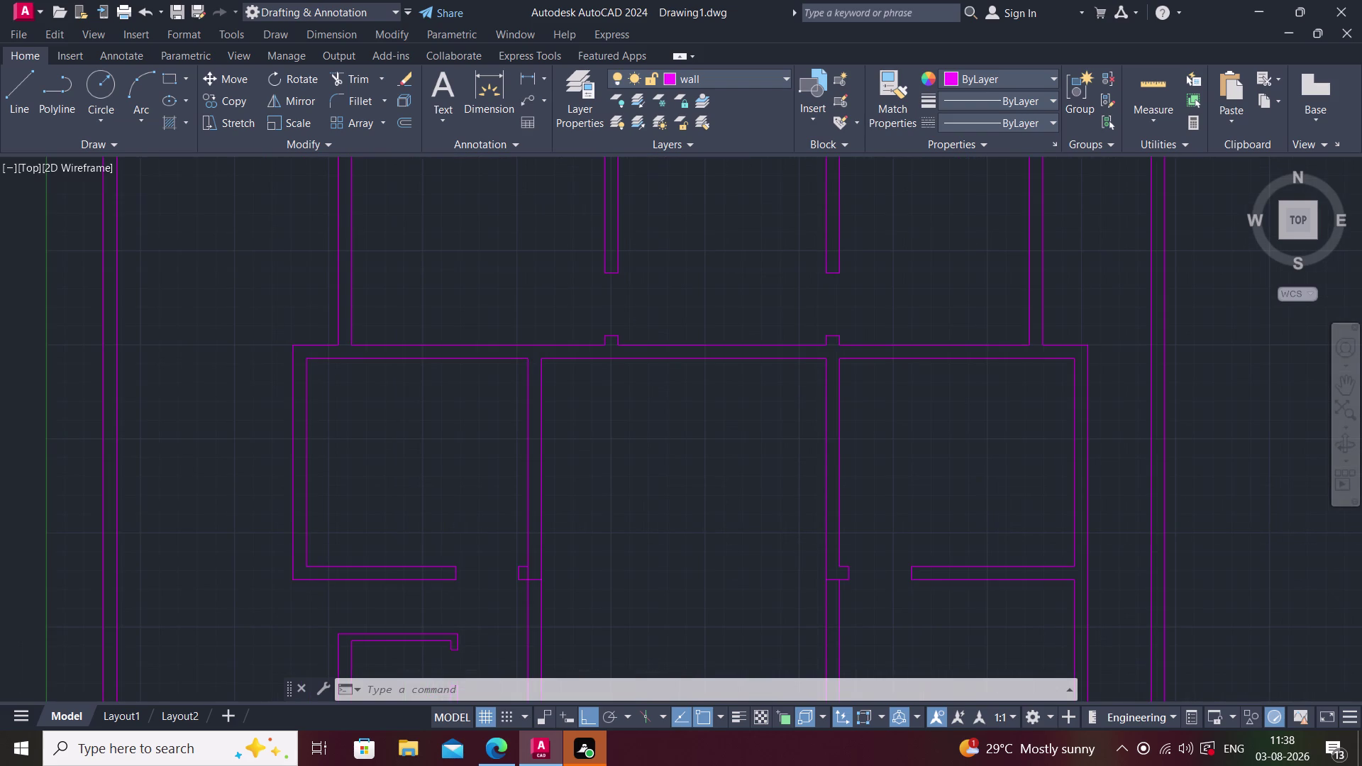
scroll(up, 3)
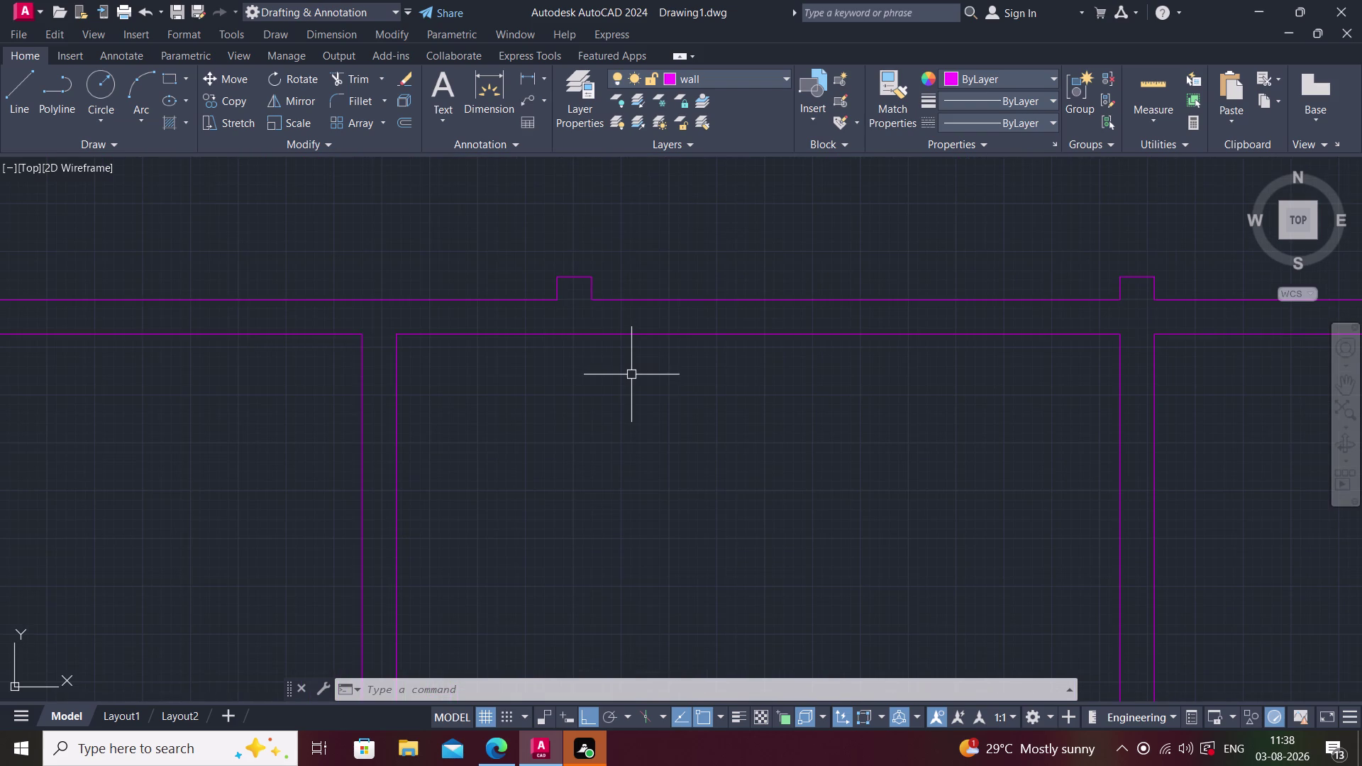
text(ex)
key(space)
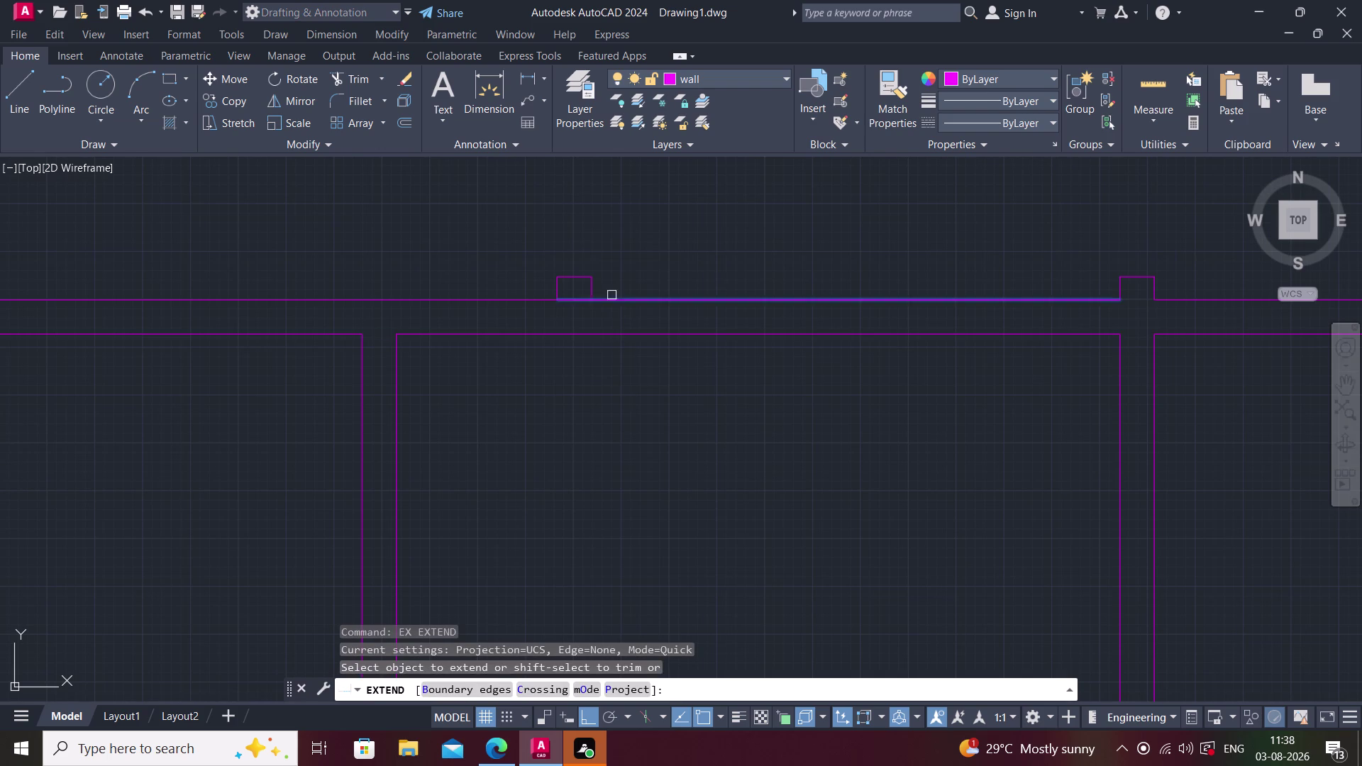
scroll(up, 3)
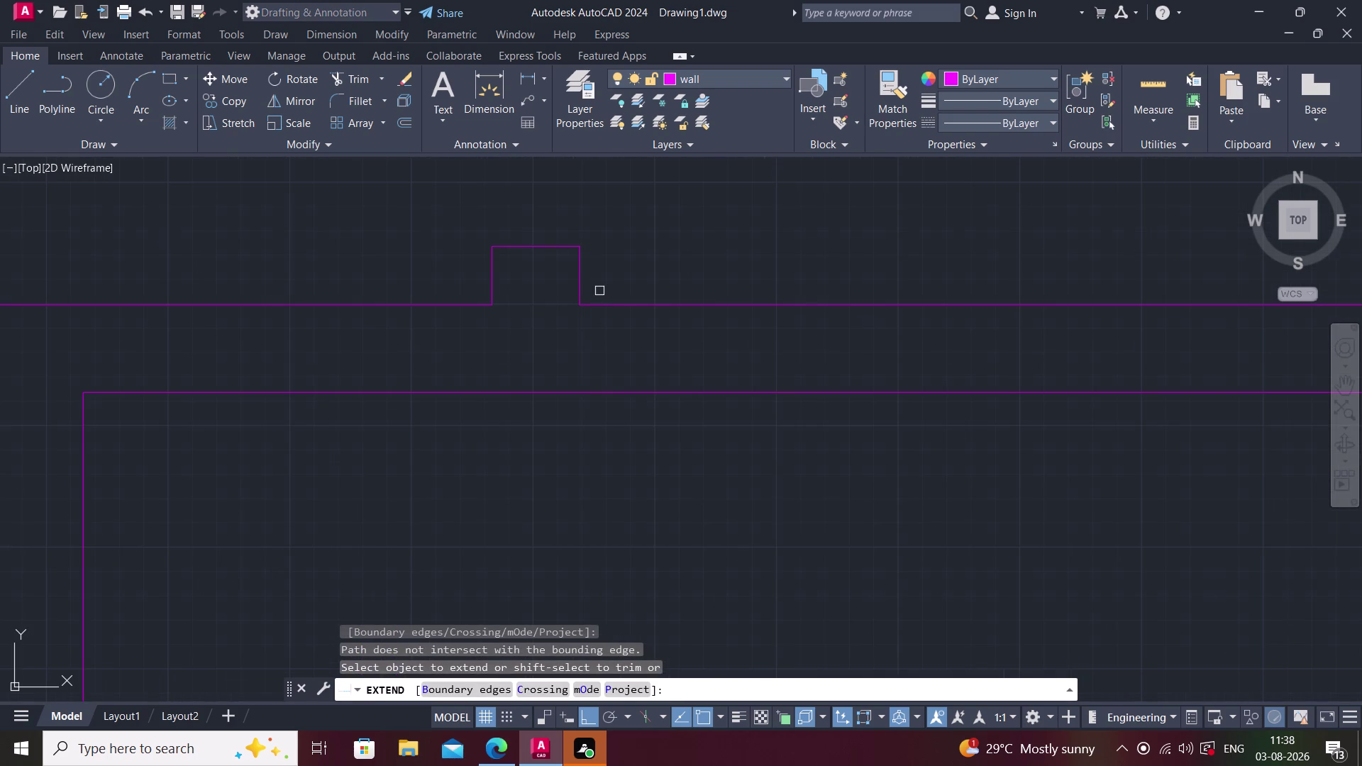
click(581, 293)
scroll(down, 3)
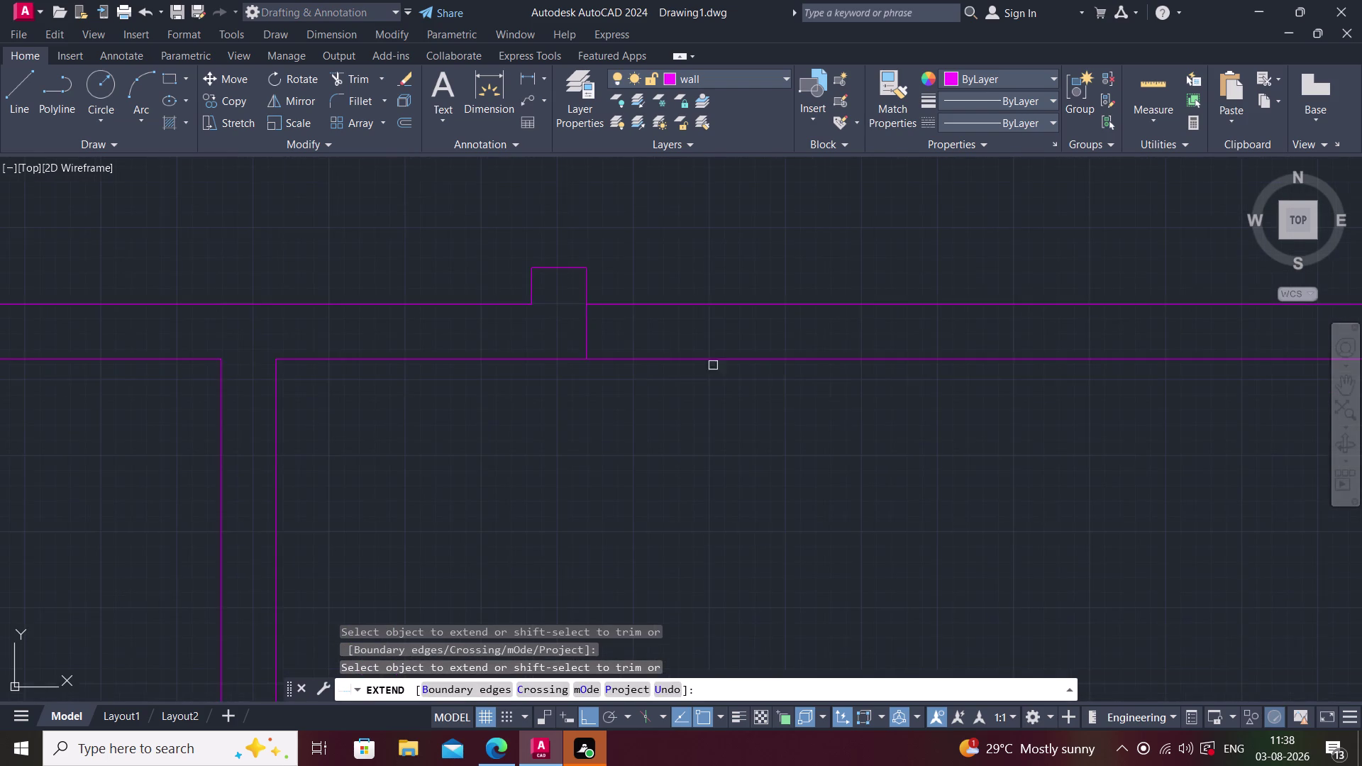
scroll(down, 3)
middle_drag(1059, 416, 765, 437)
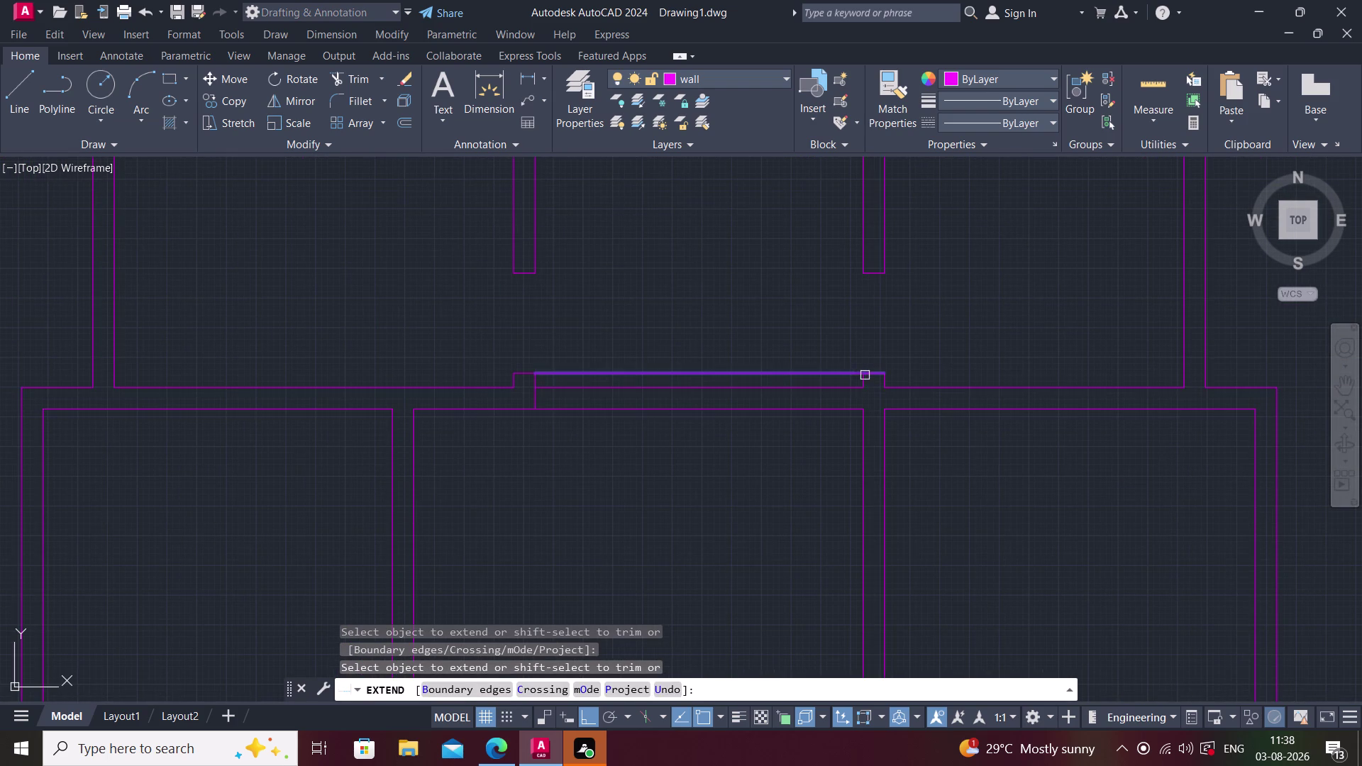
scroll(up, 3)
click(849, 395)
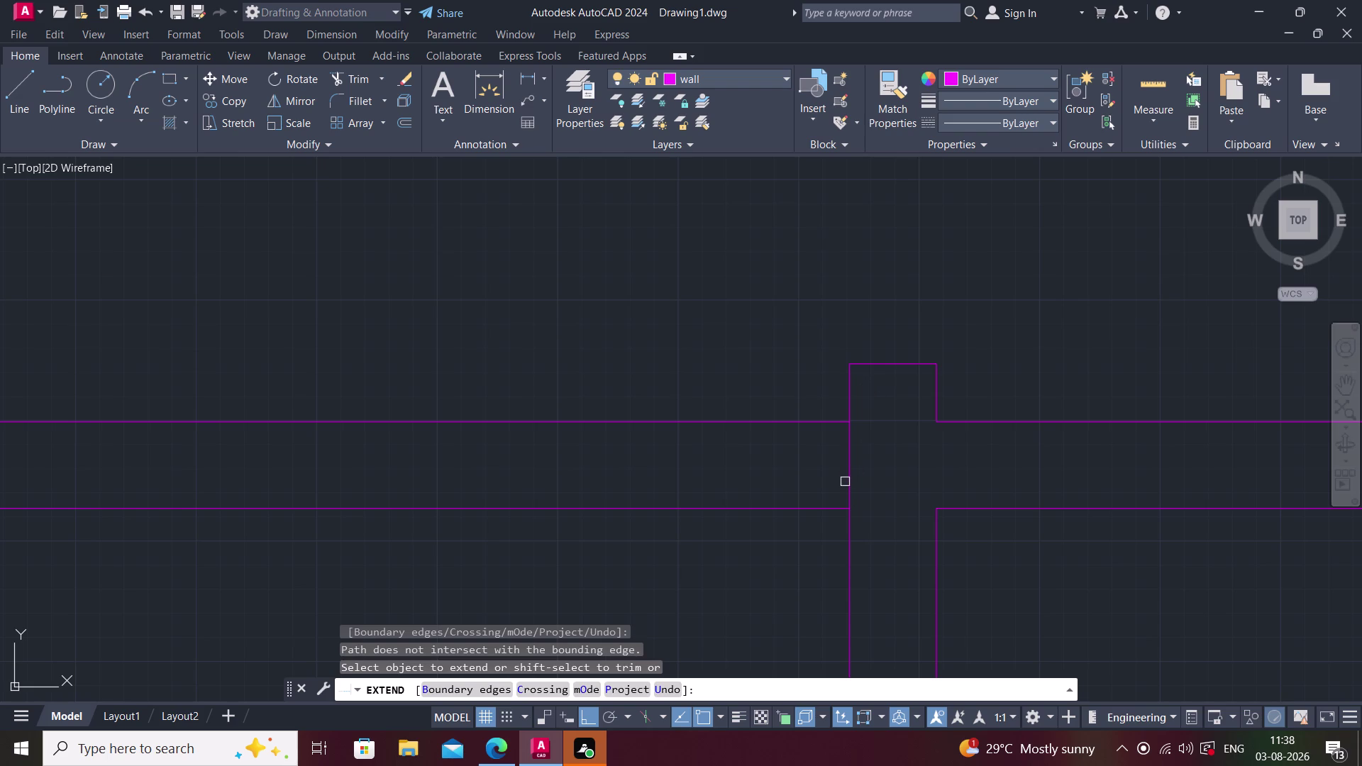
key(Escape)
Zoom out and erase the stray objects right of the plan.
scroll(down, 3)
scroll(down, 3)
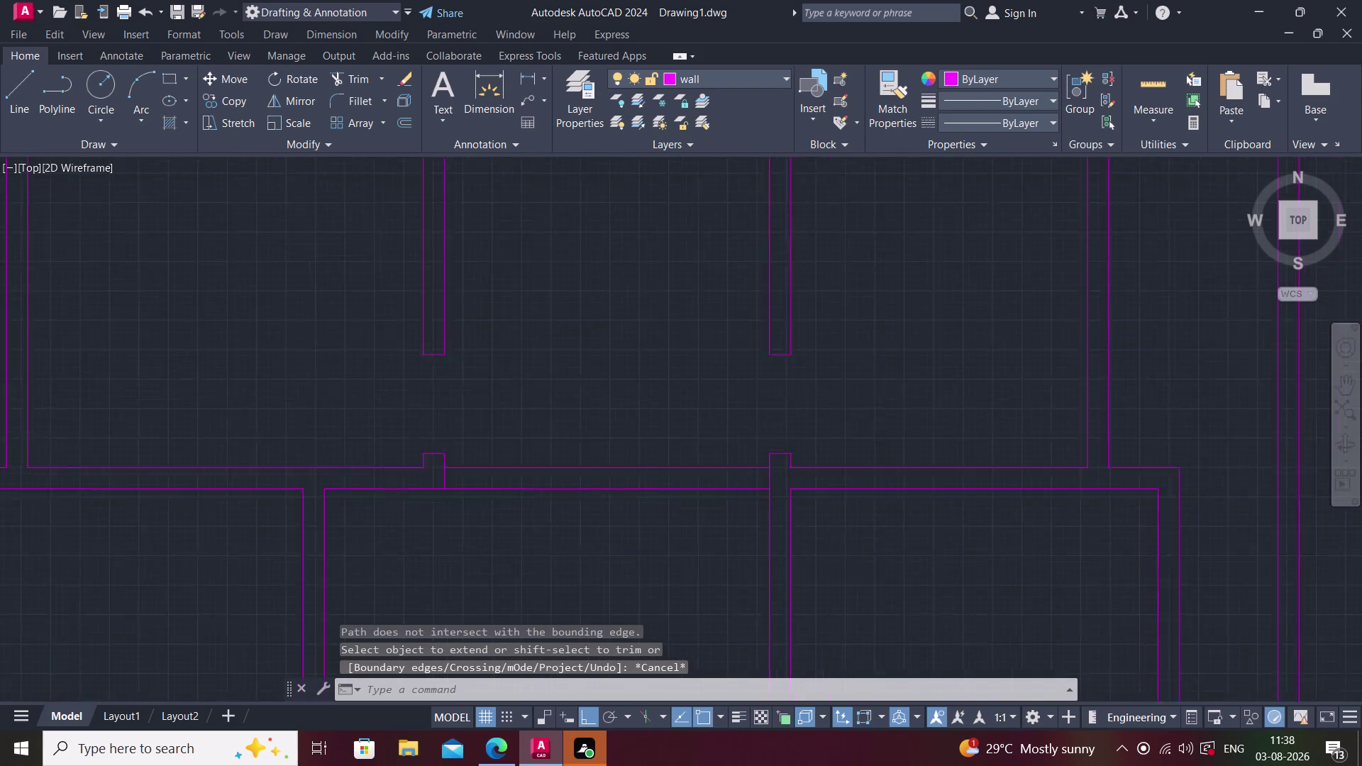
middle_drag(695, 507, 700, 440)
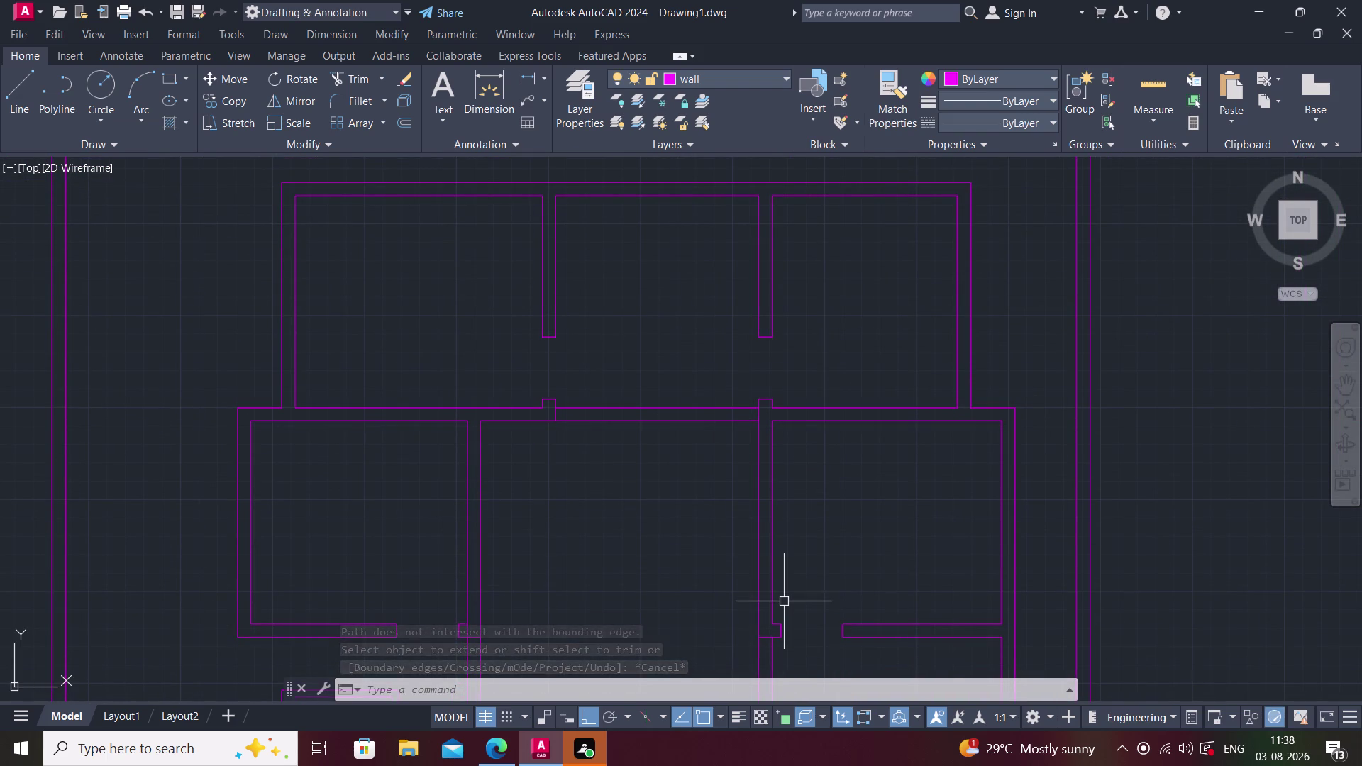
middle_click(692, 555)
scroll(down, 3)
middle_drag(792, 530, 759, 505)
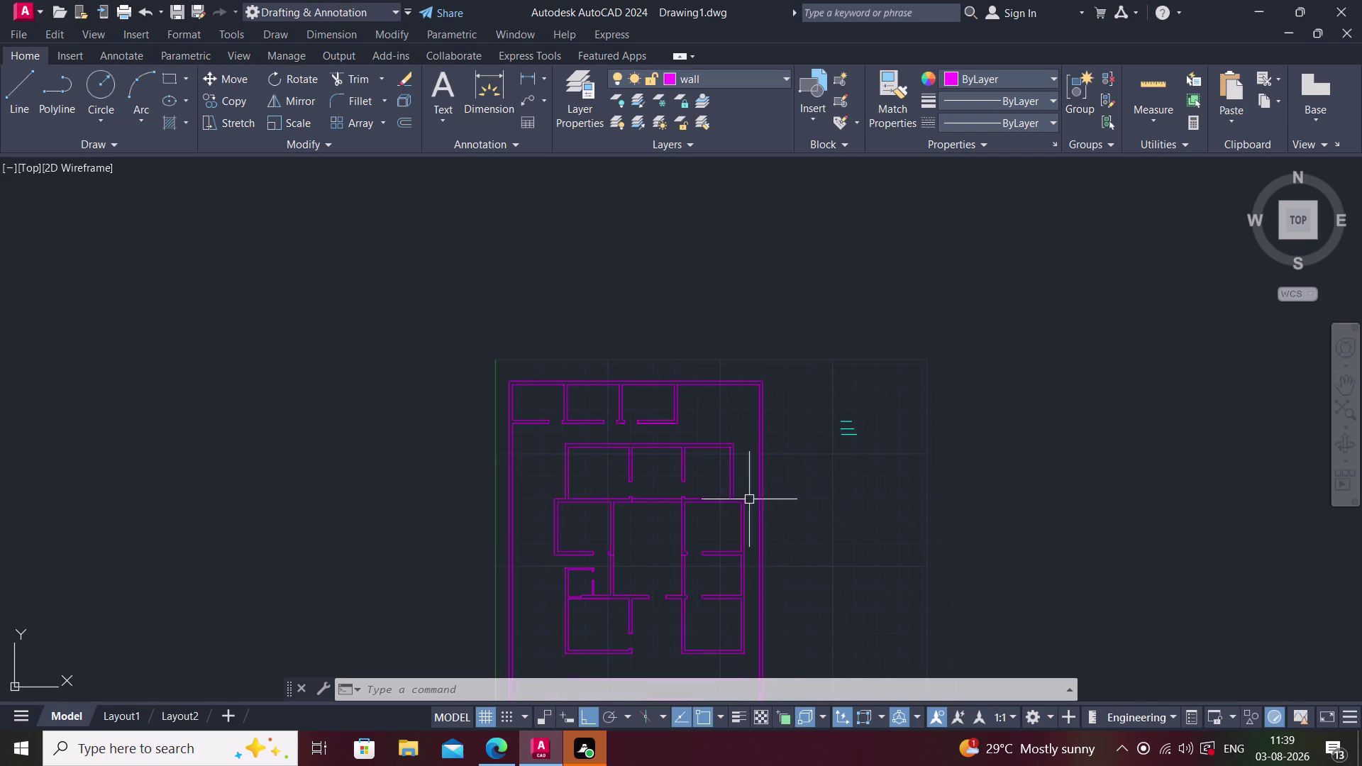
click(803, 376)
click(876, 469)
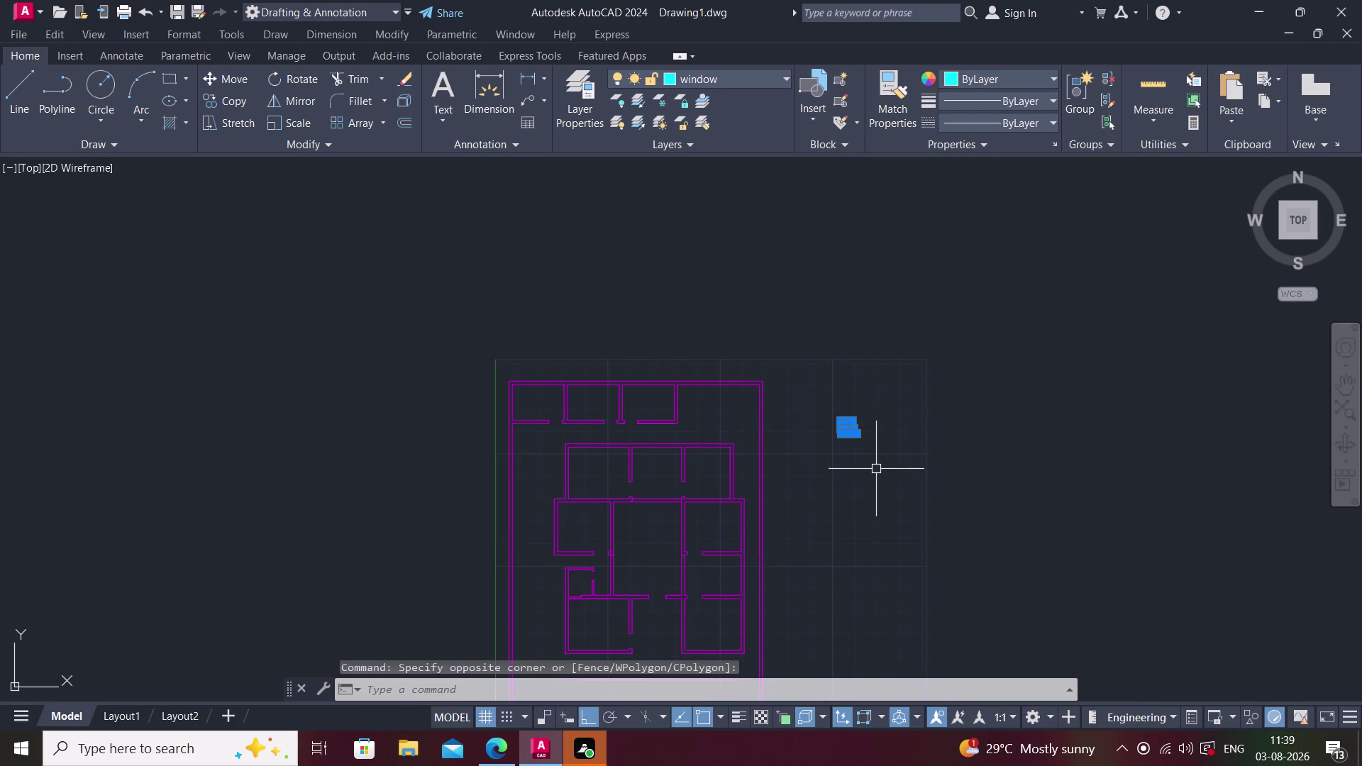
key(Delete)
Recentre the plan and start the INSERT command.
middle_drag(861, 468, 783, 354)
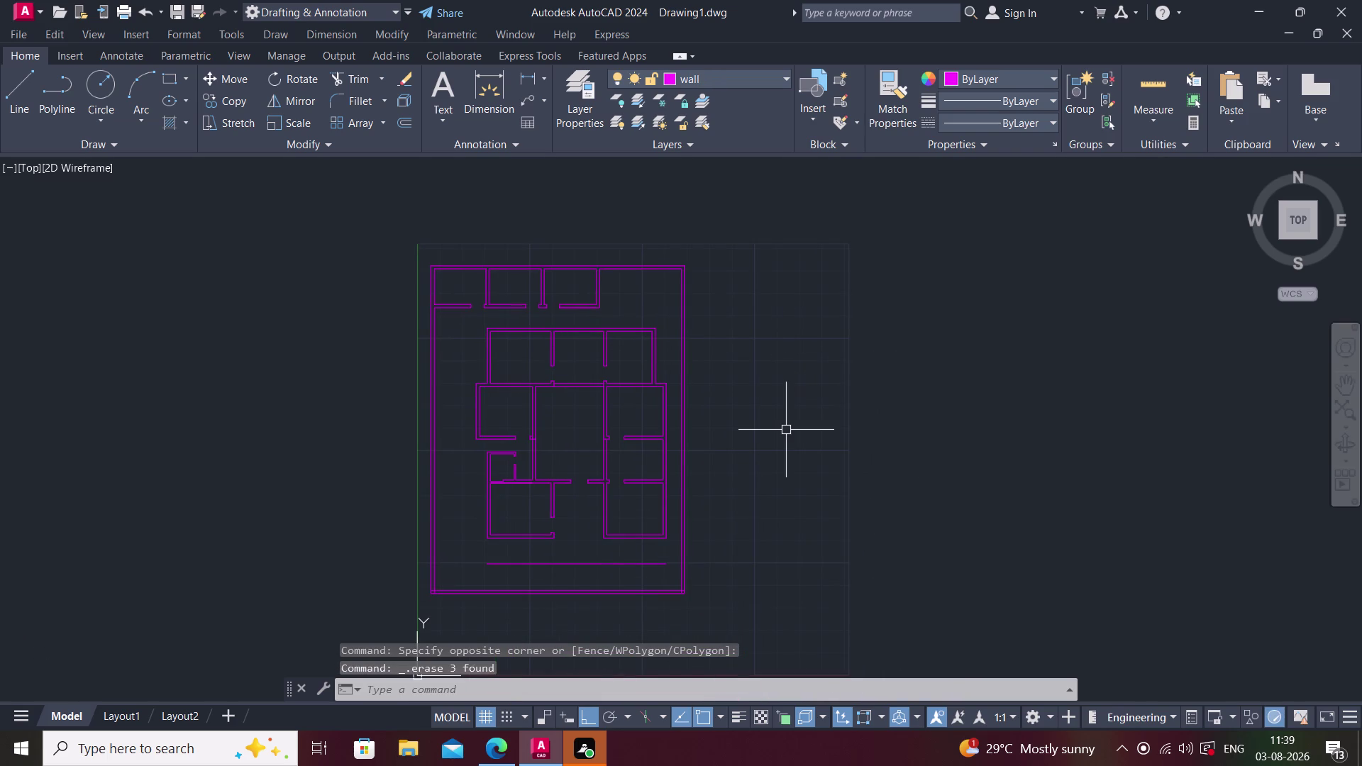
text(i)
key(space)
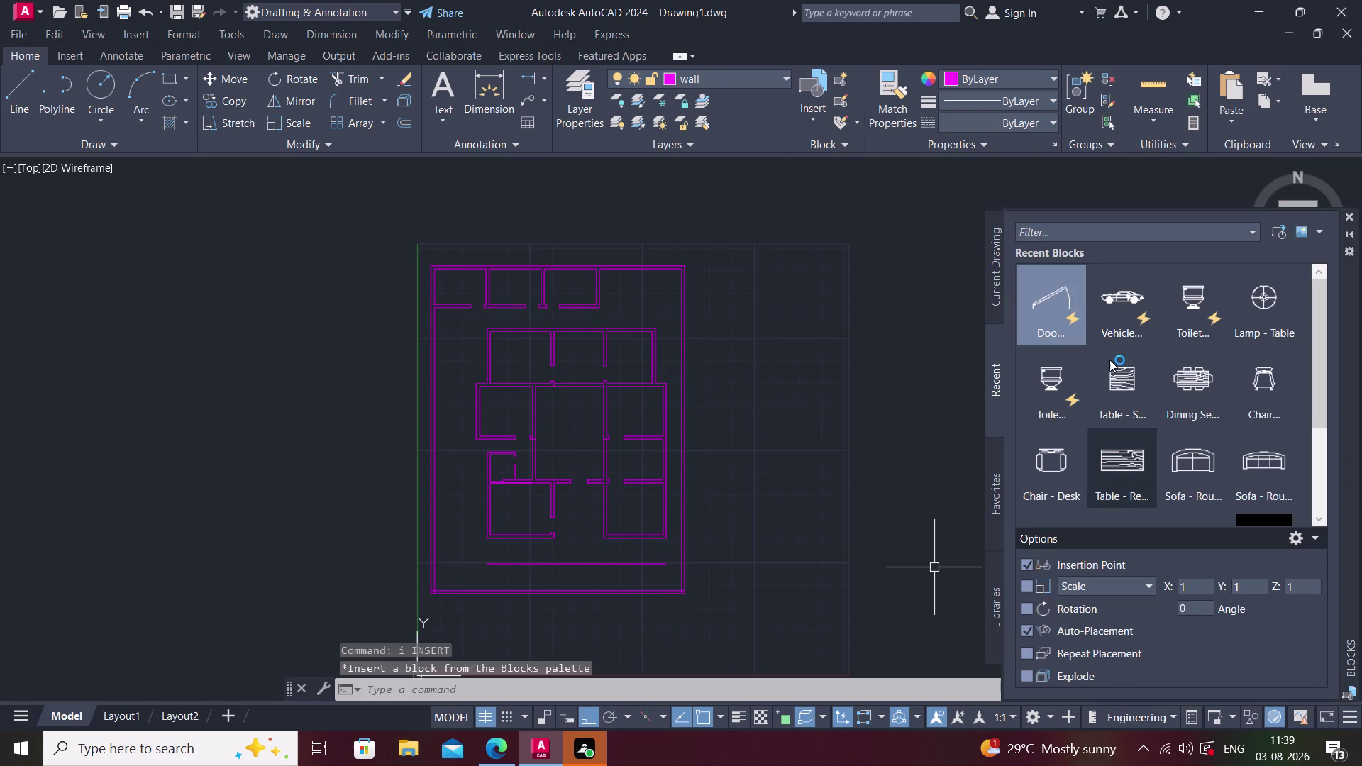
Make window the current layer and erase the stray arc.
drag(1050, 305, 804, 386)
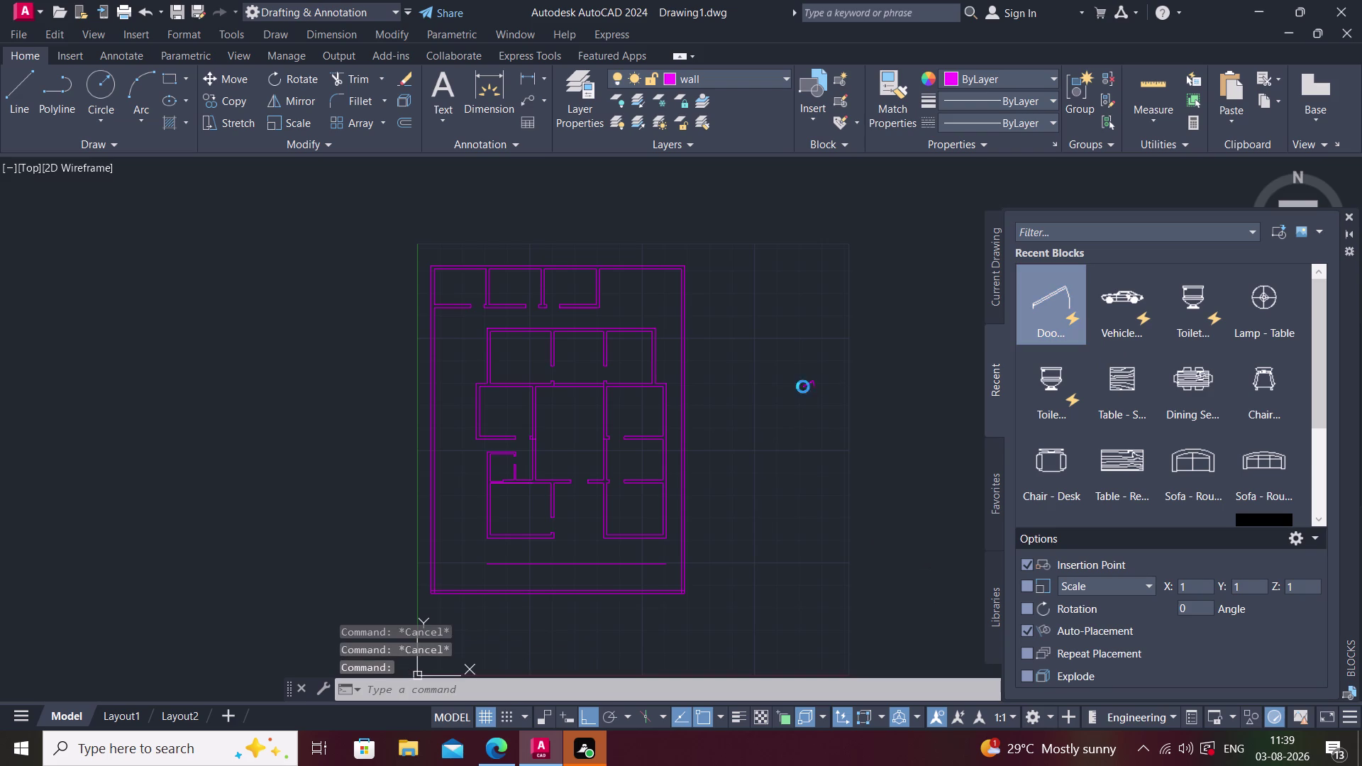
click(752, 70)
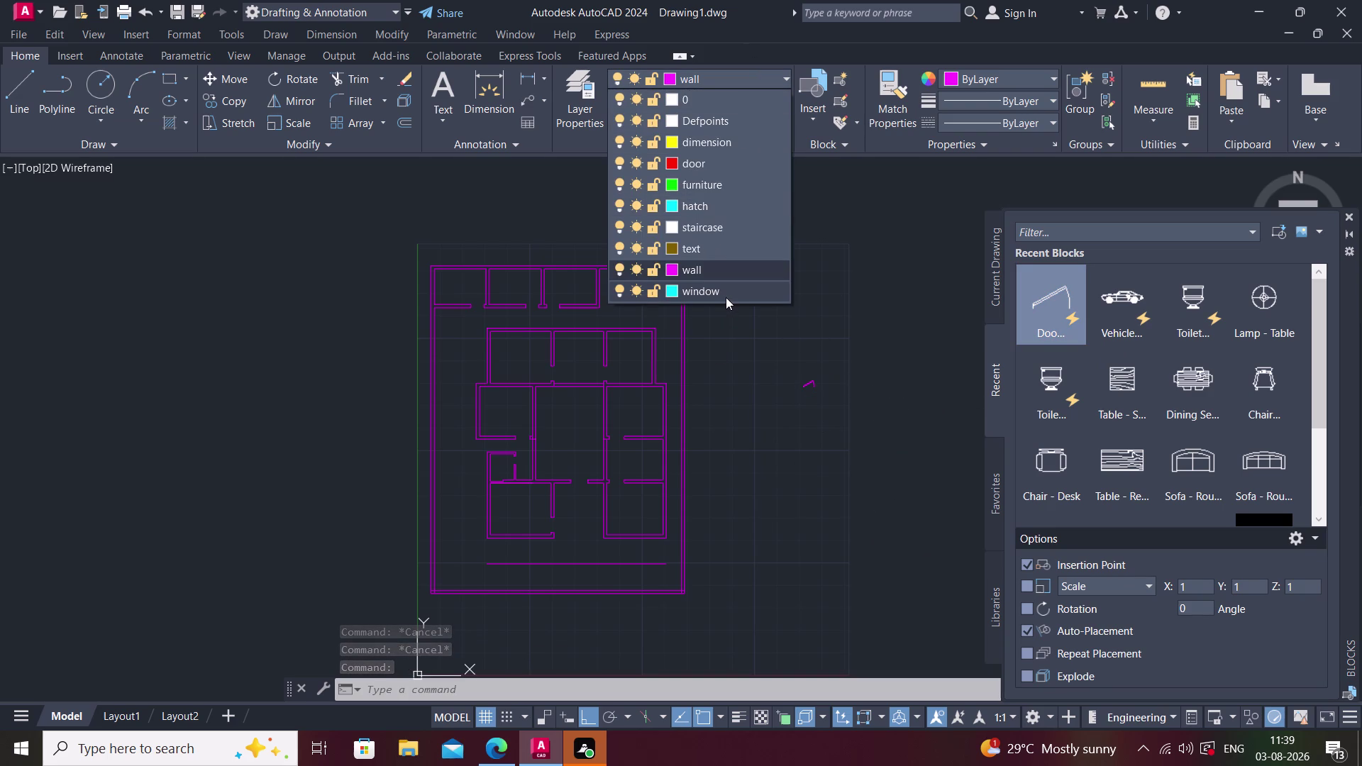
click(726, 297)
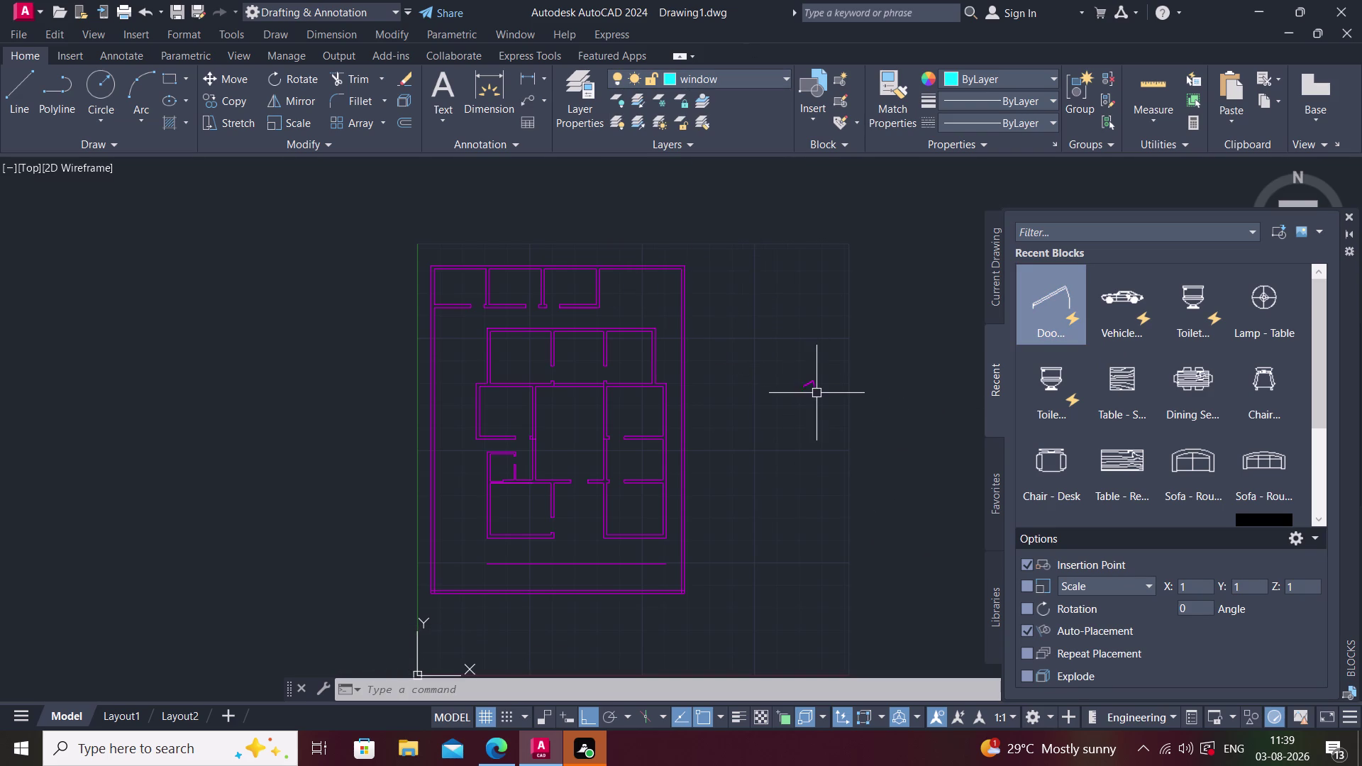
click(815, 387)
key(Delete)
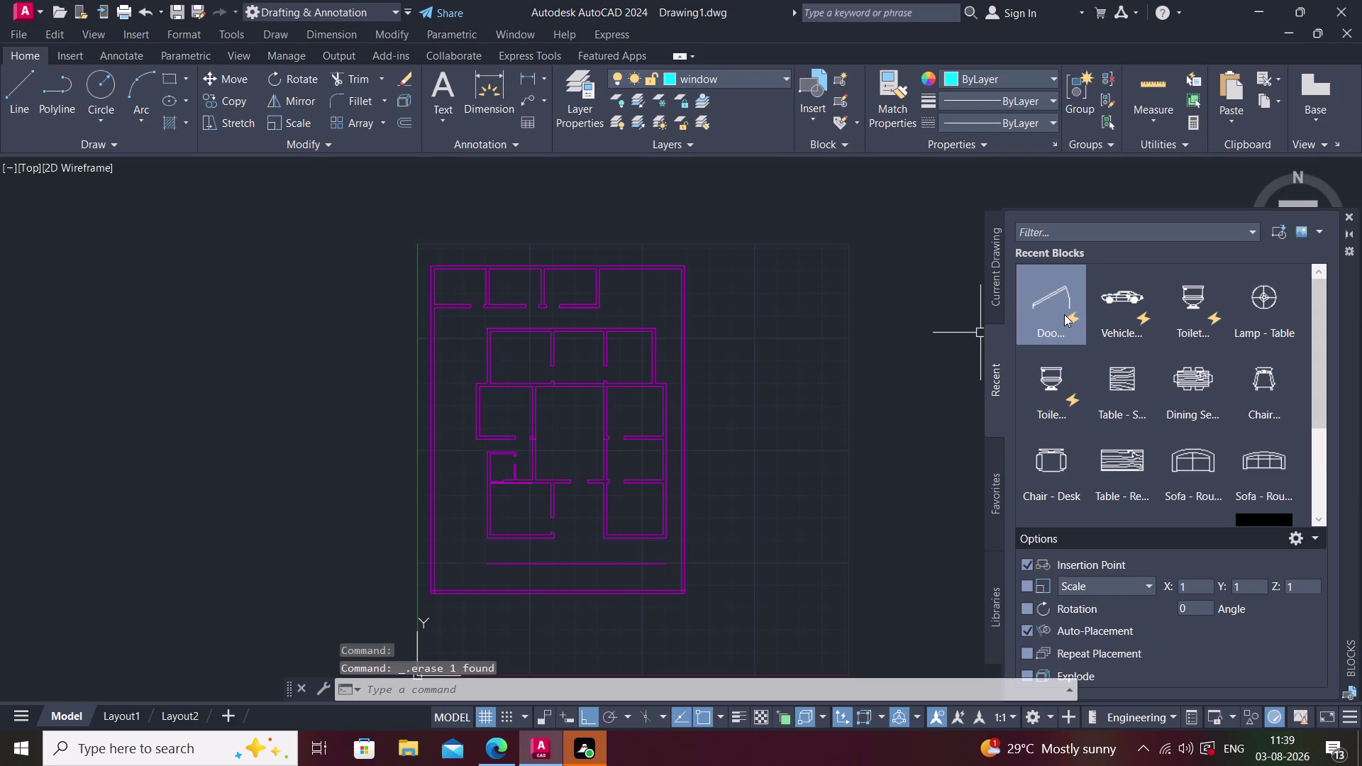
Drop the Door block right of the floor plan and select it.
drag(1054, 305, 662, 404)
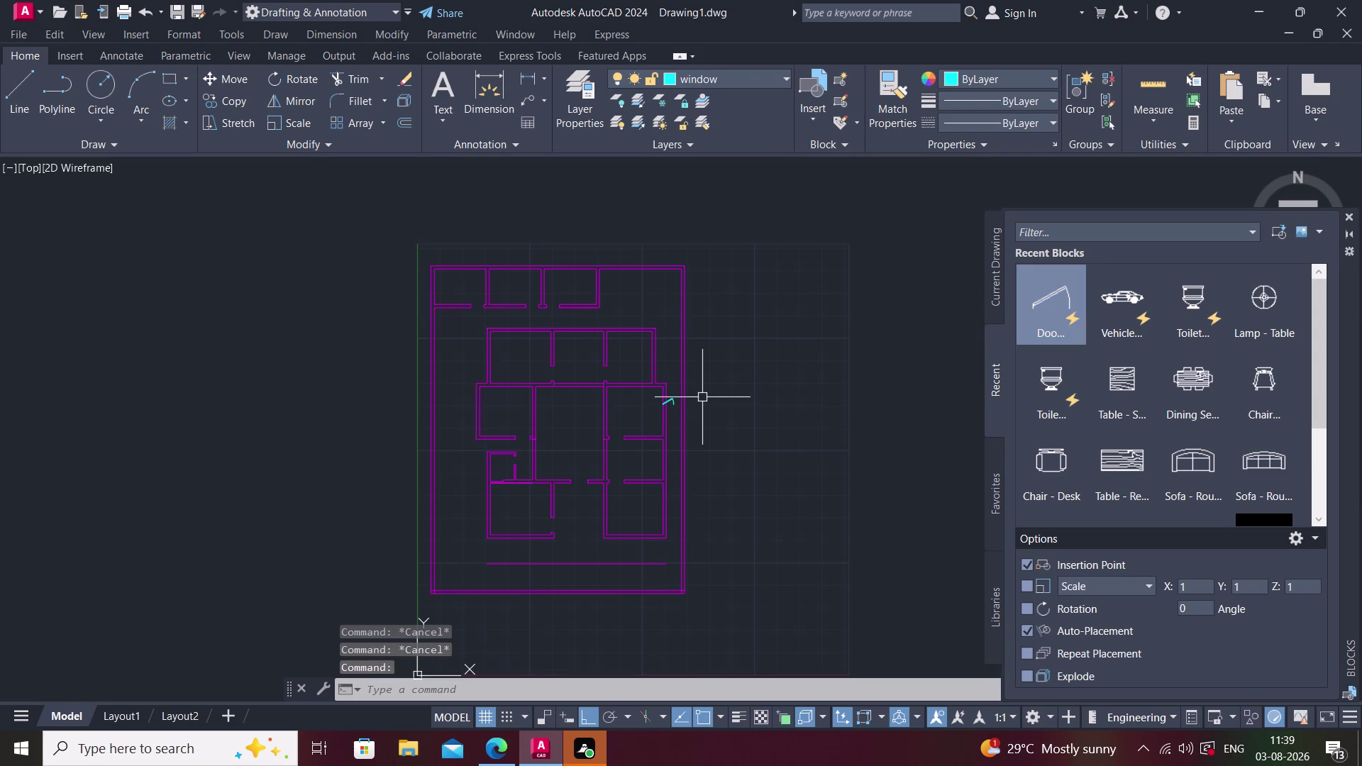
key(ctrl+z)
drag(1048, 297, 856, 333)
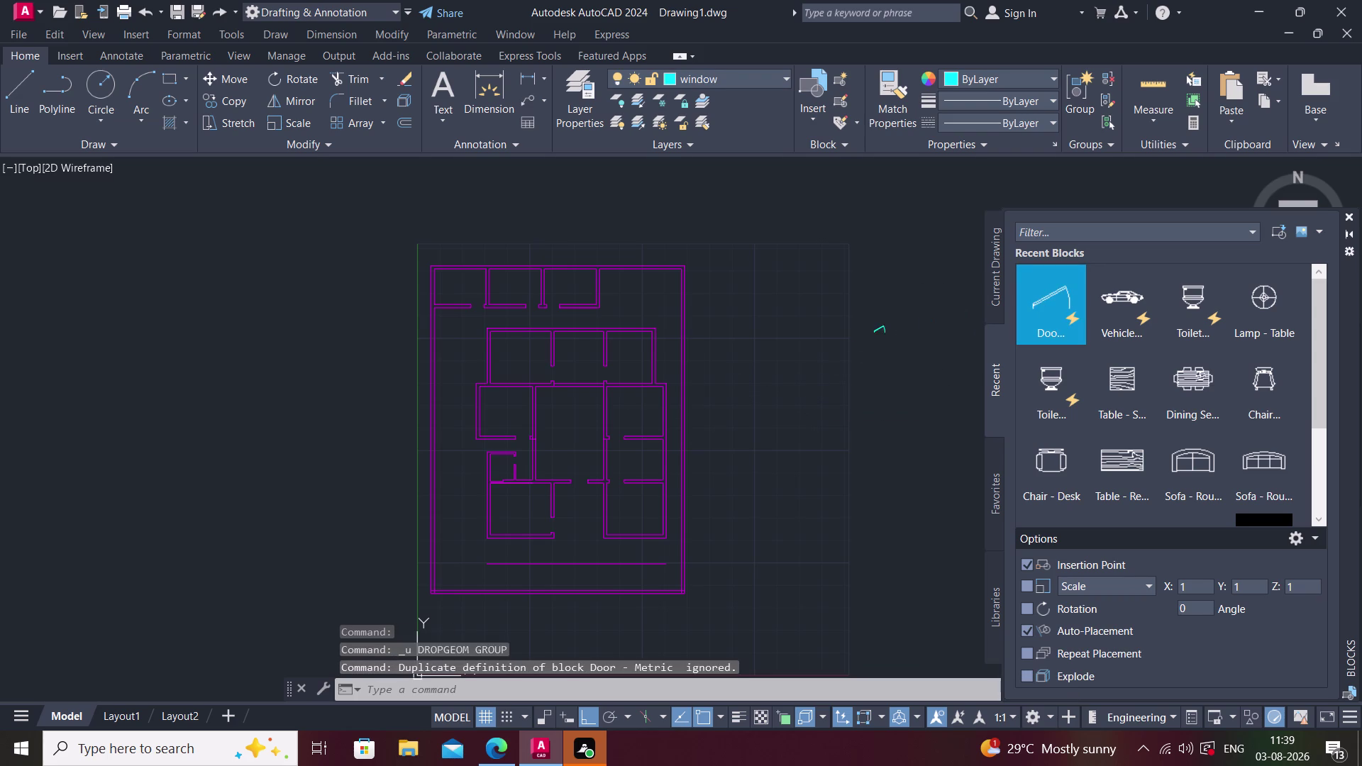
drag(856, 332, 791, 343)
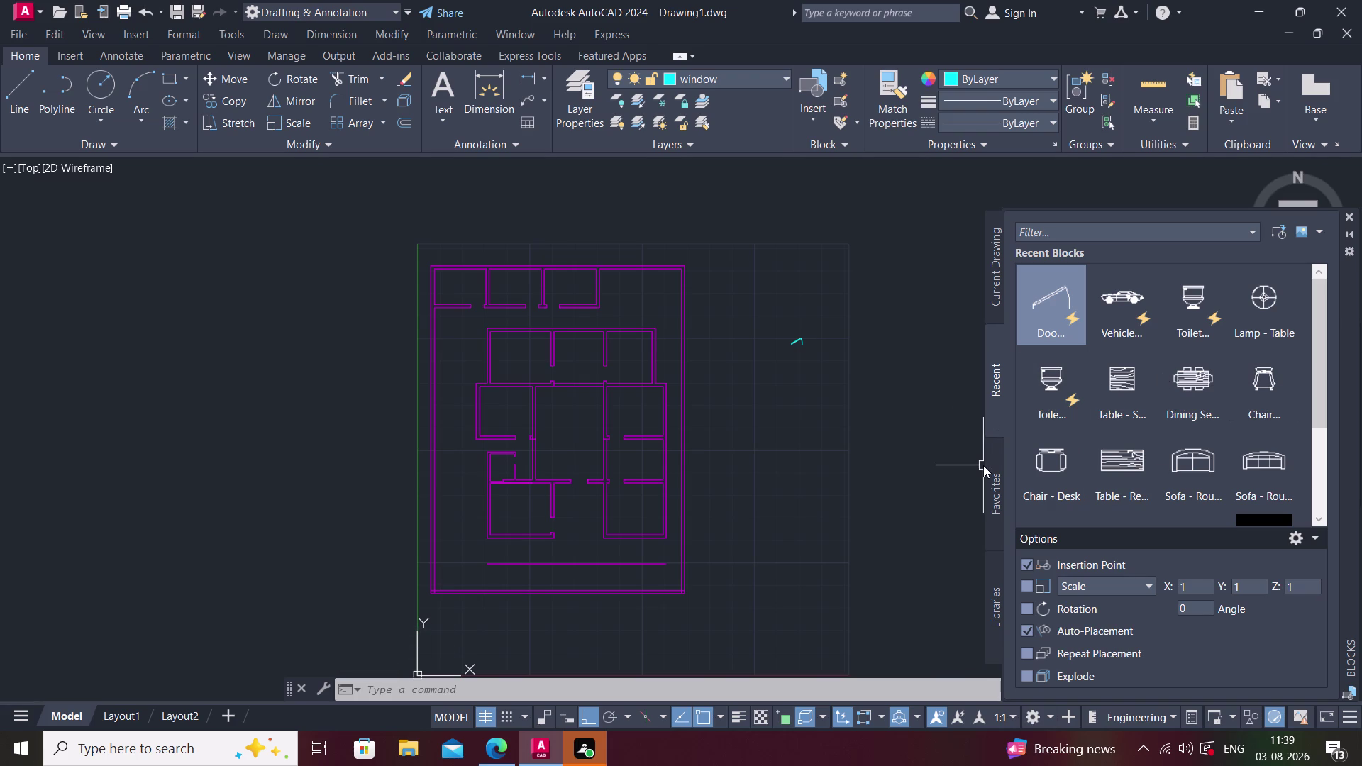
scroll(up, 3)
click(815, 335)
scroll(up, 3)
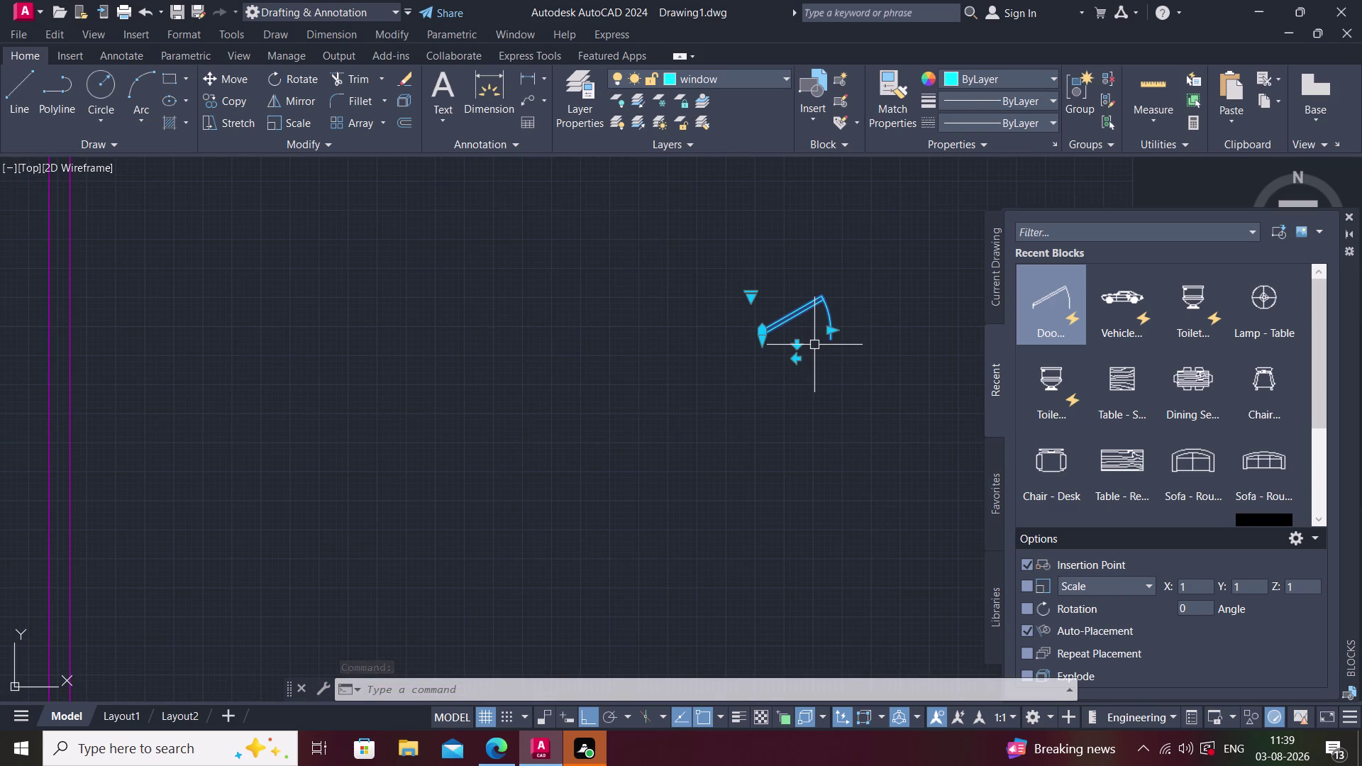
click(13, 35)
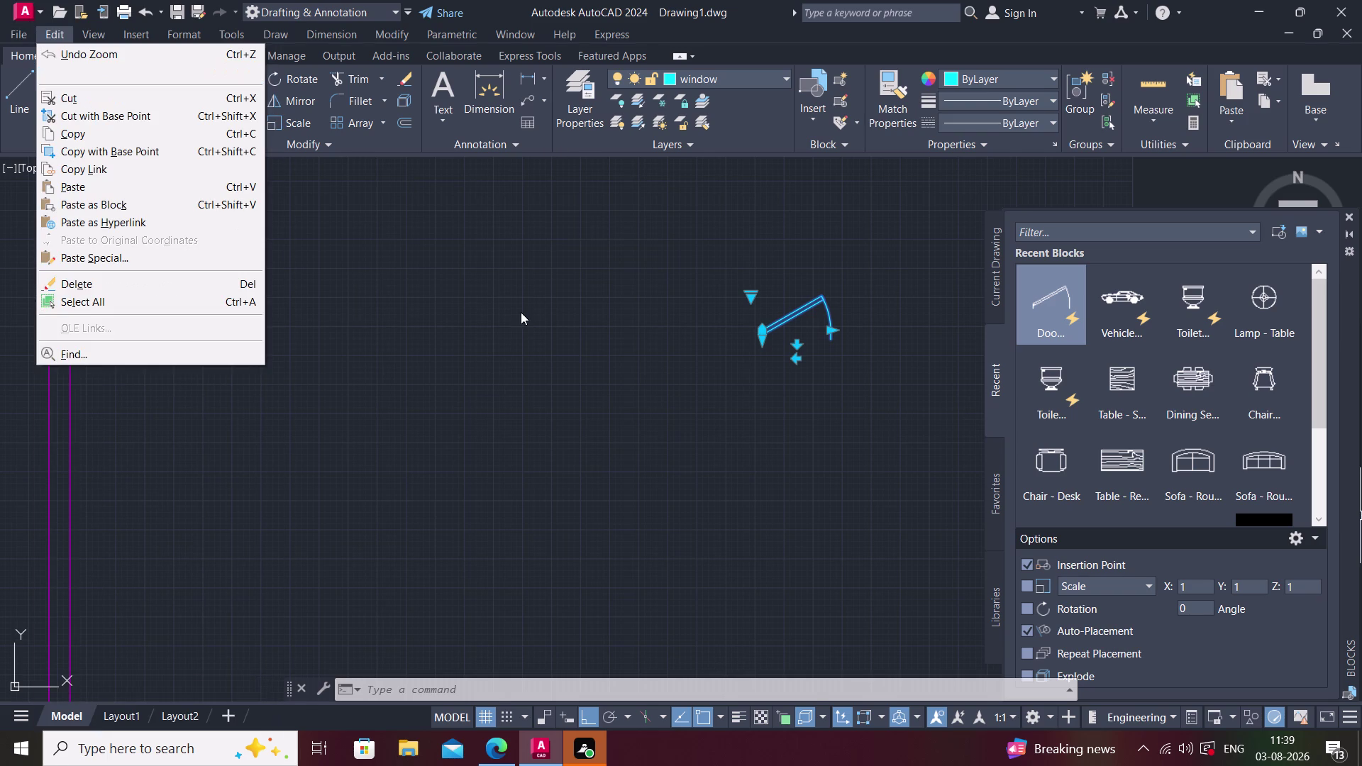
Flip the door block with its flip grip to an upright swing.
click(521, 311)
key(Escape)
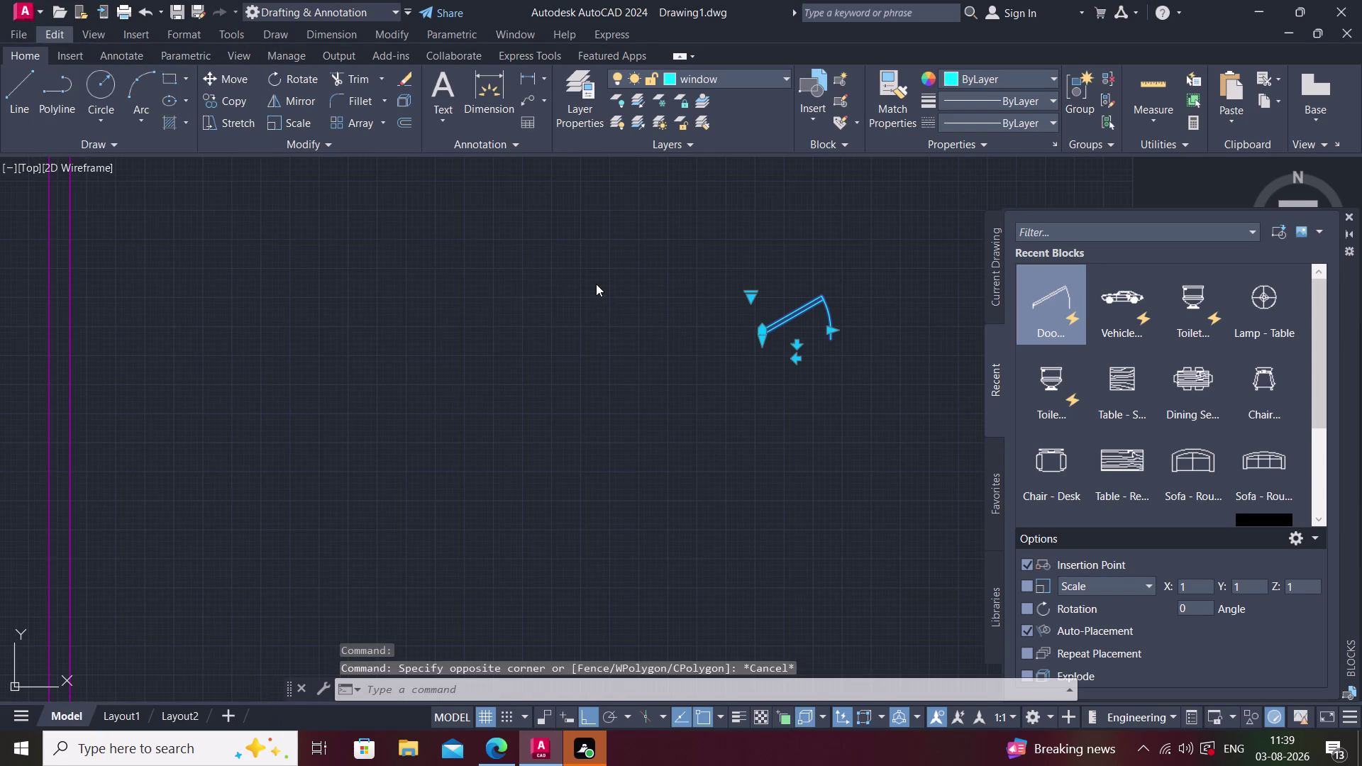
key(Escape)
middle_drag(596, 284, 473, 309)
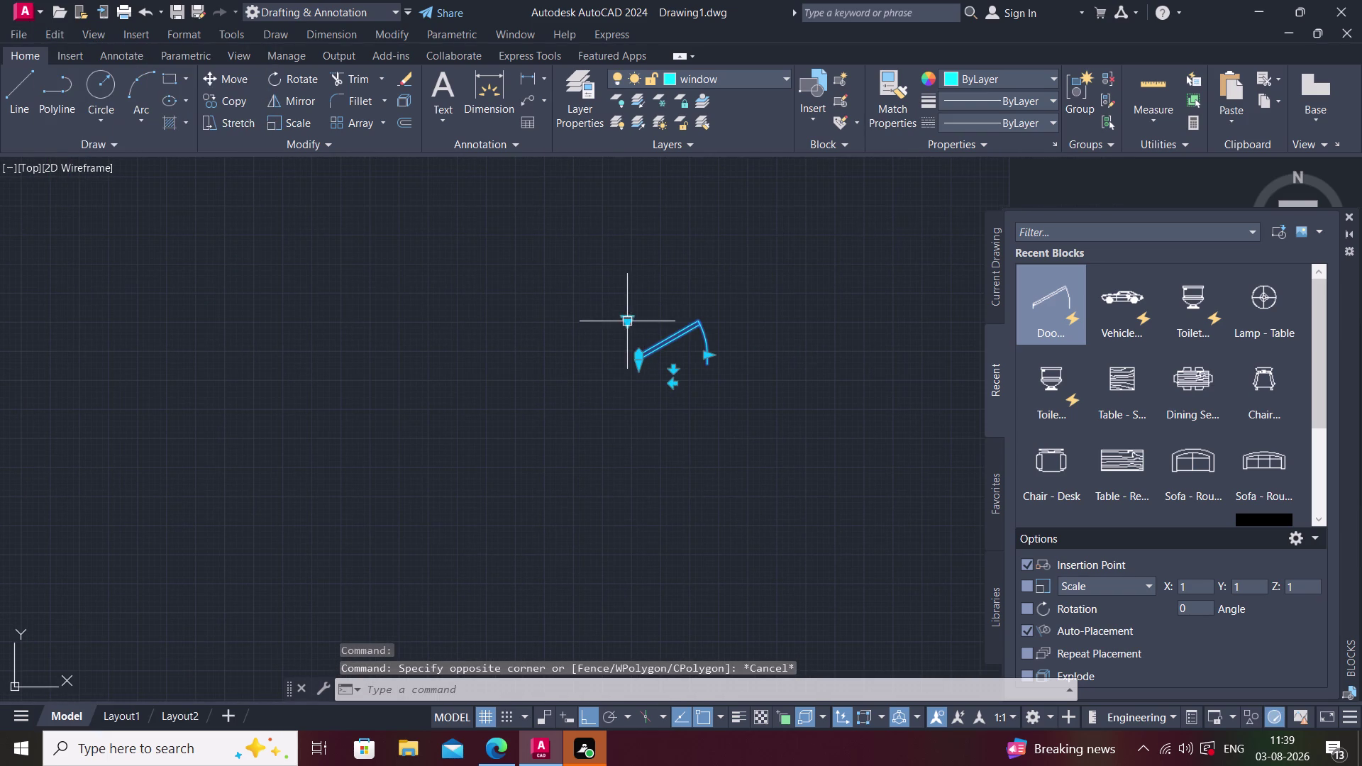
click(626, 321)
click(676, 380)
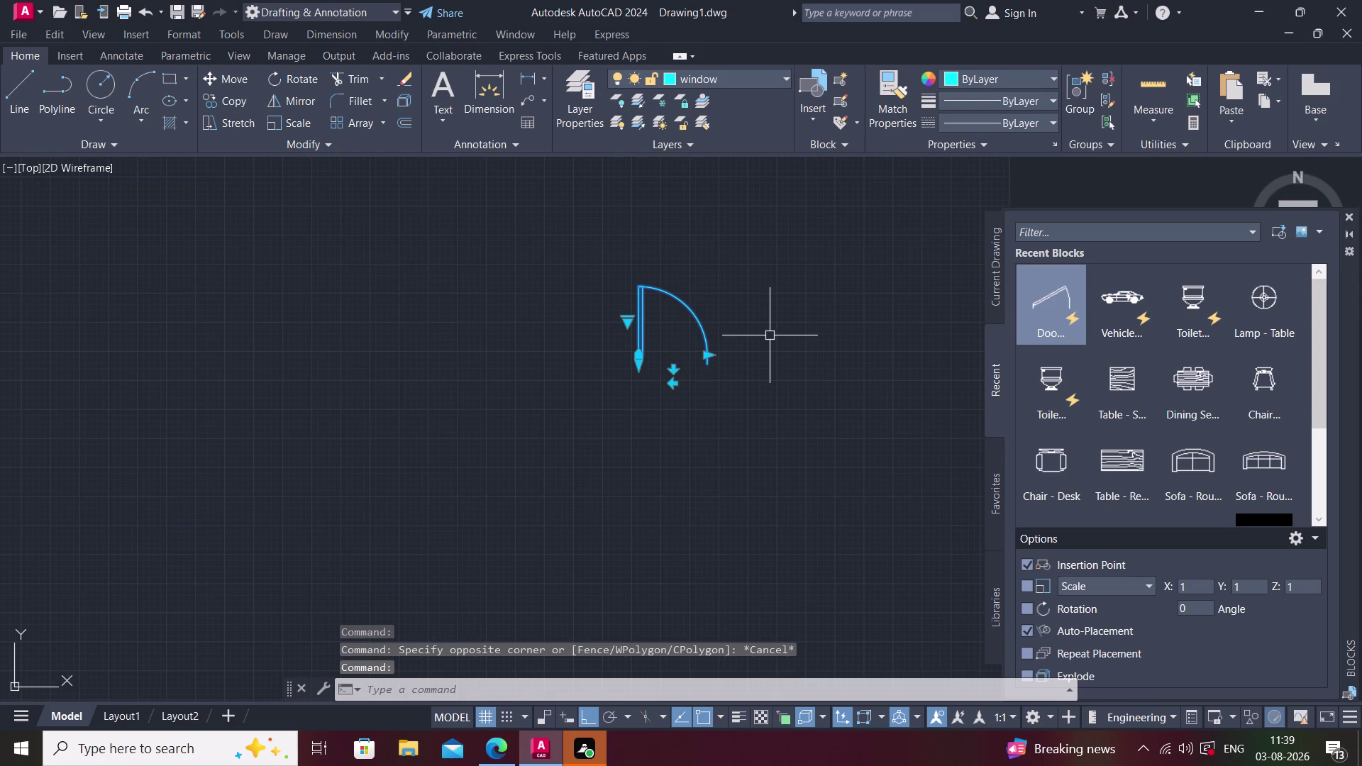
key(Escape)
Place a car block above the door.
middle_drag(766, 335, 651, 379)
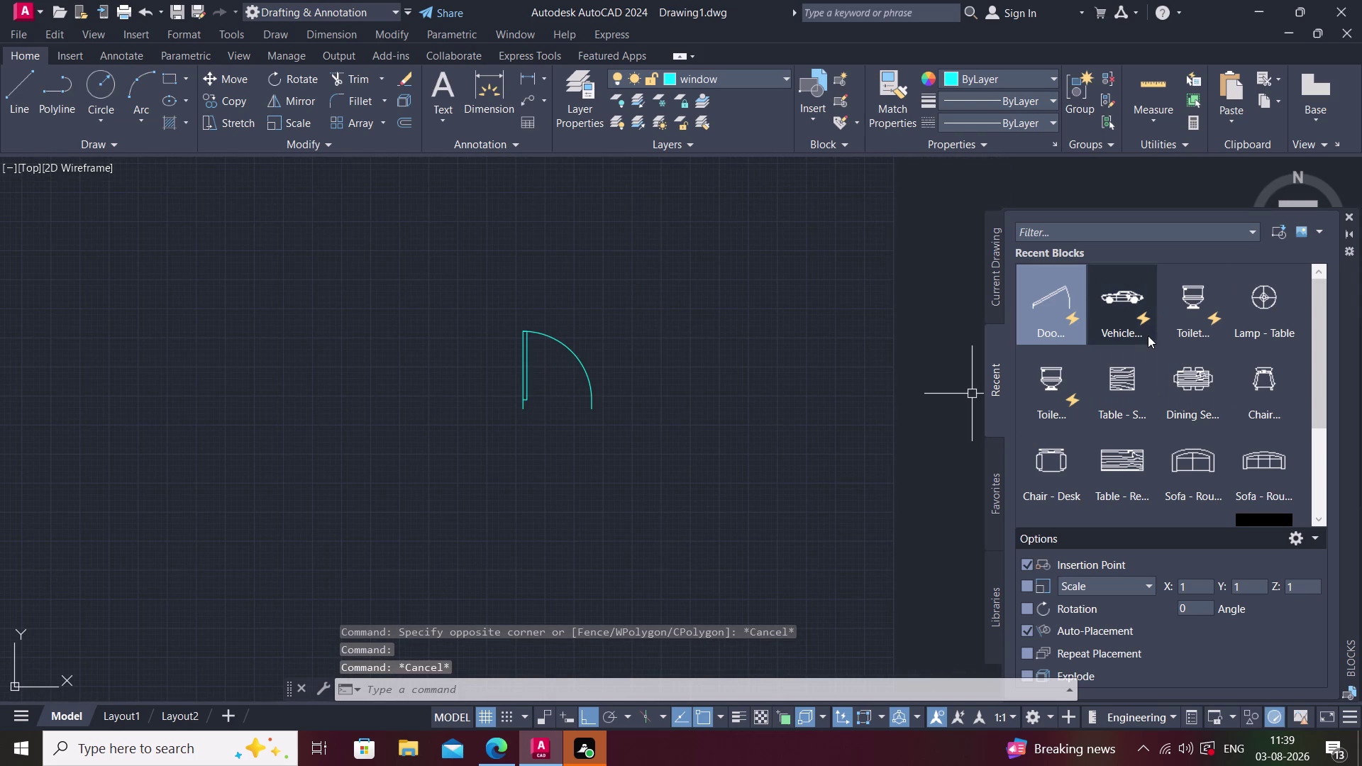
scroll(down, 3)
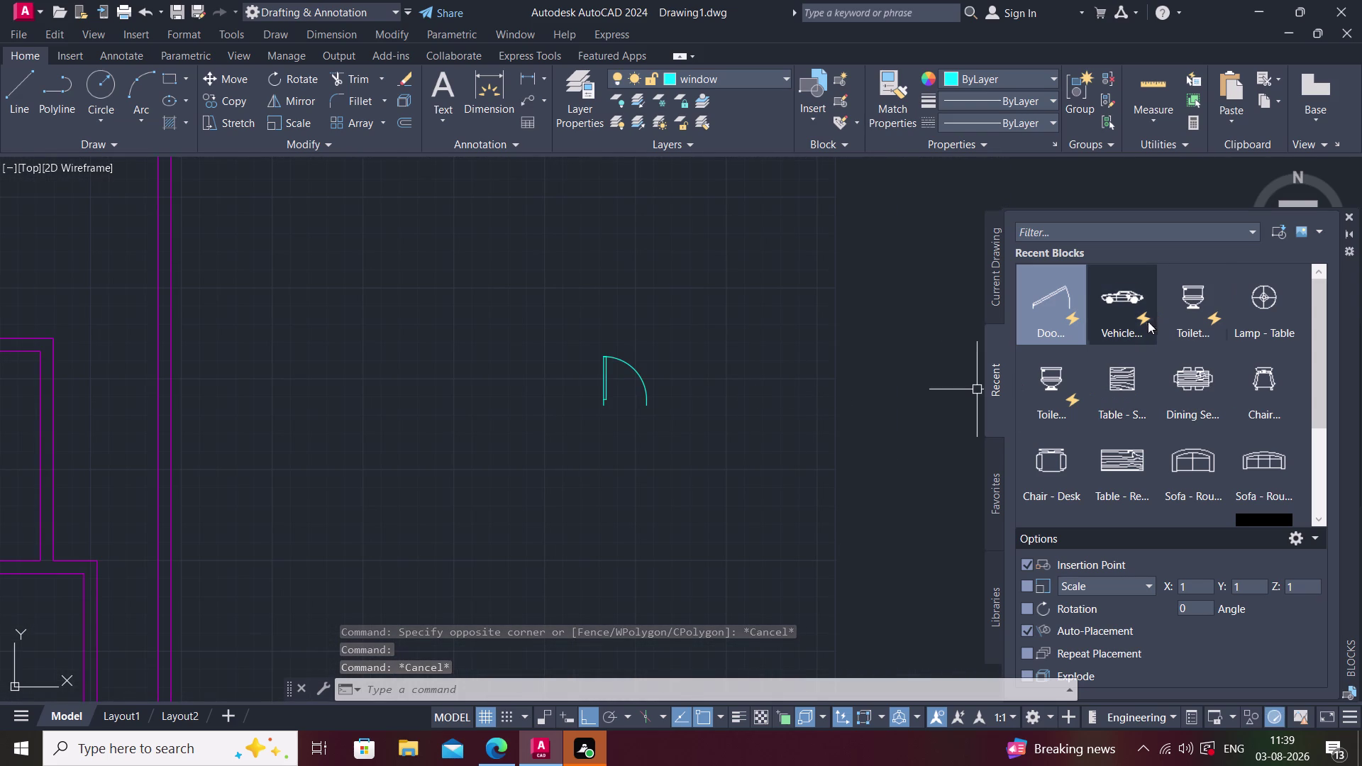
drag(1132, 307, 389, 287)
scroll(down, 3)
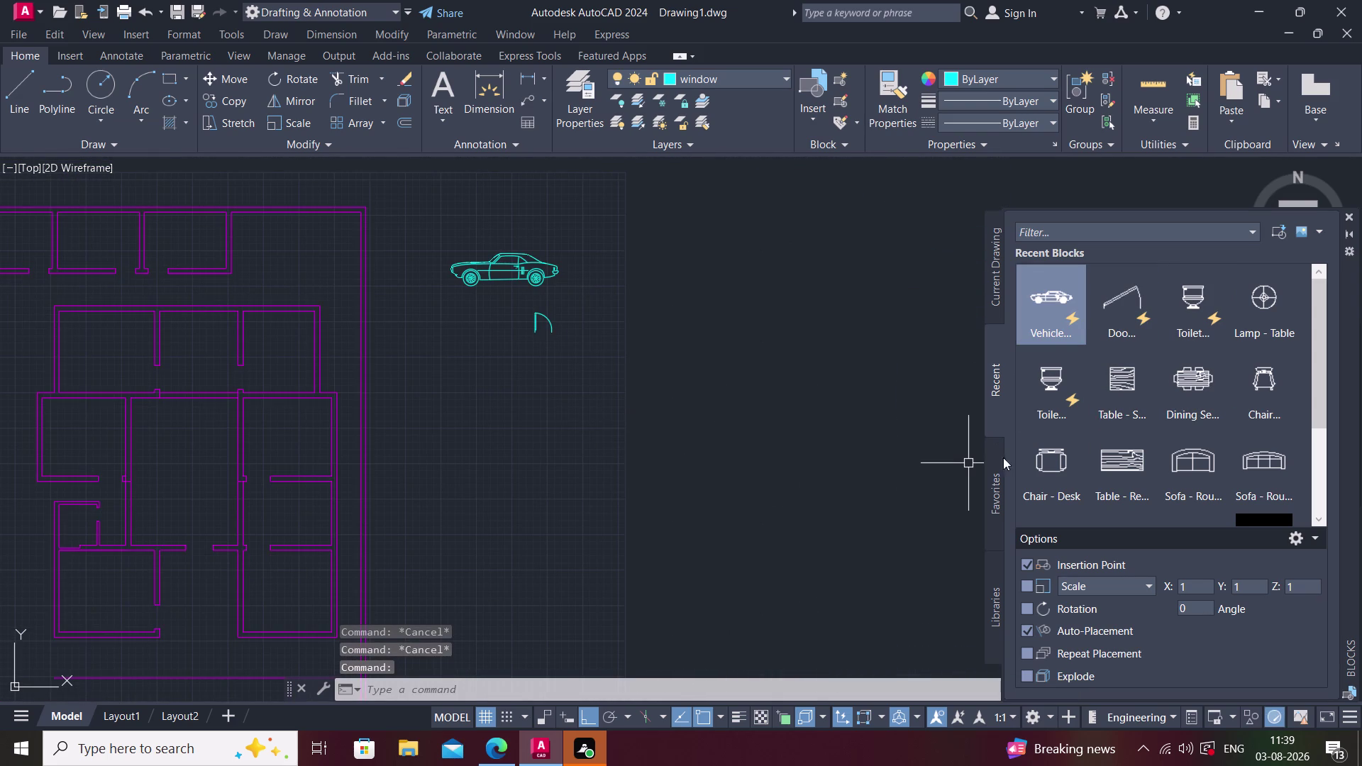
Drag a toilet block below the door, then undo it.
drag(1179, 391, 460, 467)
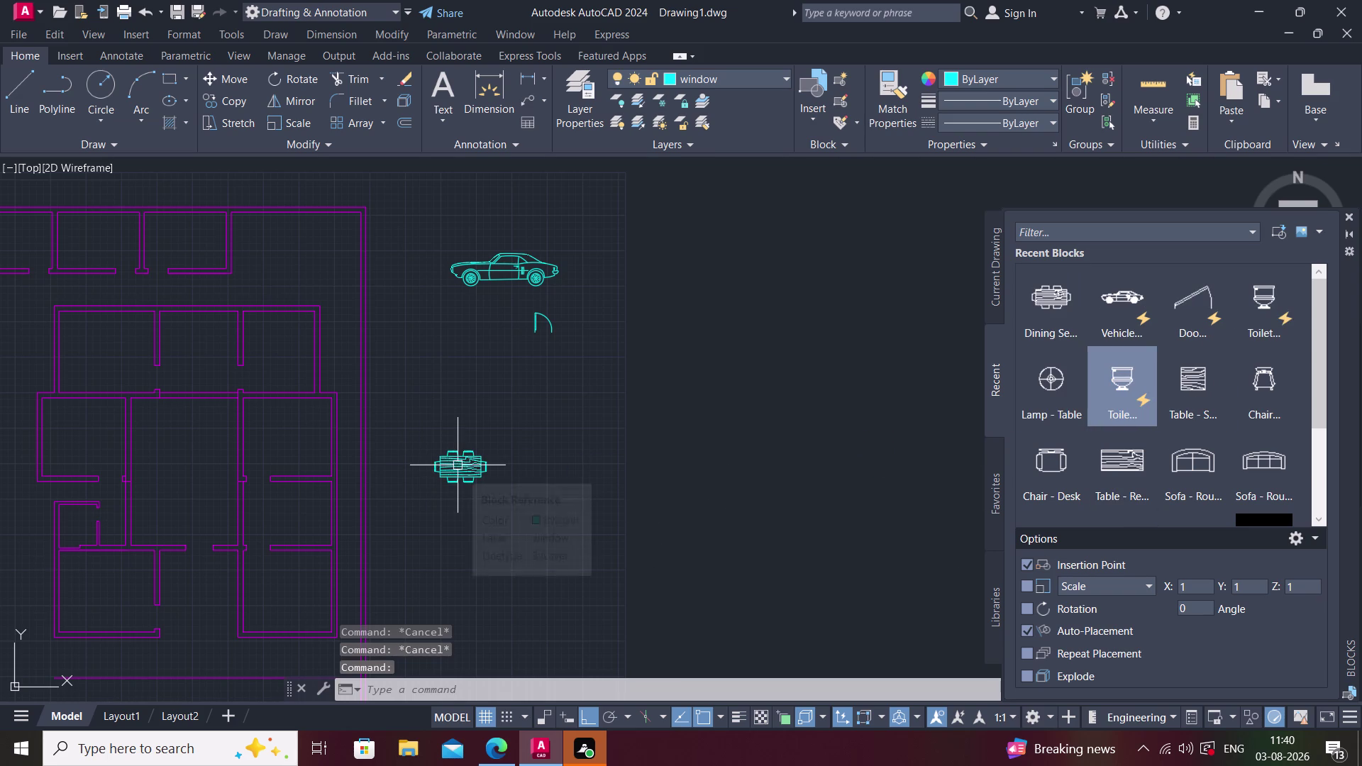
key(ctrl+z)
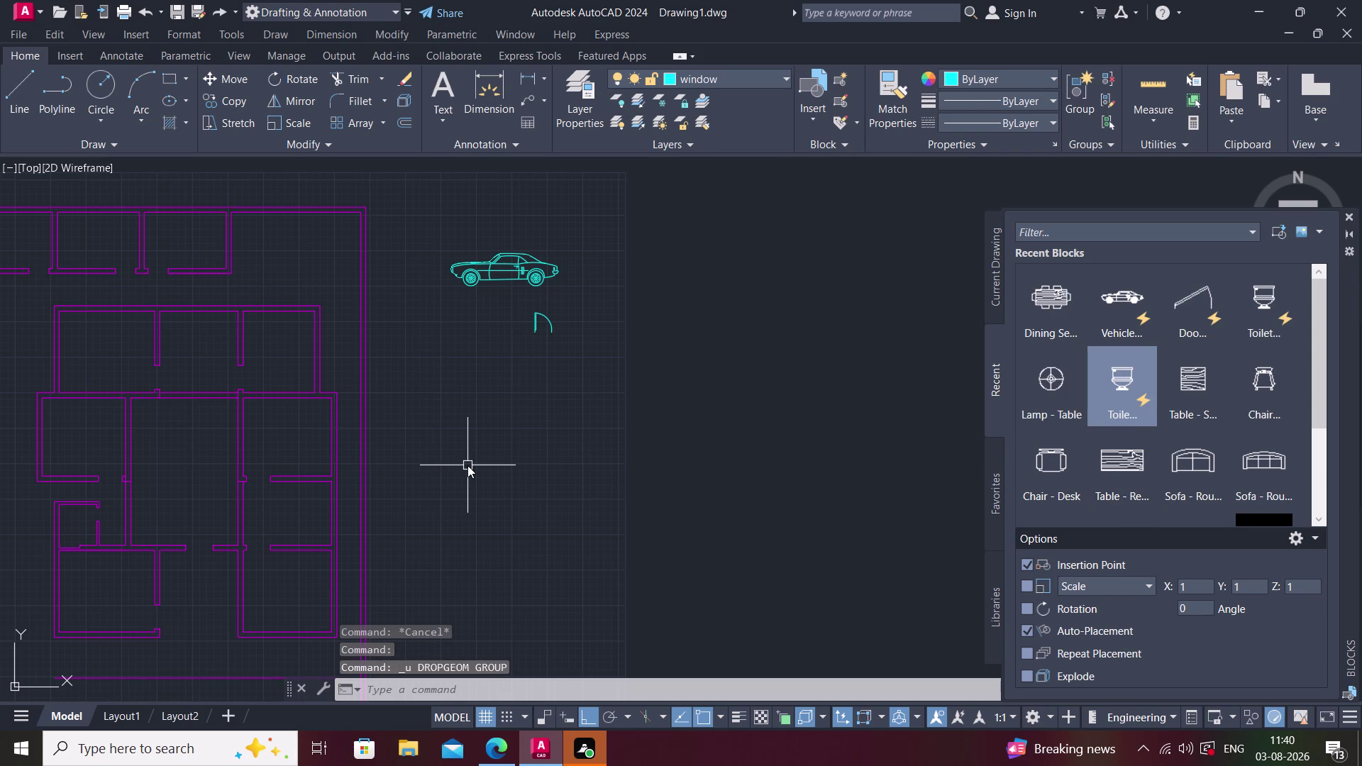